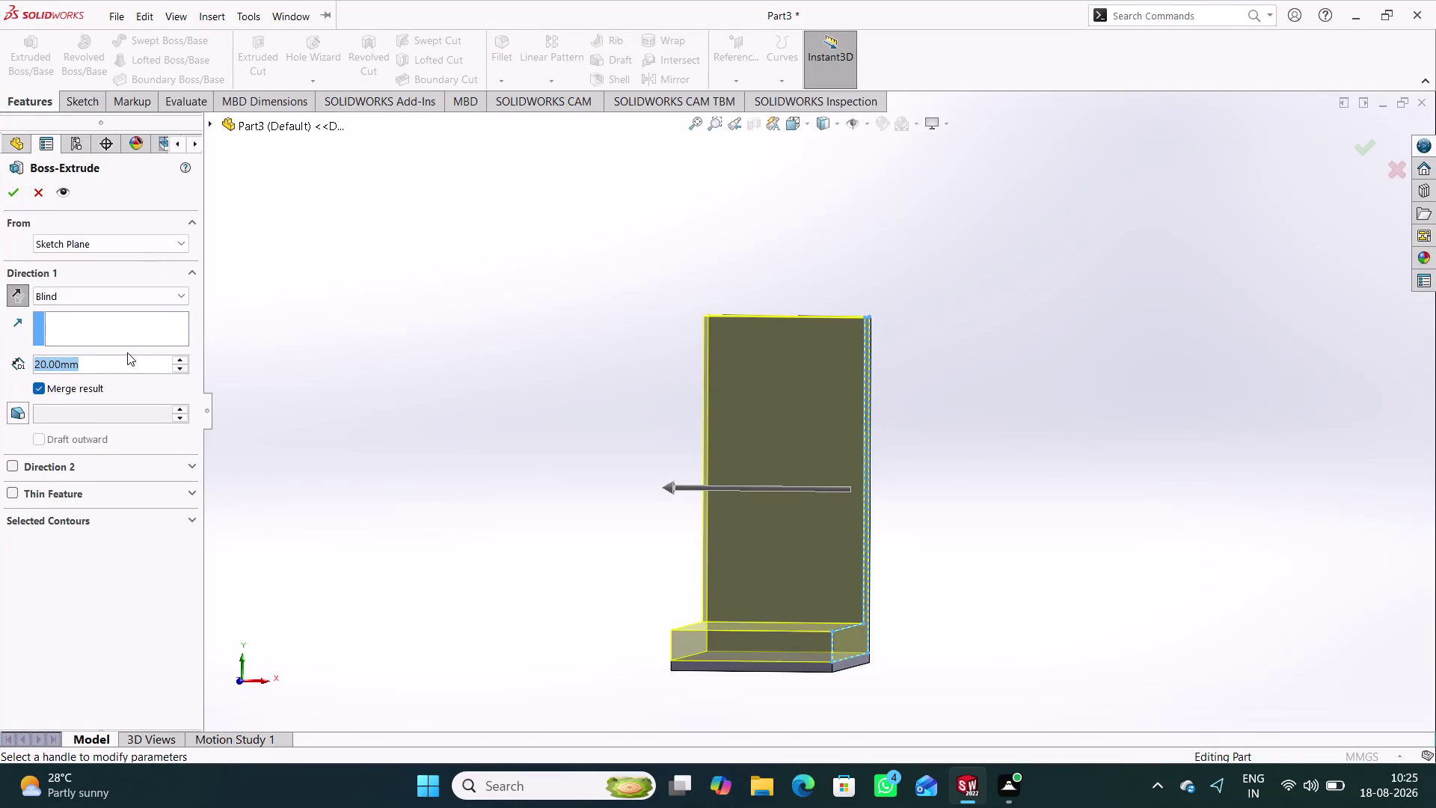
Extrude the thin lip to a depth of 1.25 mm.
text(1.25)
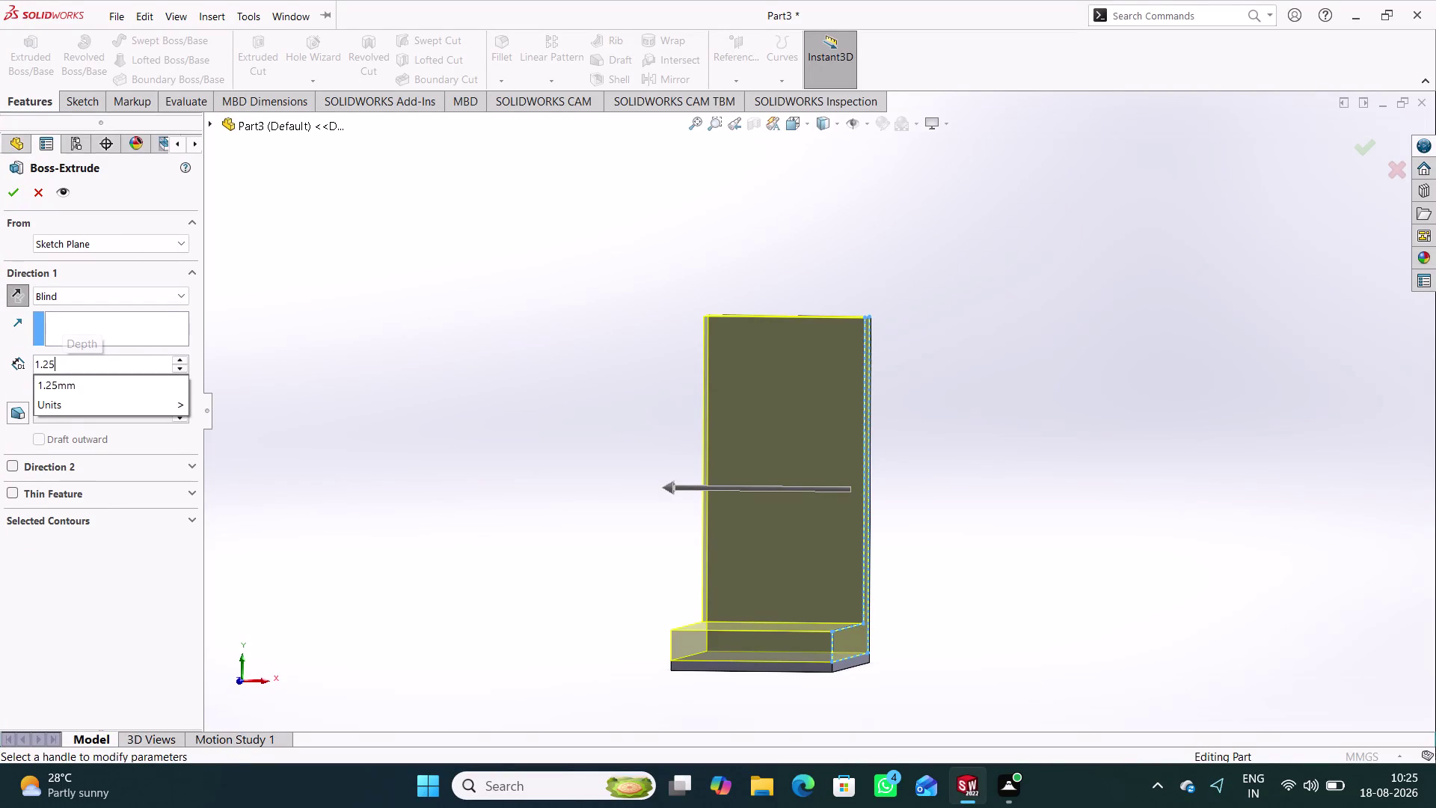
key(Return)
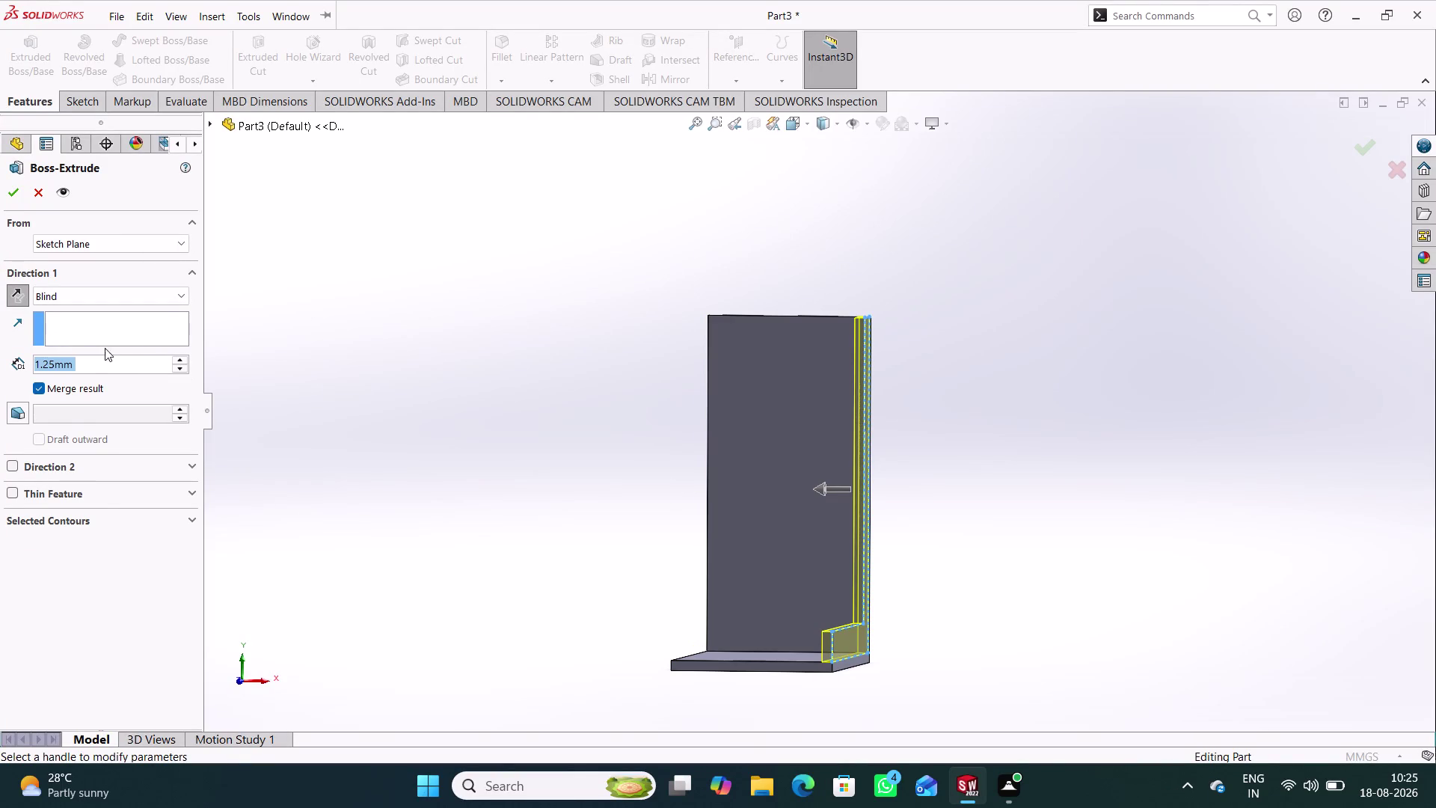
click(8, 193)
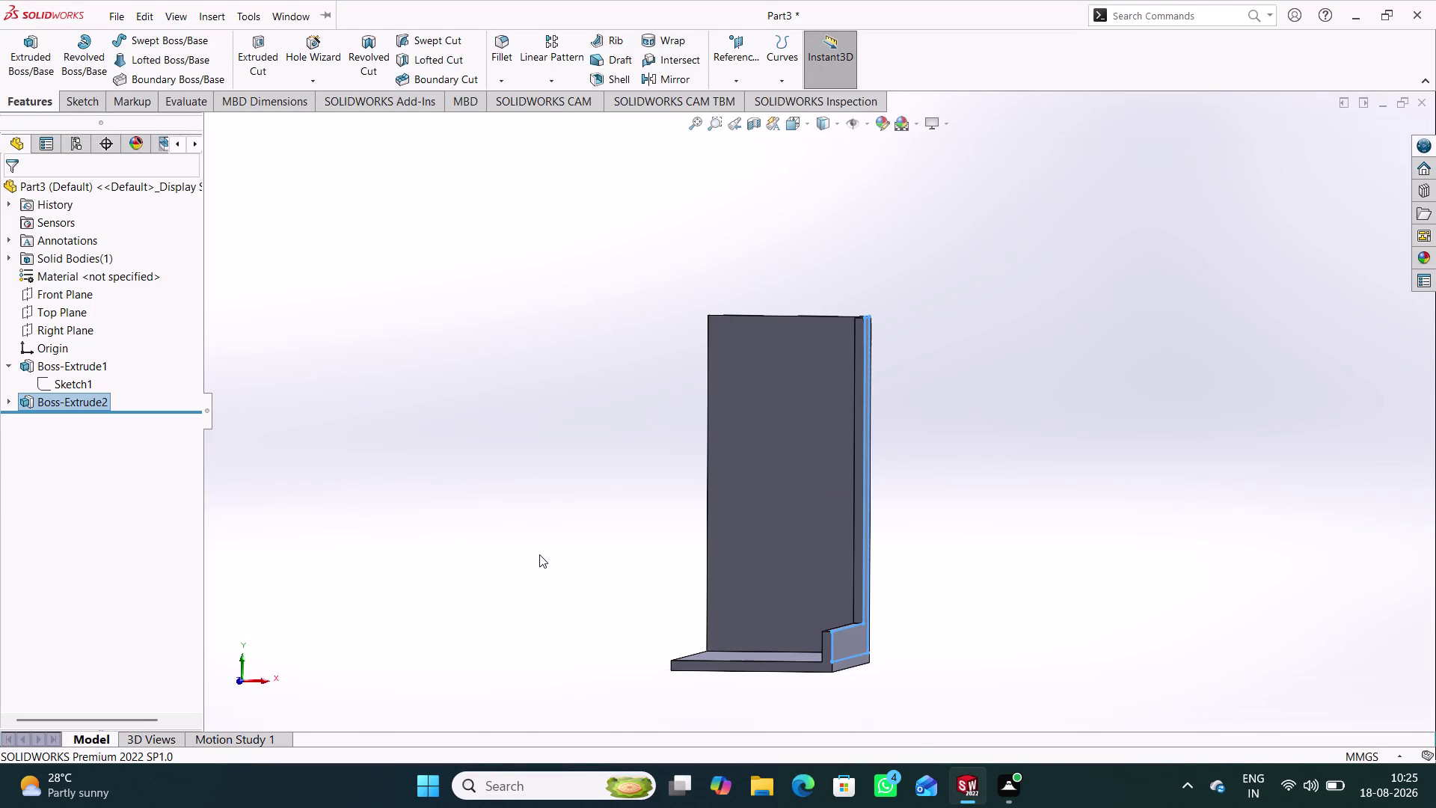
Clear the selection, view the bracket from above, and start a Mirror feature.
click(539, 555)
middle_drag(543, 556, 542, 614)
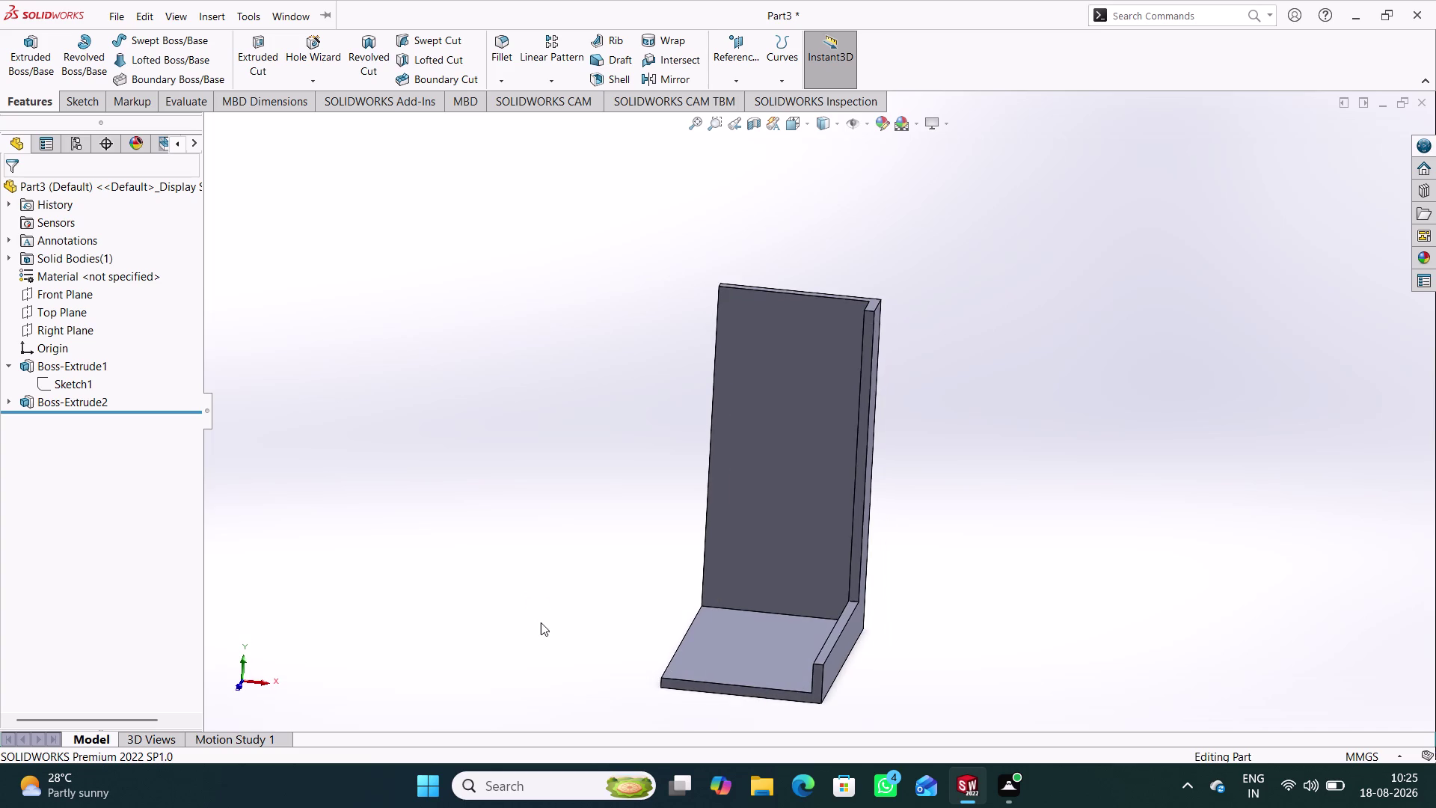
scroll(up, 3)
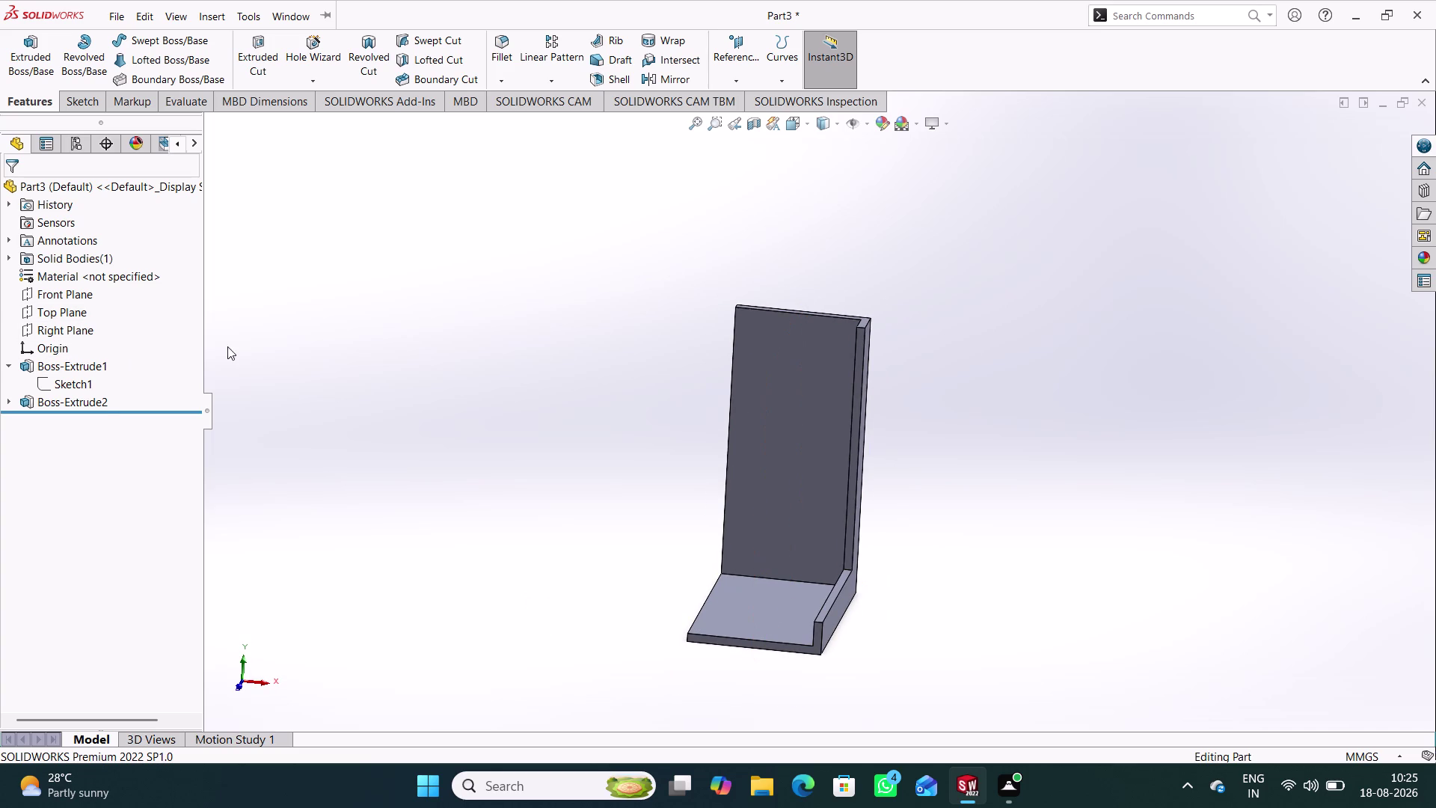
click(243, 344)
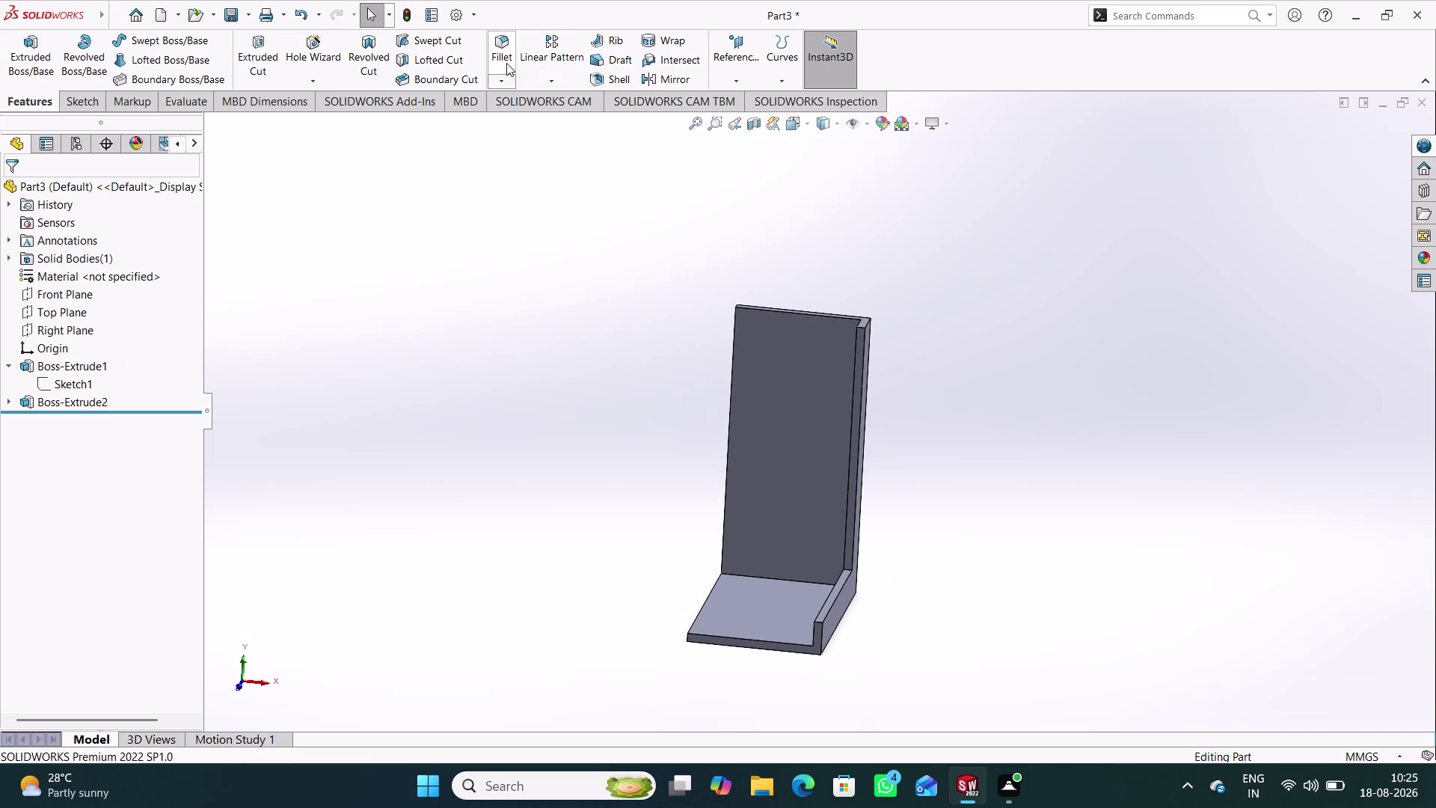
click(549, 79)
click(463, 158)
click(665, 77)
middle_drag(466, 375, 446, 359)
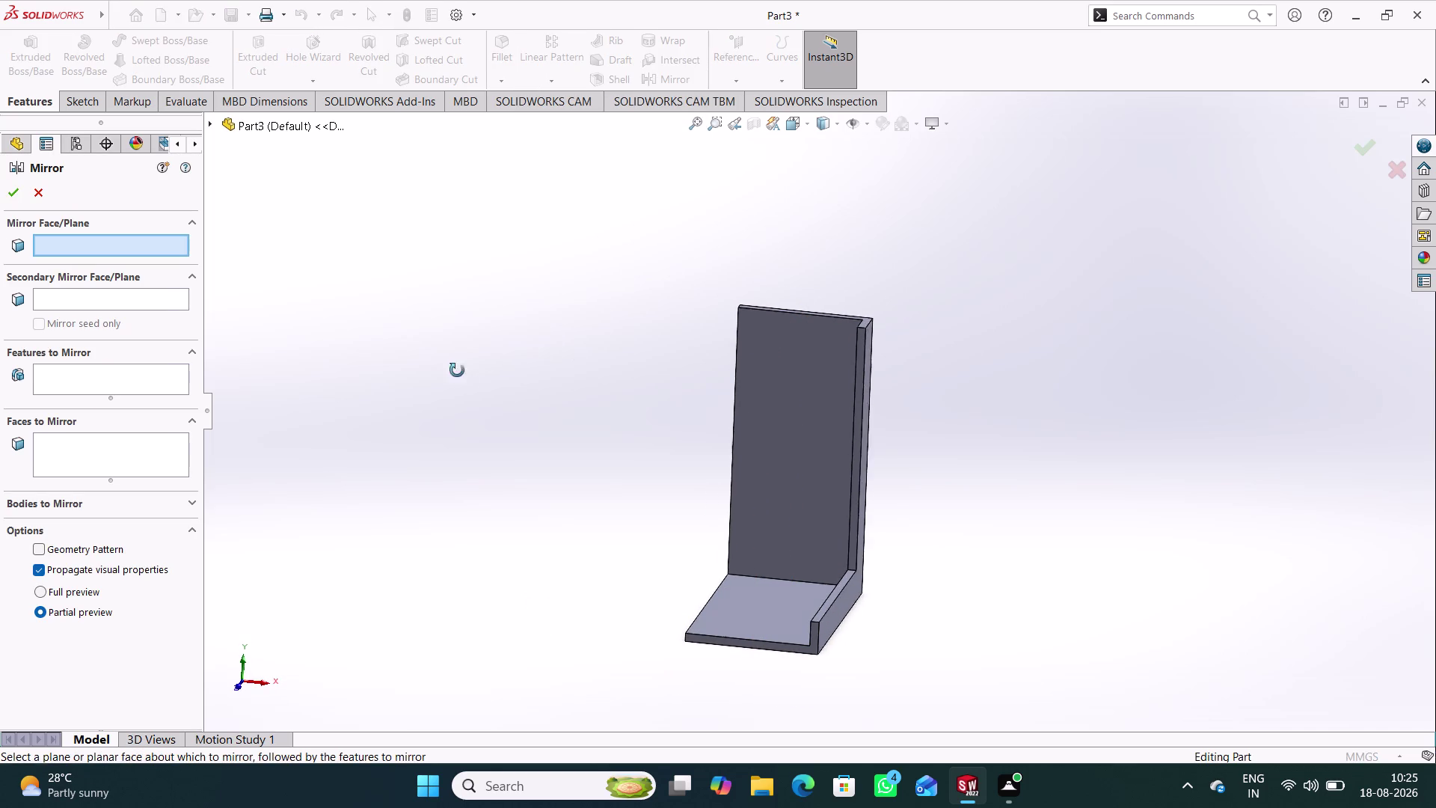
Mirror the Boss-Extrude2 lip across the Right Plane.
middle_drag(445, 359, 432, 359)
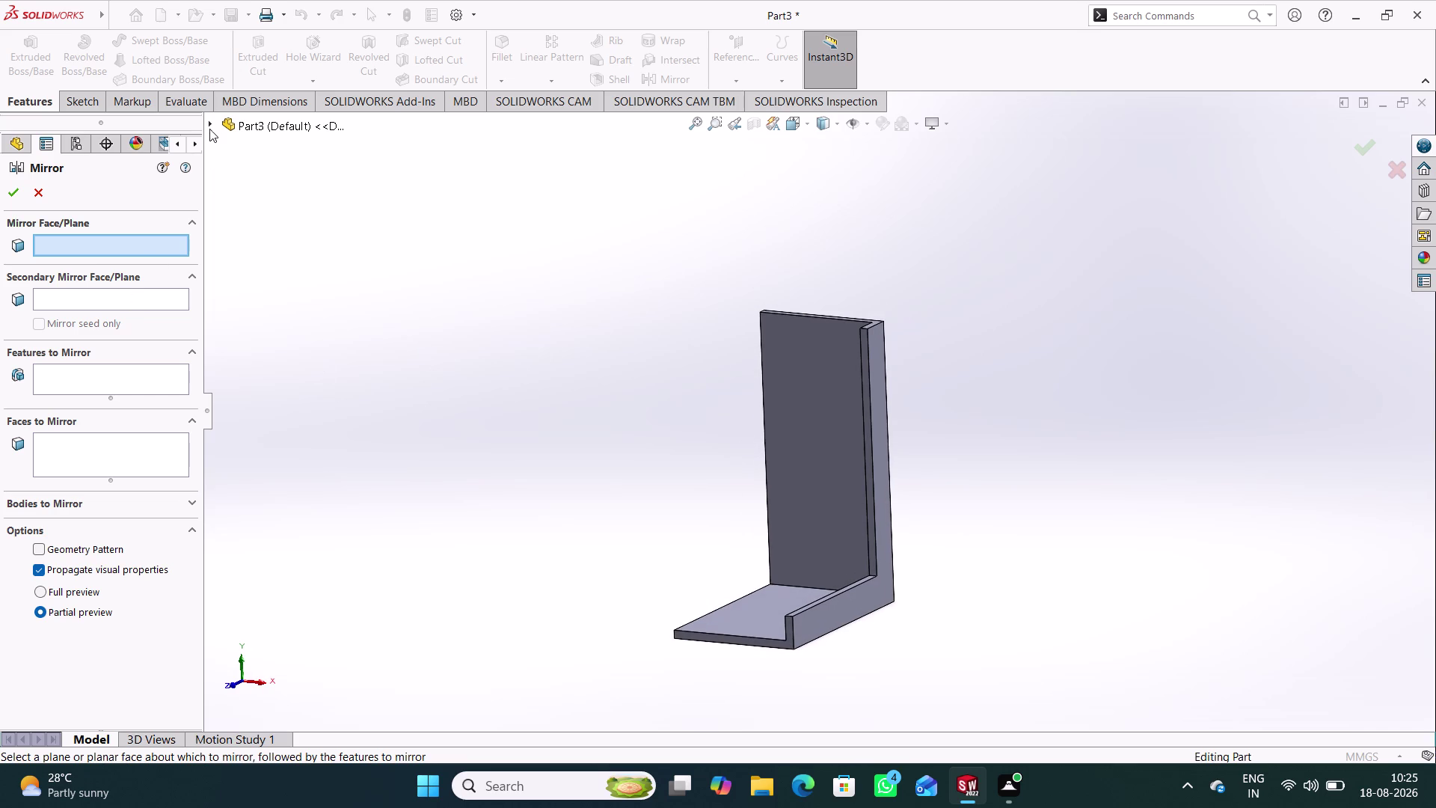
click(210, 125)
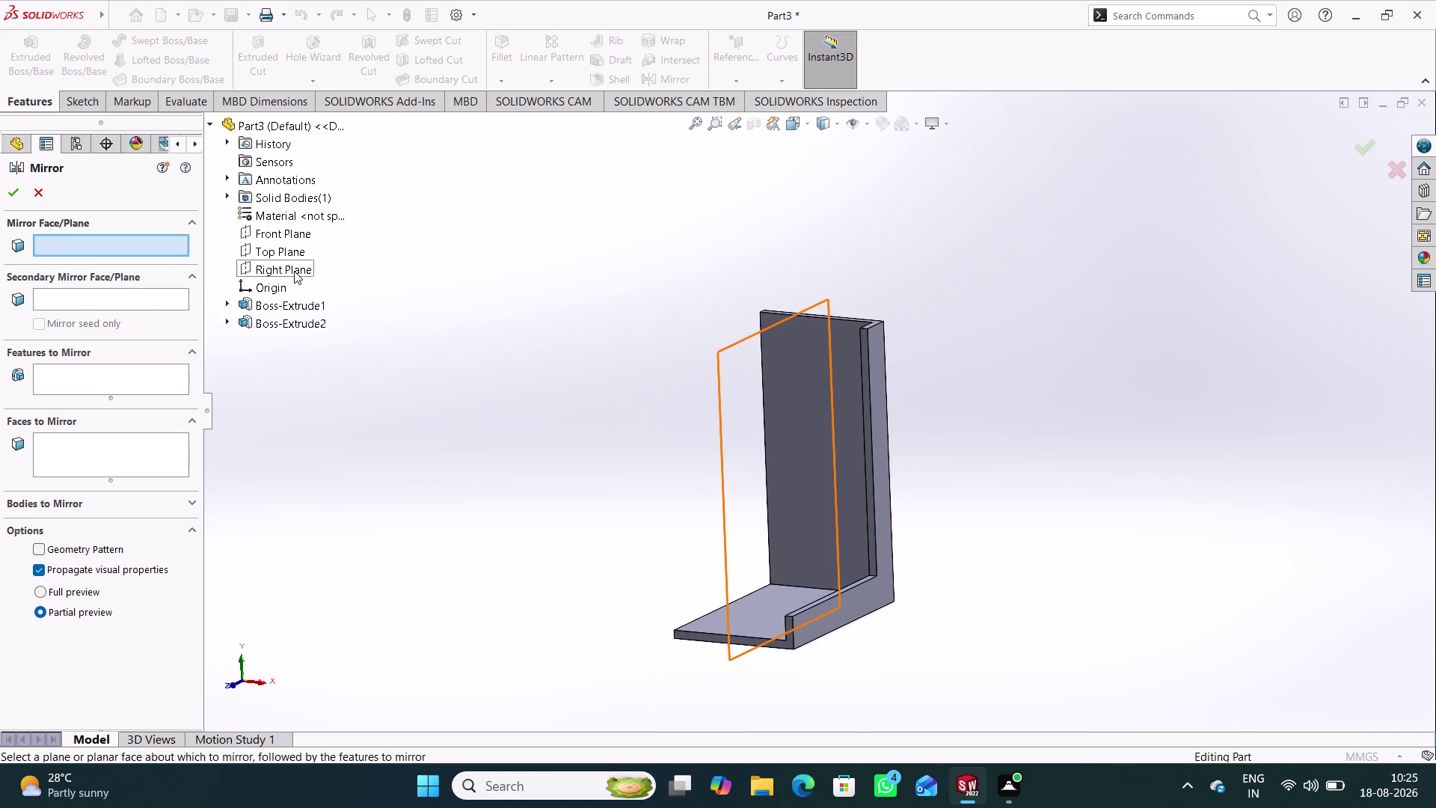
middle_drag(403, 371, 431, 374)
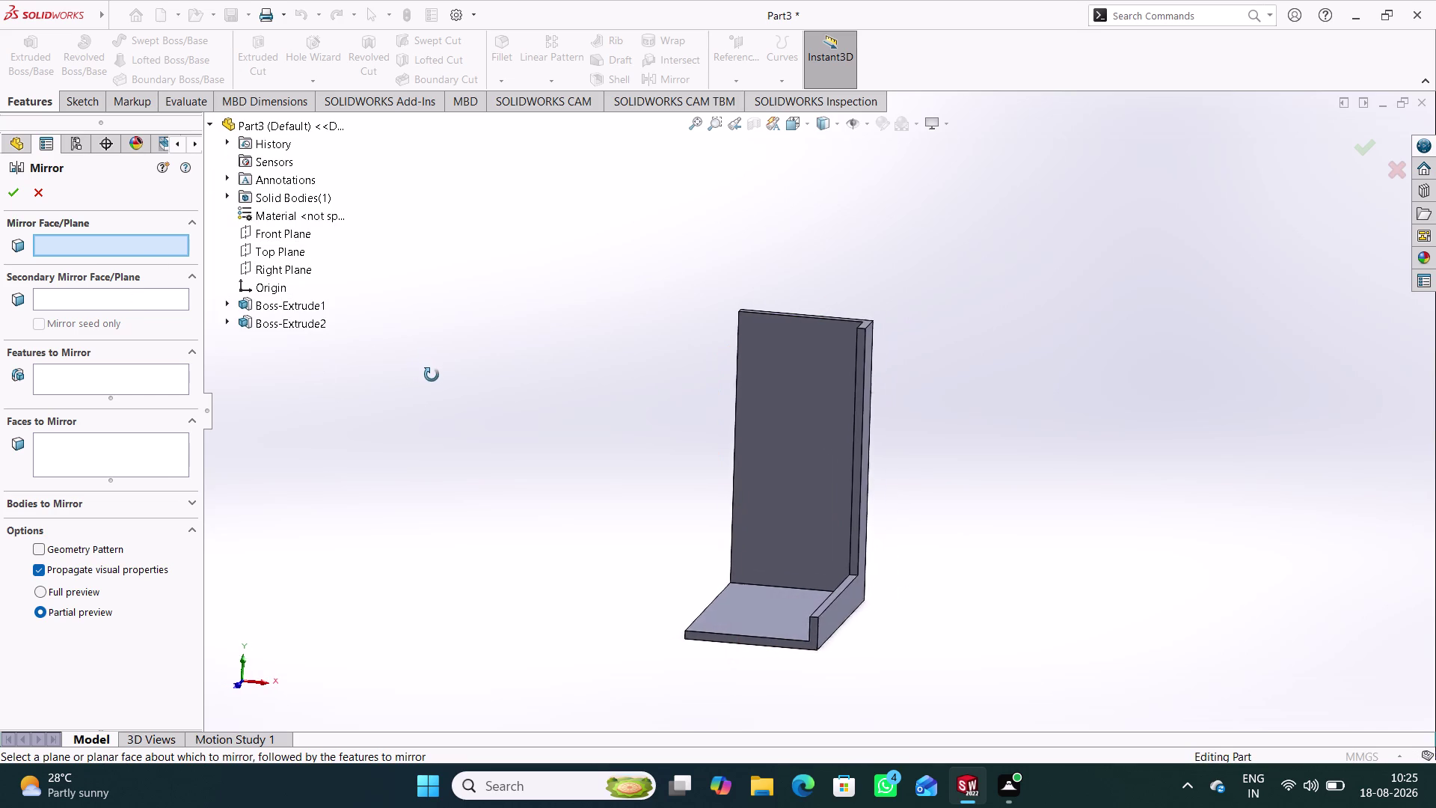
middle_drag(431, 374, 433, 376)
click(294, 269)
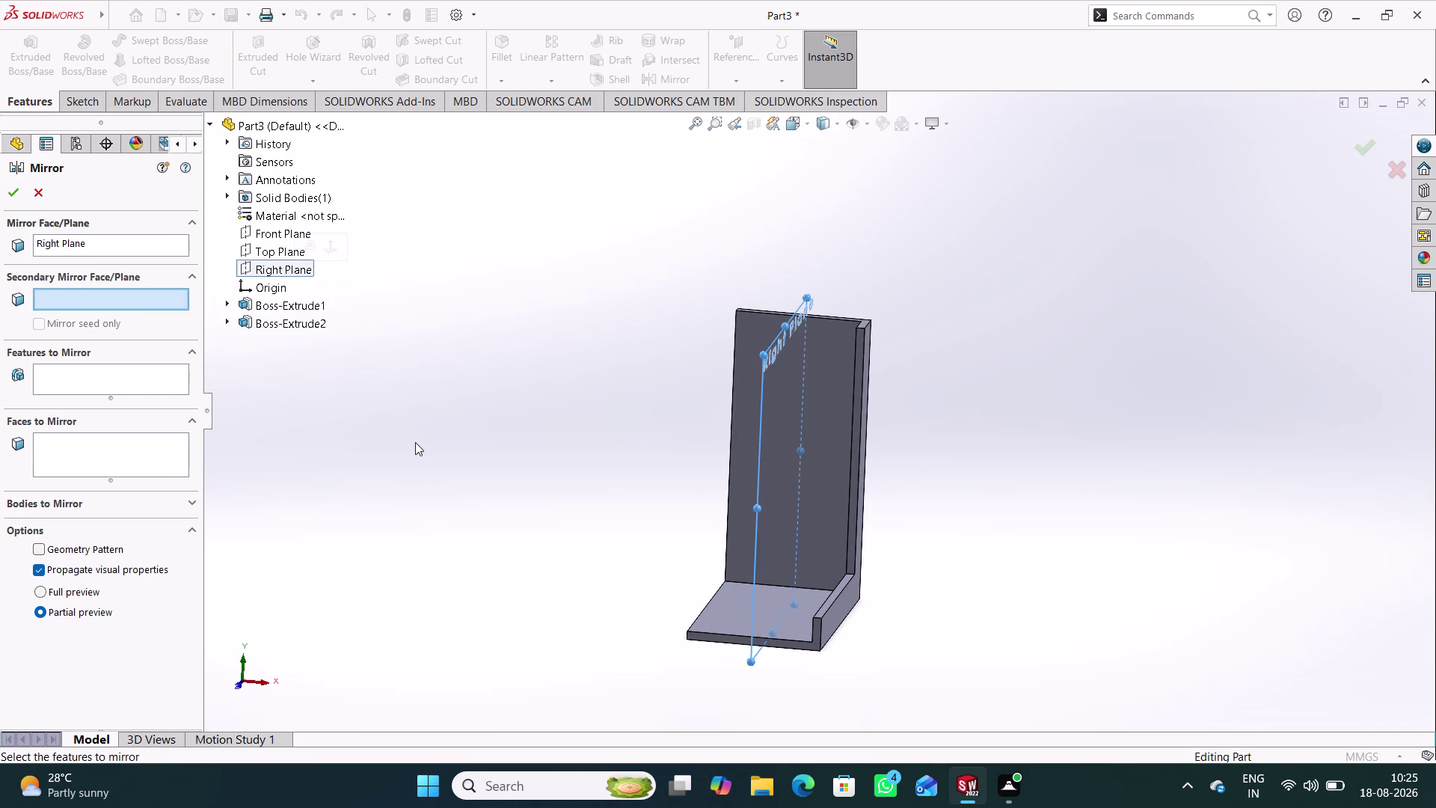
middle_drag(415, 442, 433, 446)
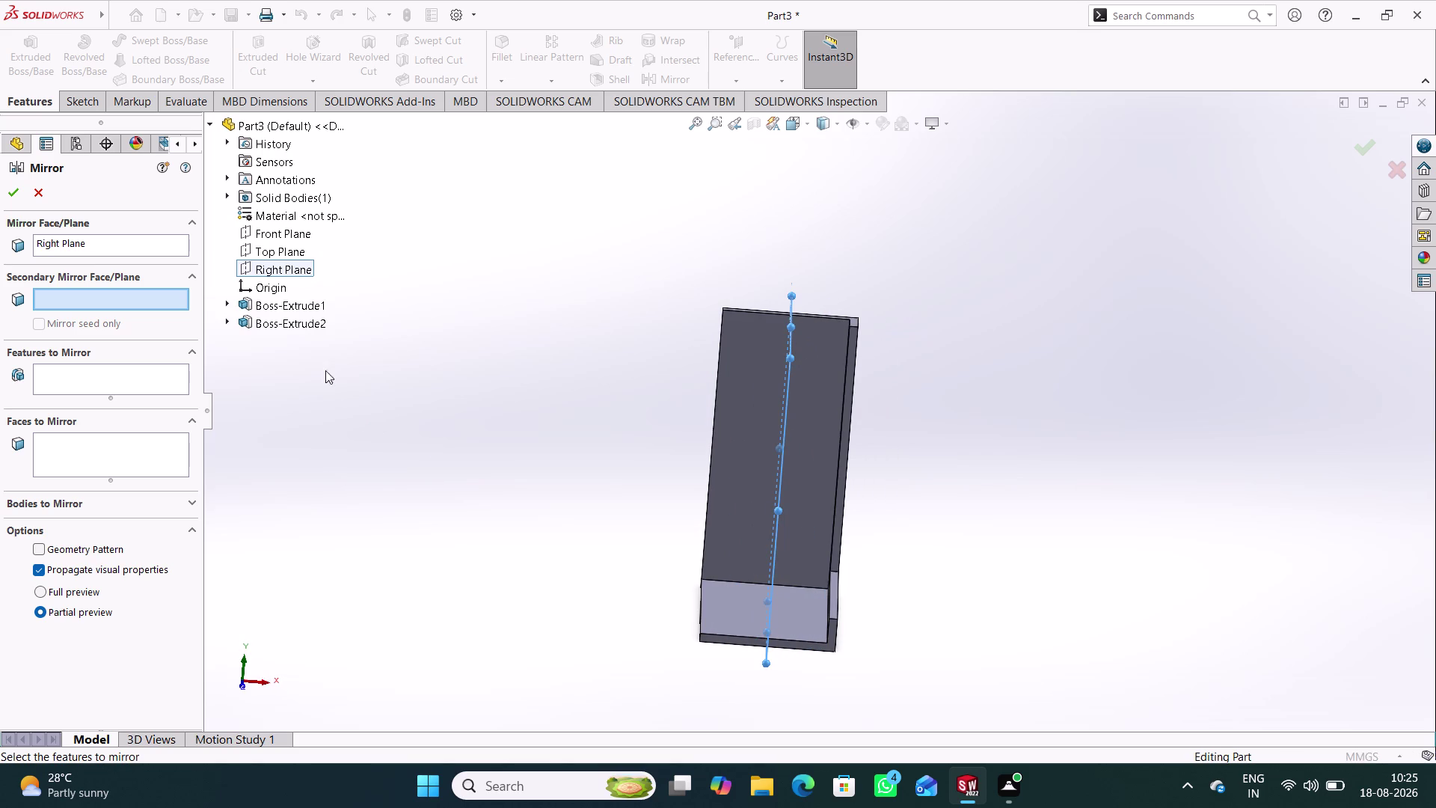
click(124, 385)
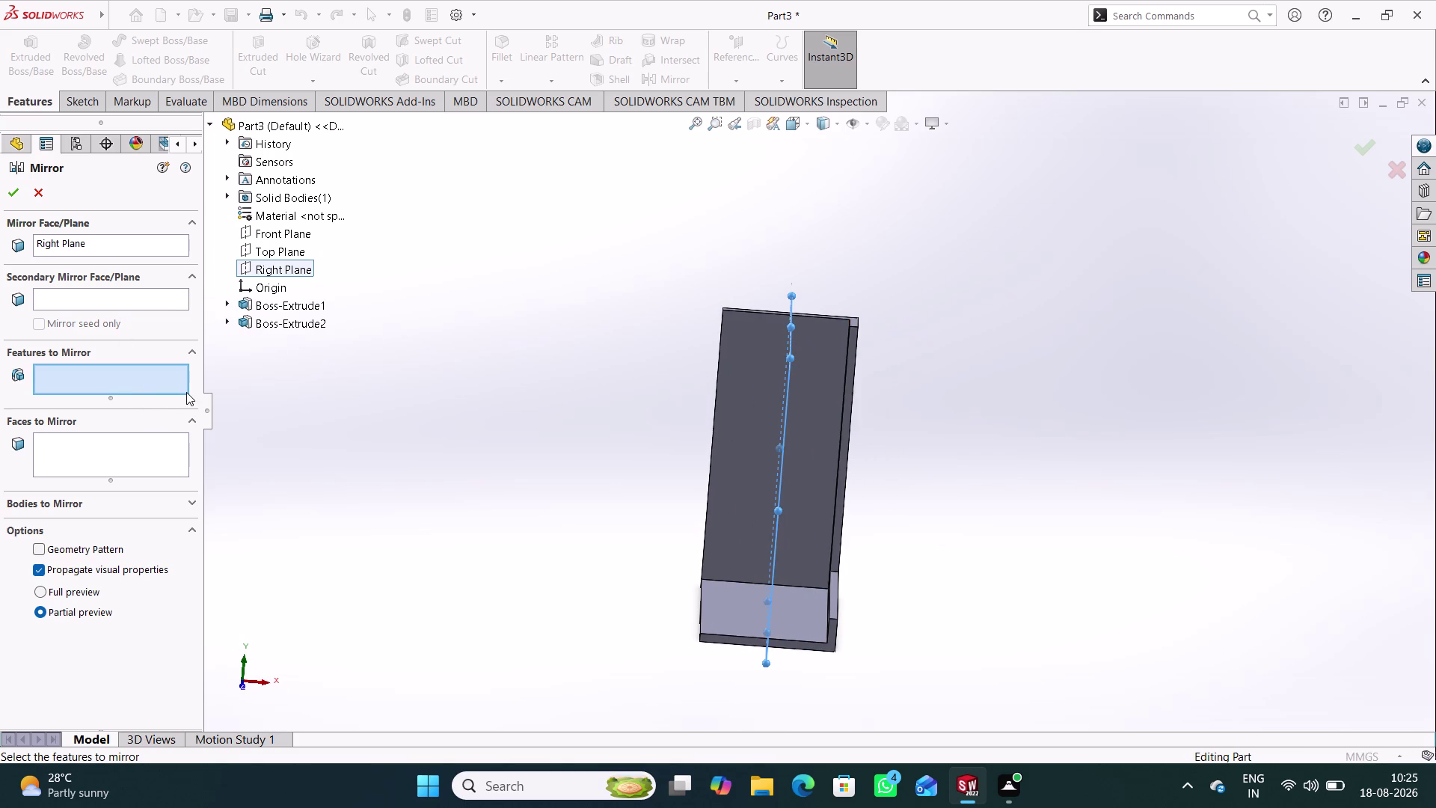
click(281, 322)
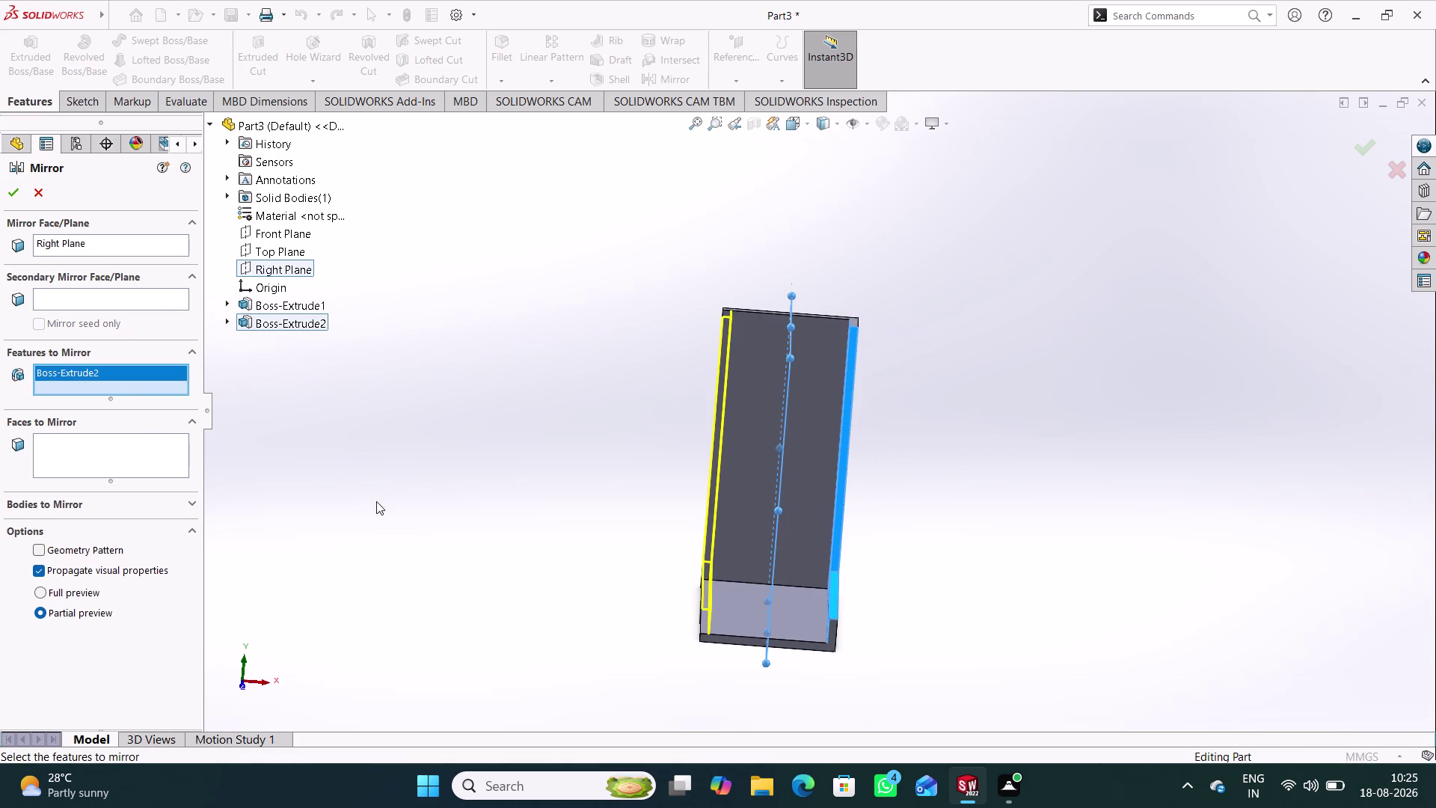
middle_drag(377, 501, 362, 491)
click(13, 187)
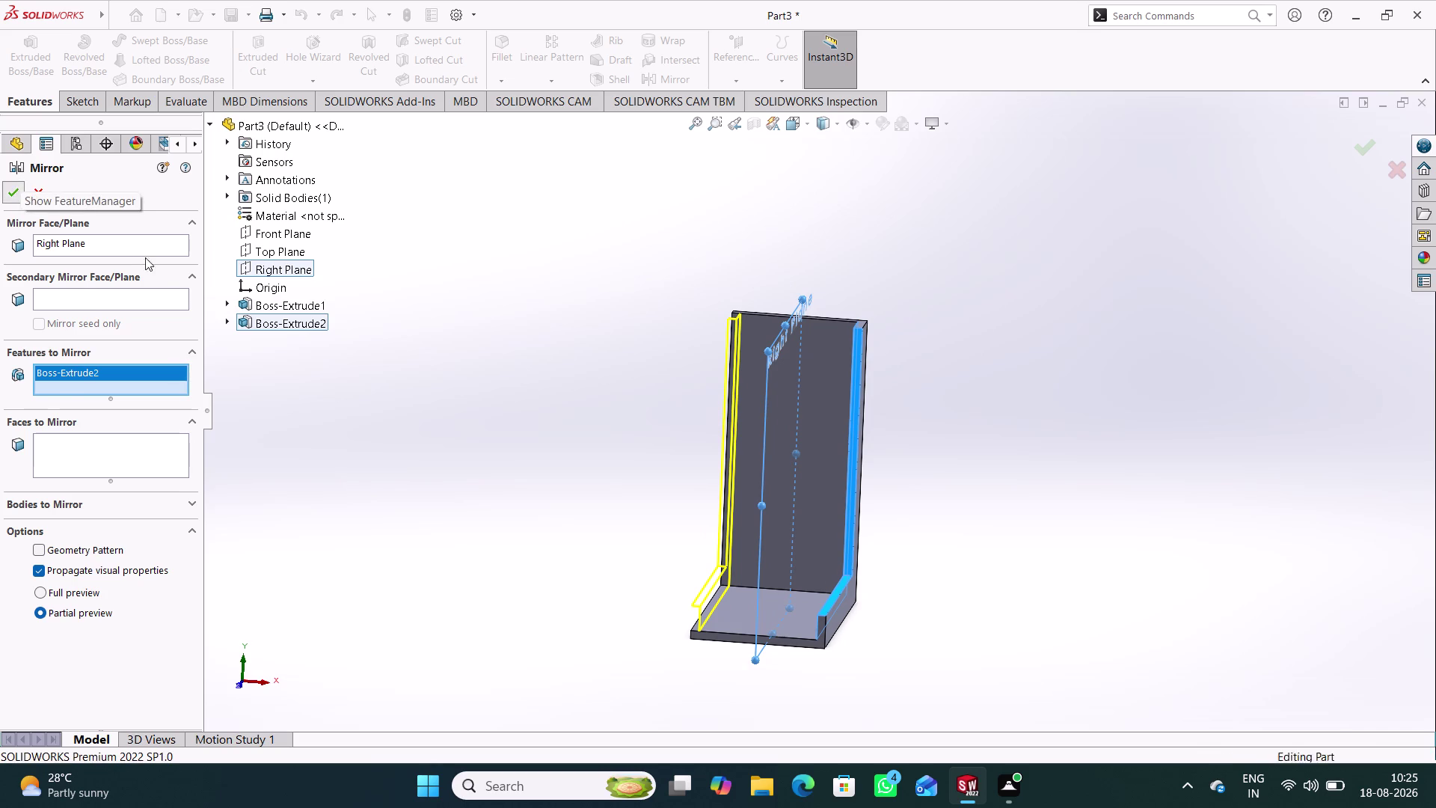
click(401, 452)
Inspect the mirrored lips and start a new sketch on the bracket's side face.
middle_drag(406, 450, 424, 419)
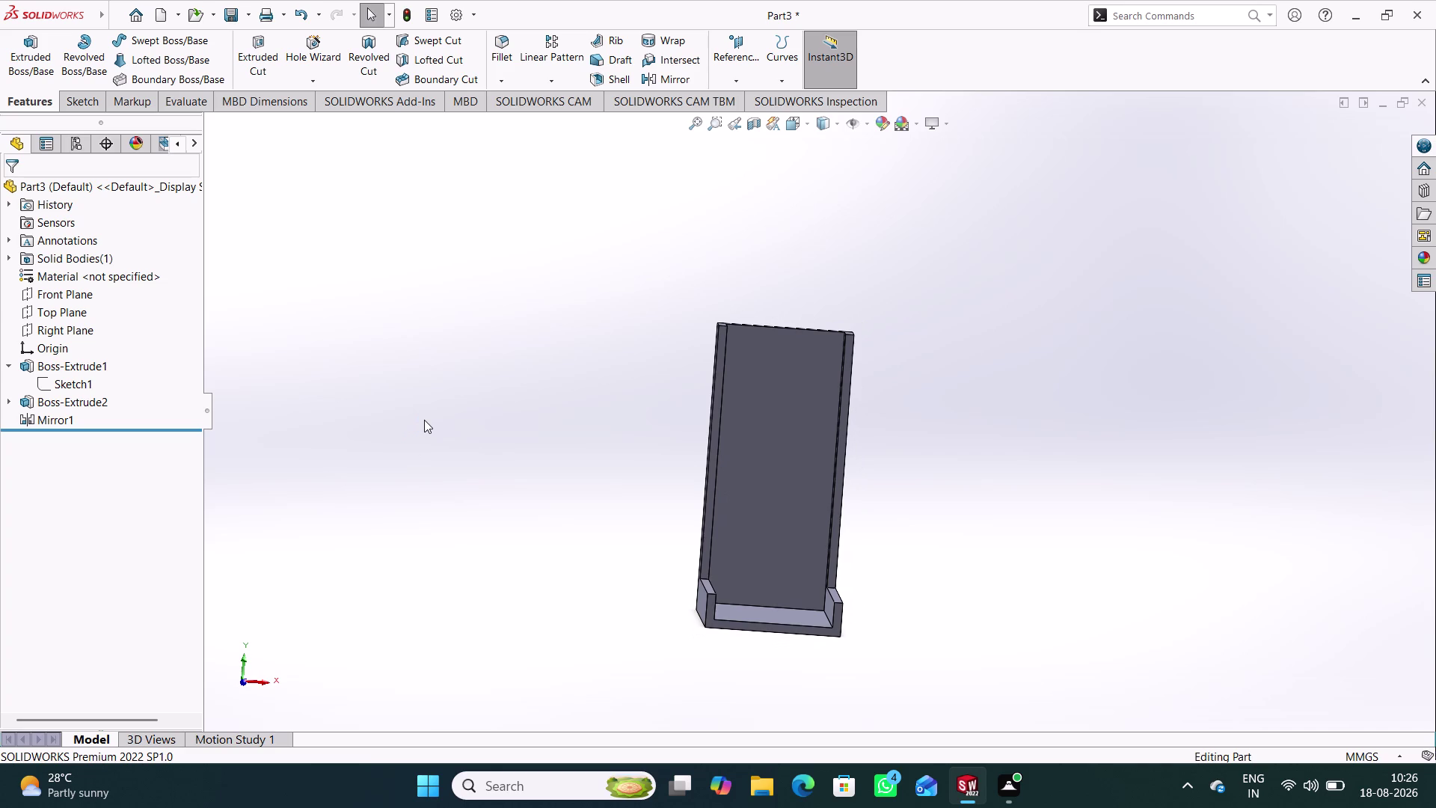
middle_drag(470, 443, 565, 409)
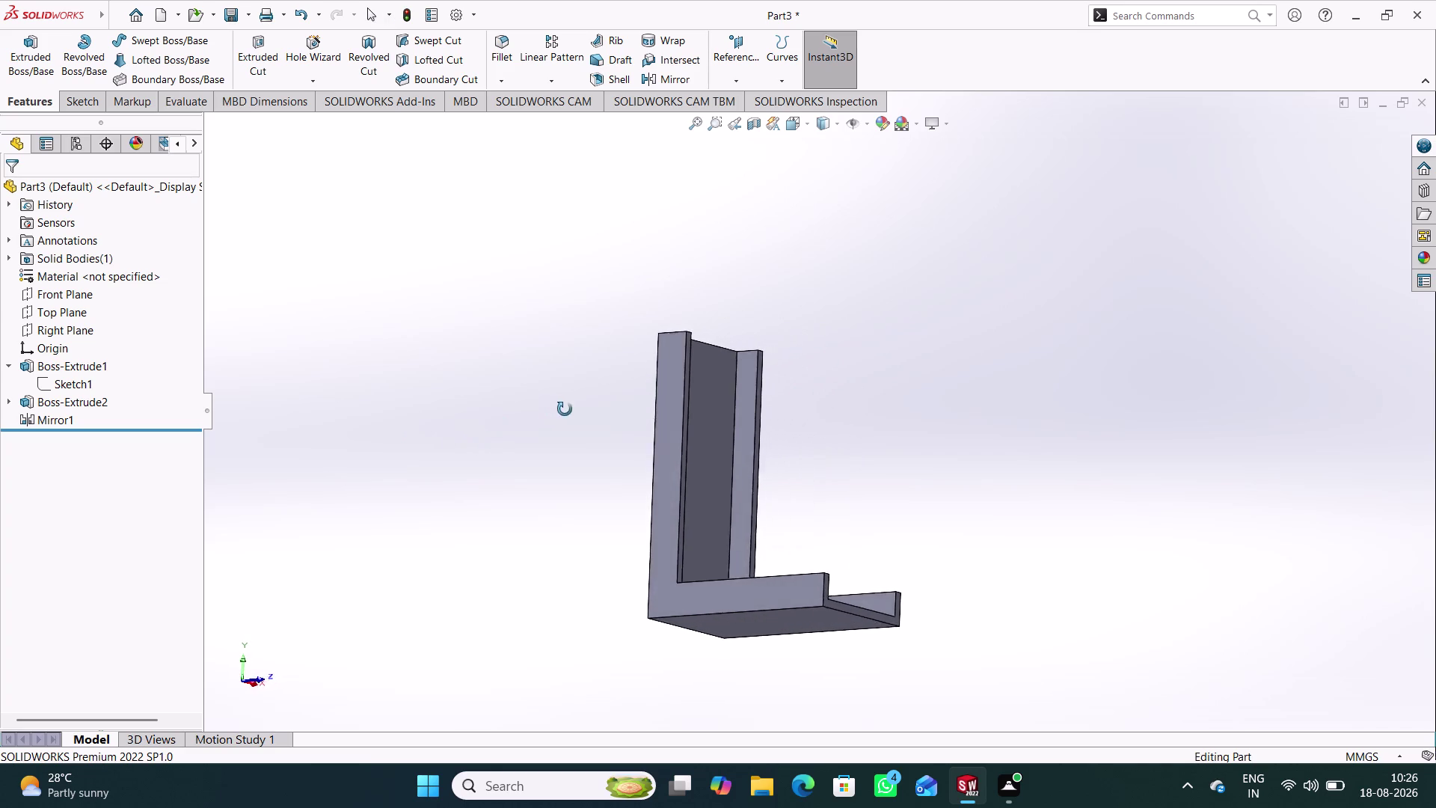
middle_drag(565, 409, 374, 415)
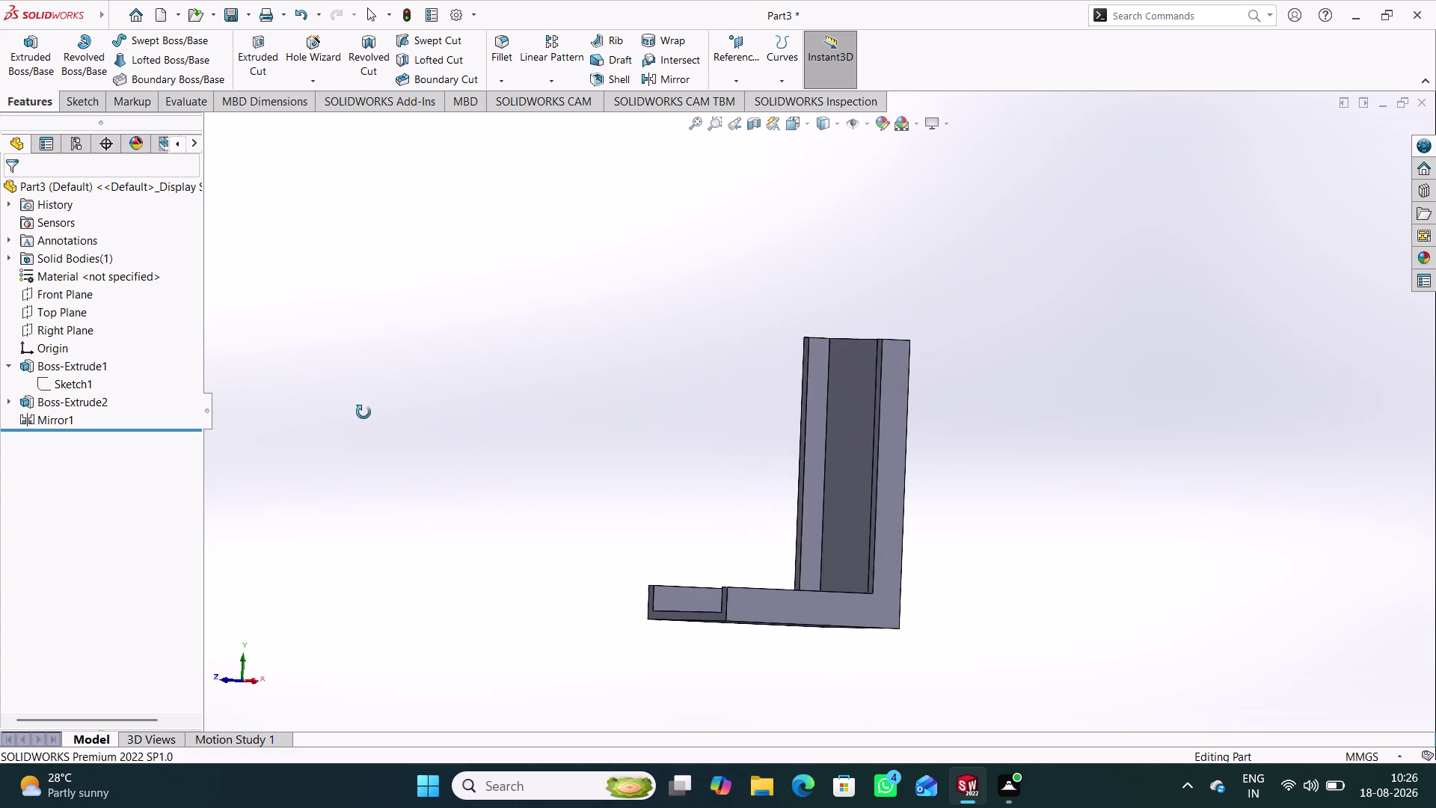
middle_drag(374, 416, 397, 498)
click(678, 588)
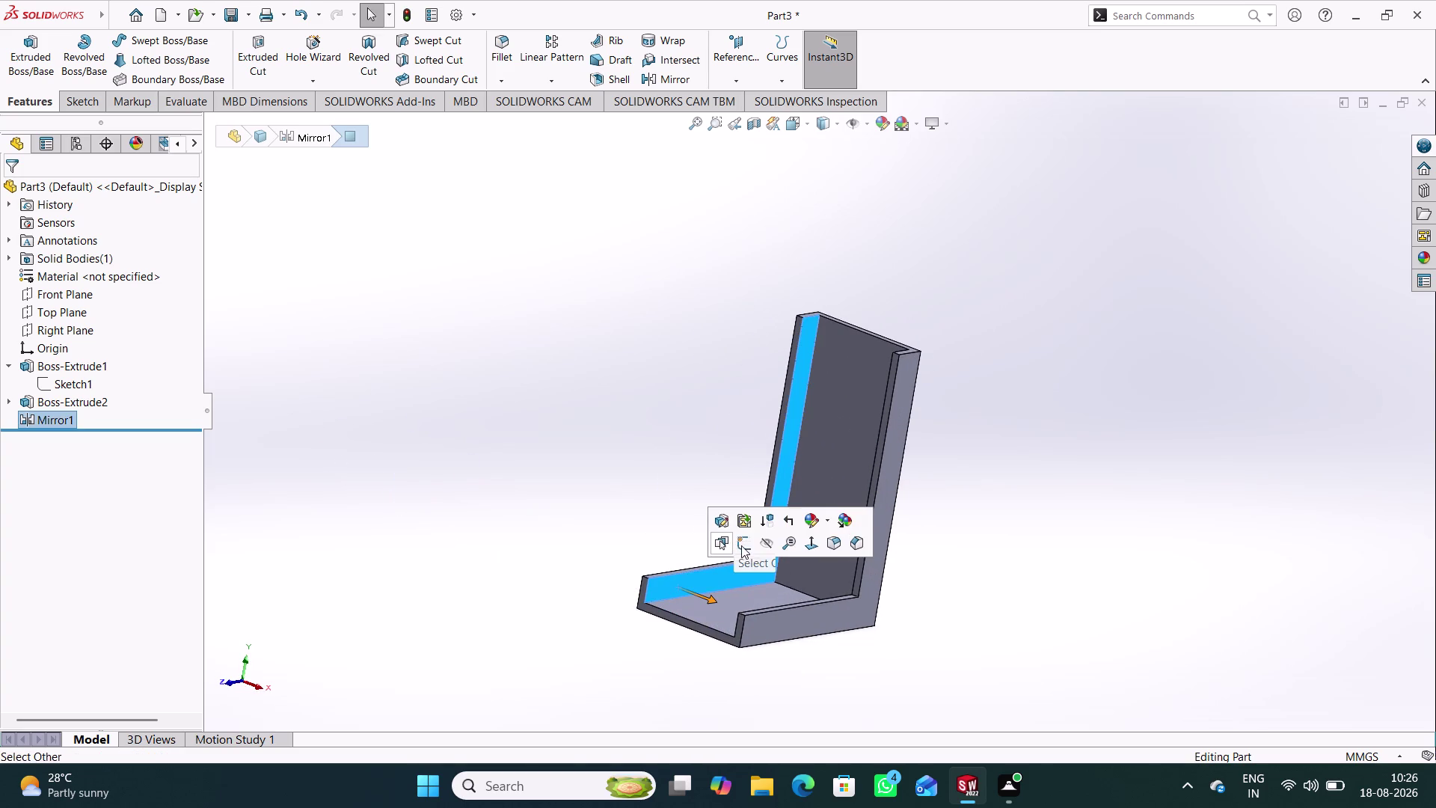
click(745, 545)
Draw a diagonal line from the base's top edge up to the back wall.
click(667, 467)
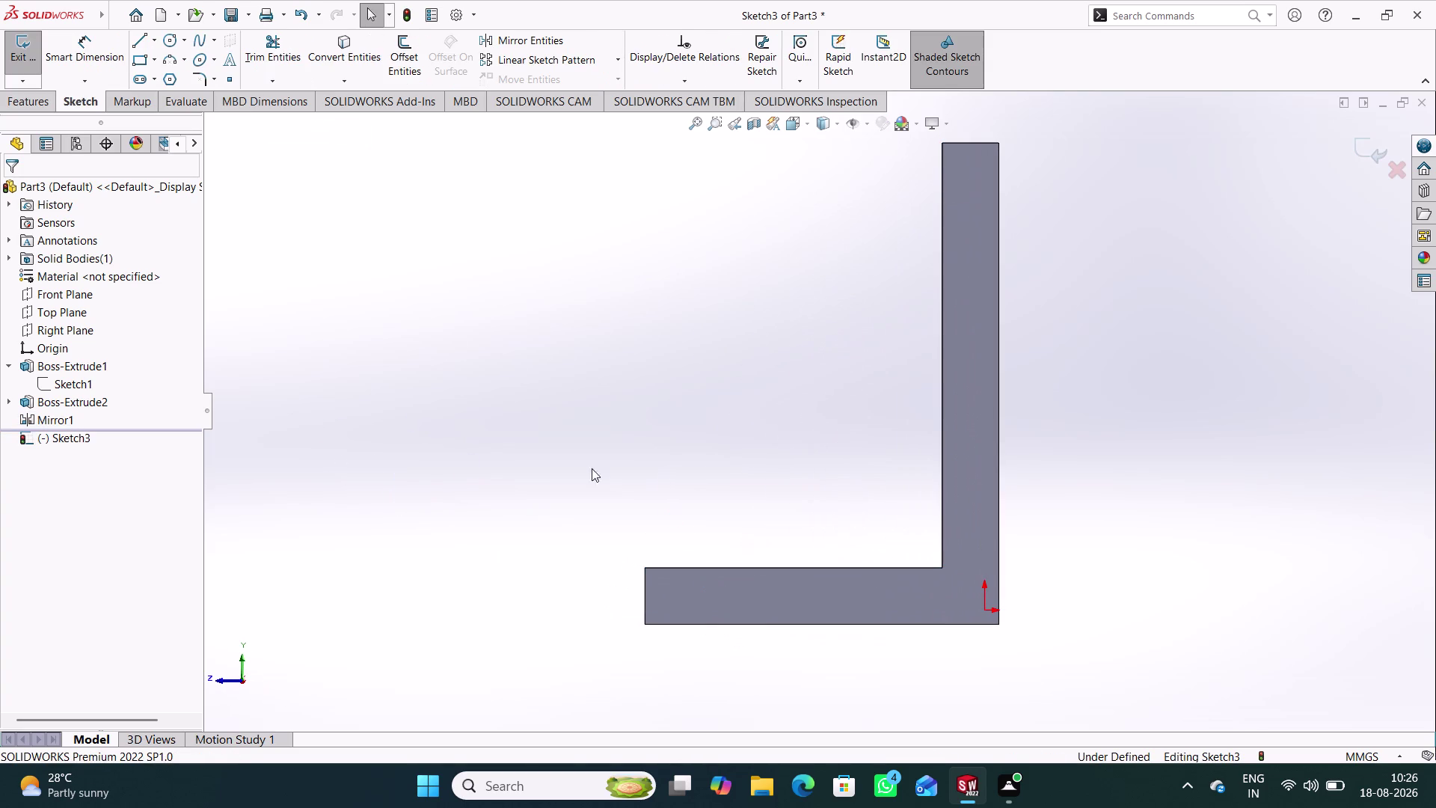
click(141, 45)
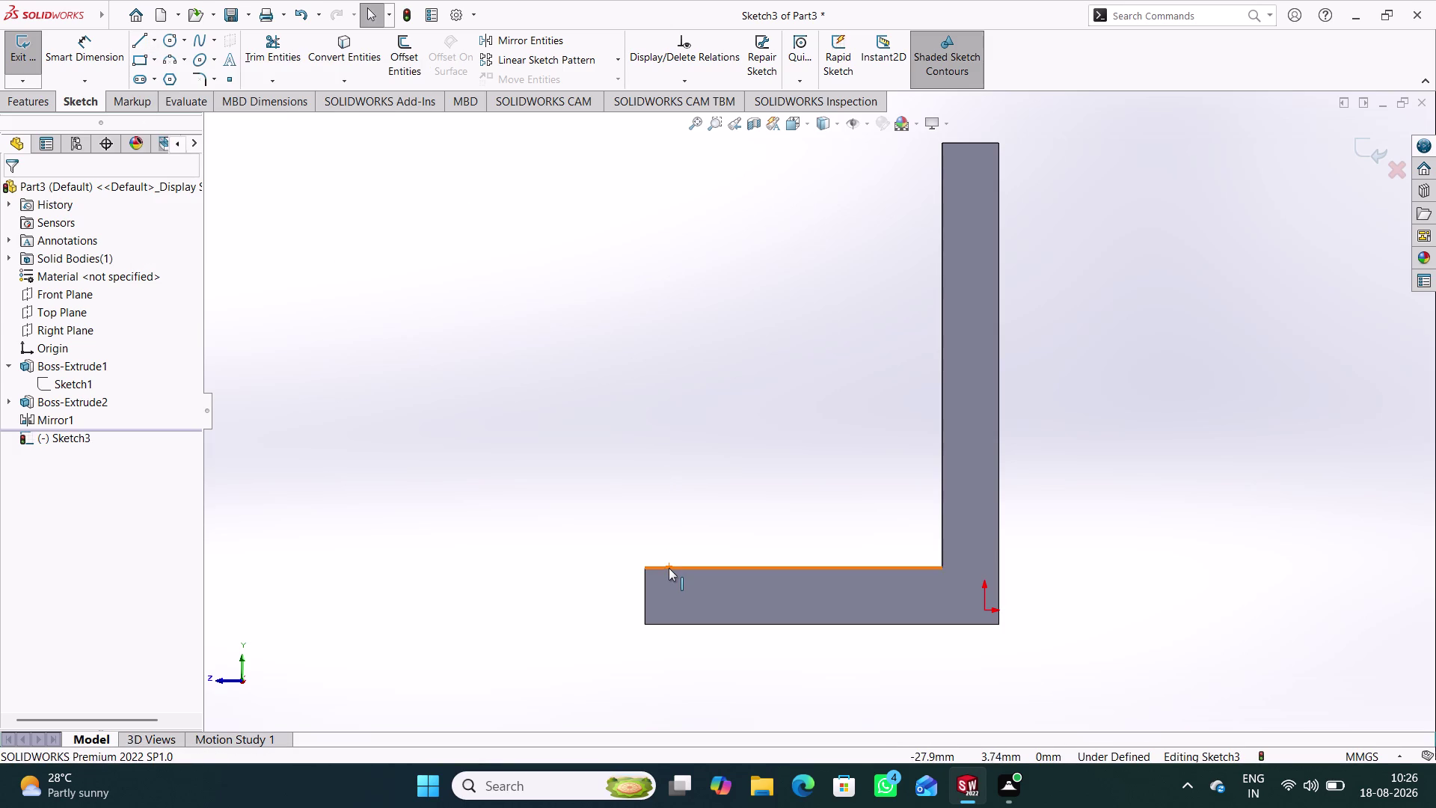
click(669, 569)
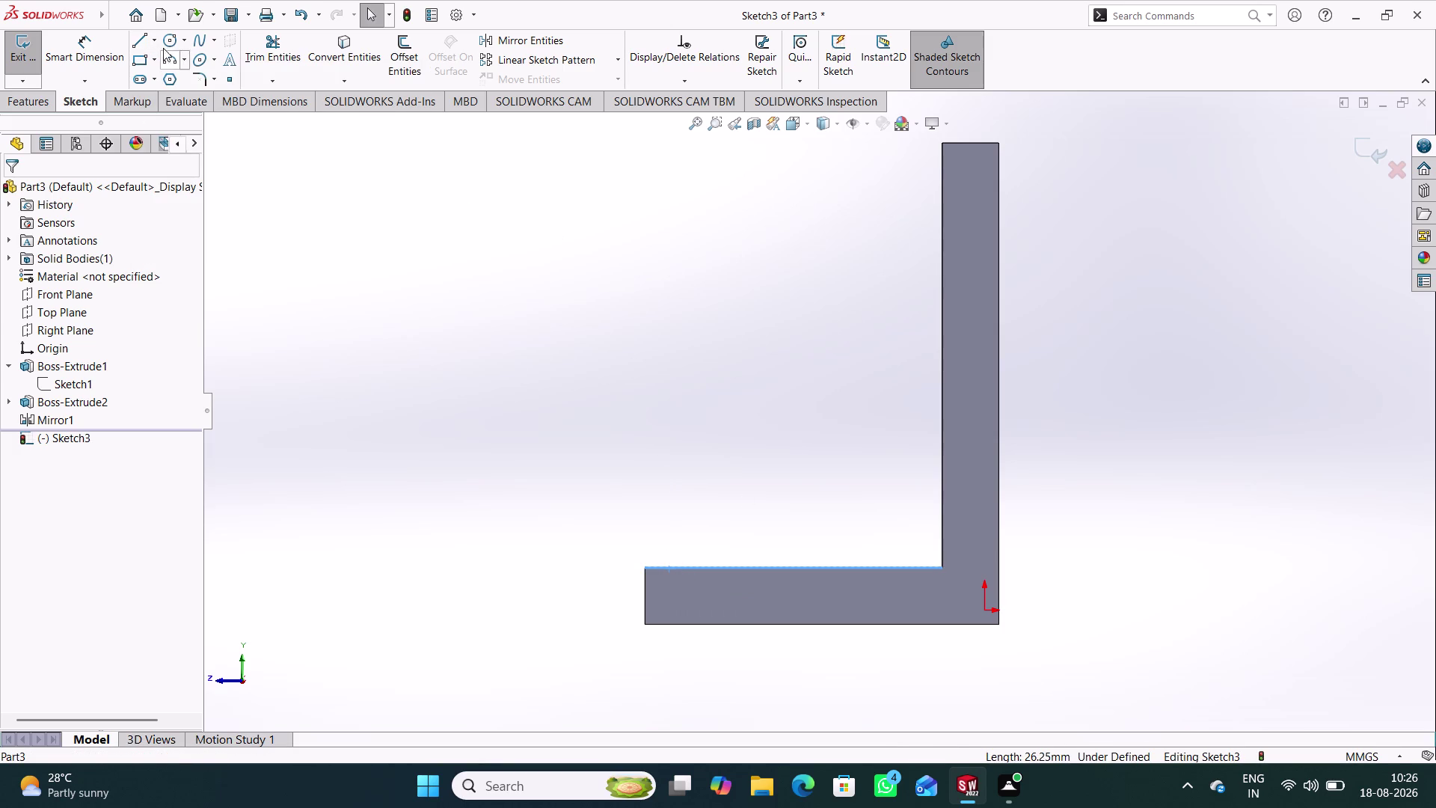
click(141, 42)
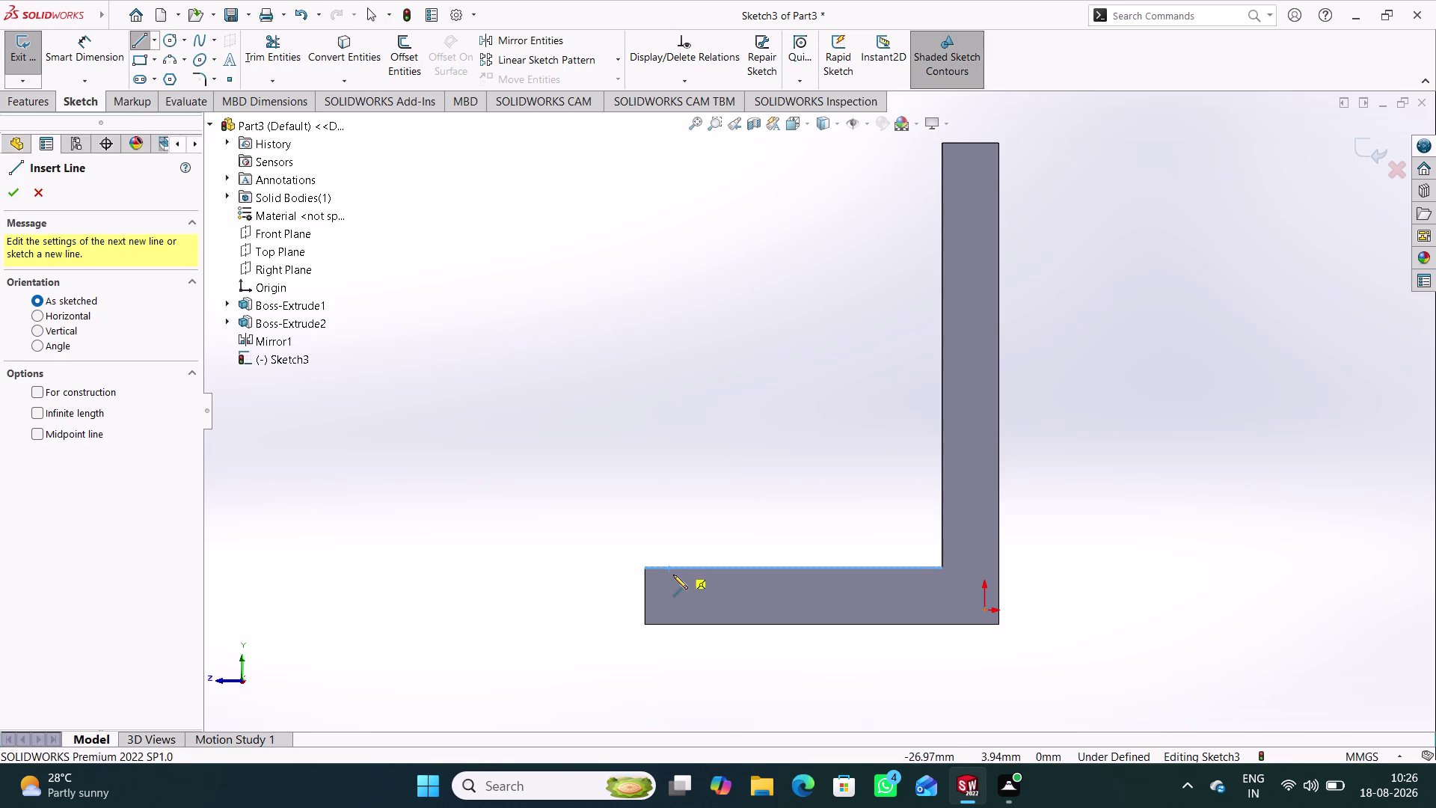
click(674, 569)
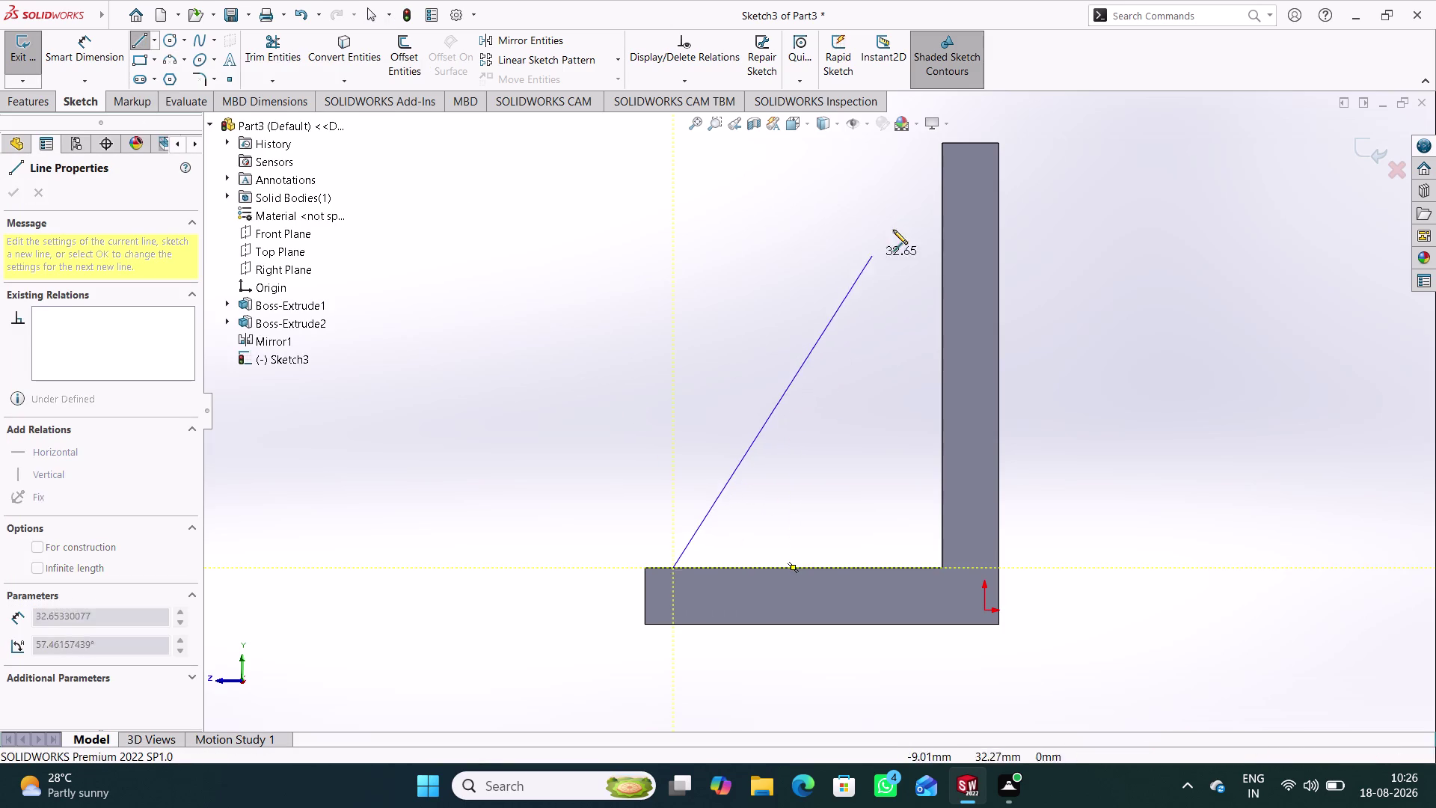
click(943, 177)
right_click(507, 292)
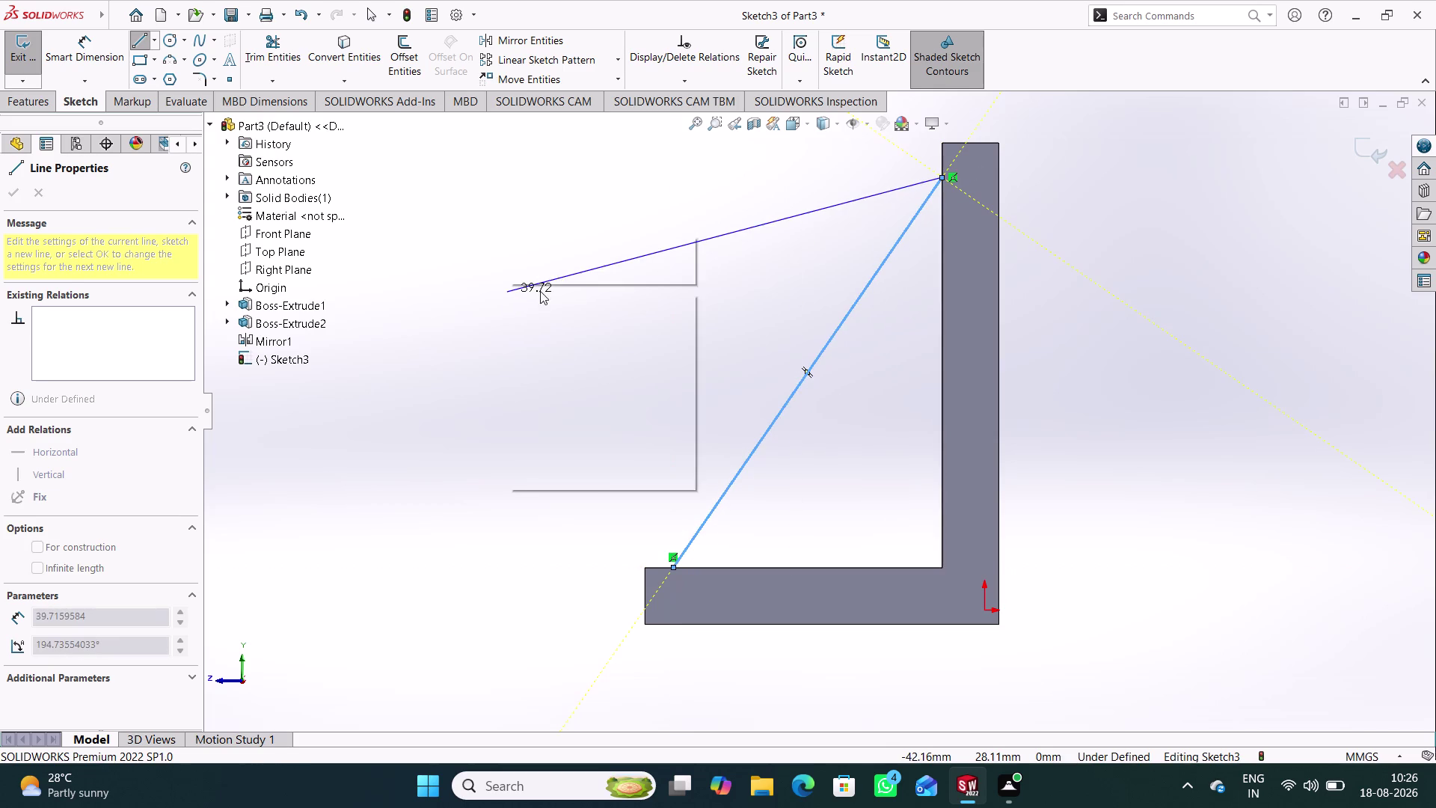
Undo the stray second line started at the bracket's bottom corner.
click(565, 300)
click(1049, 332)
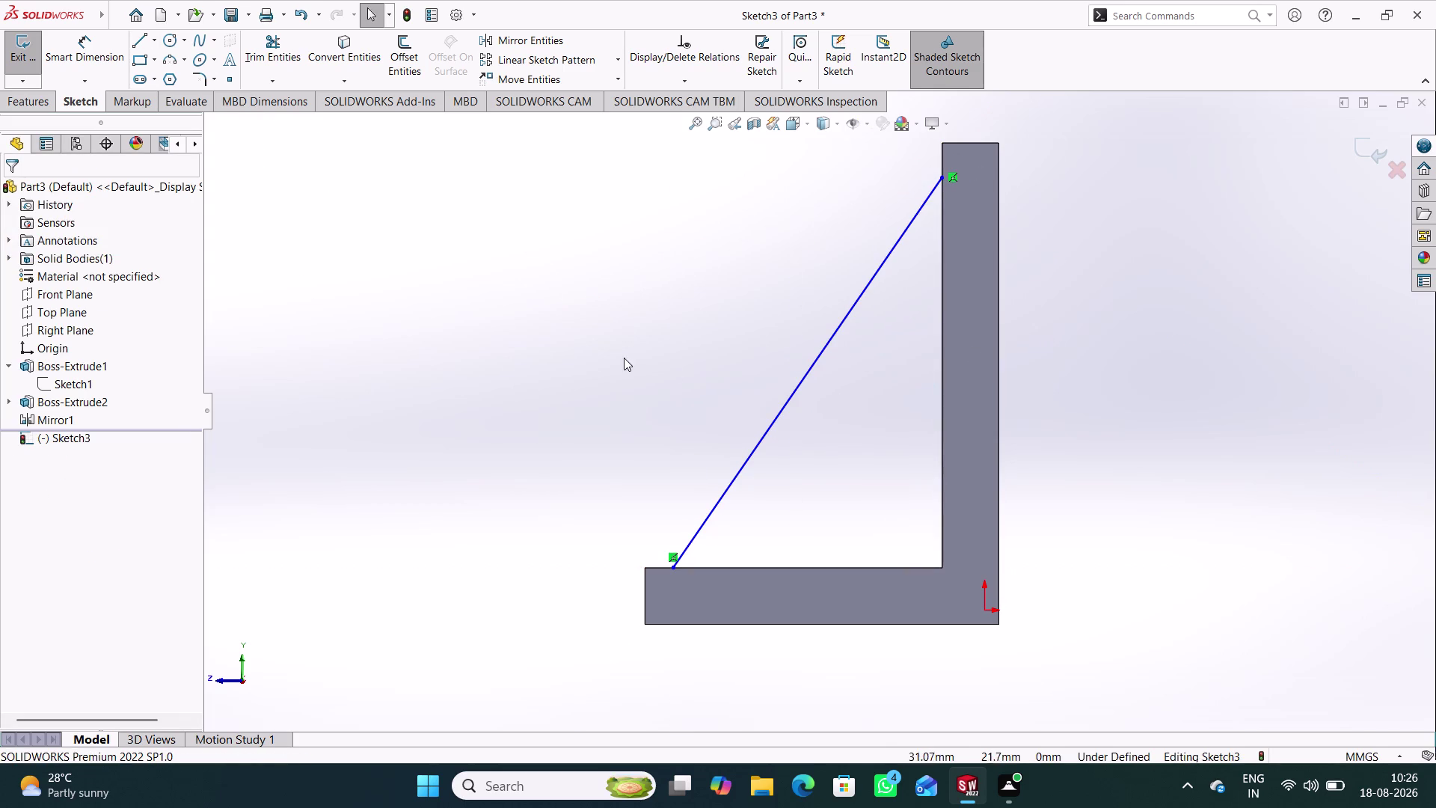
click(142, 42)
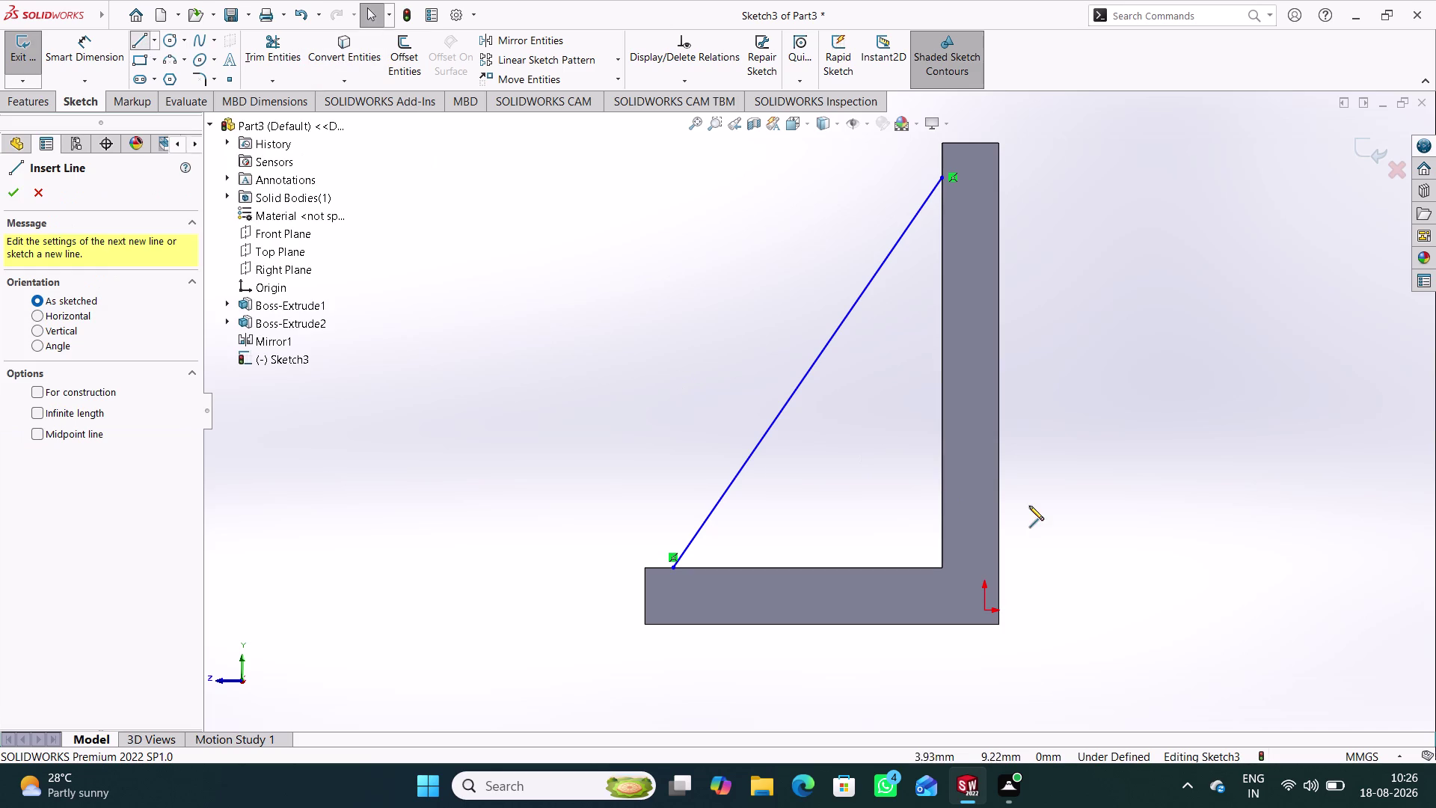
click(984, 611)
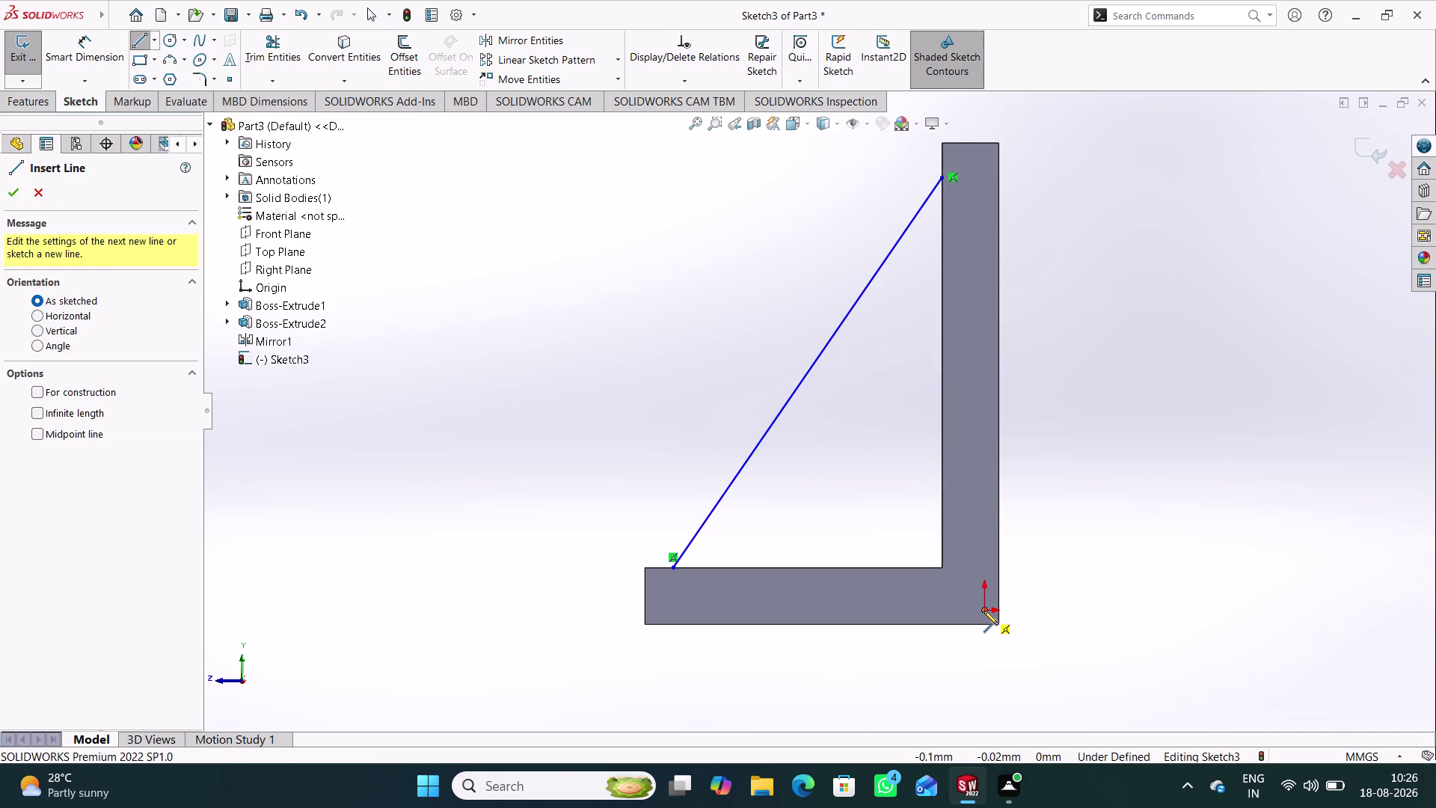
click(671, 569)
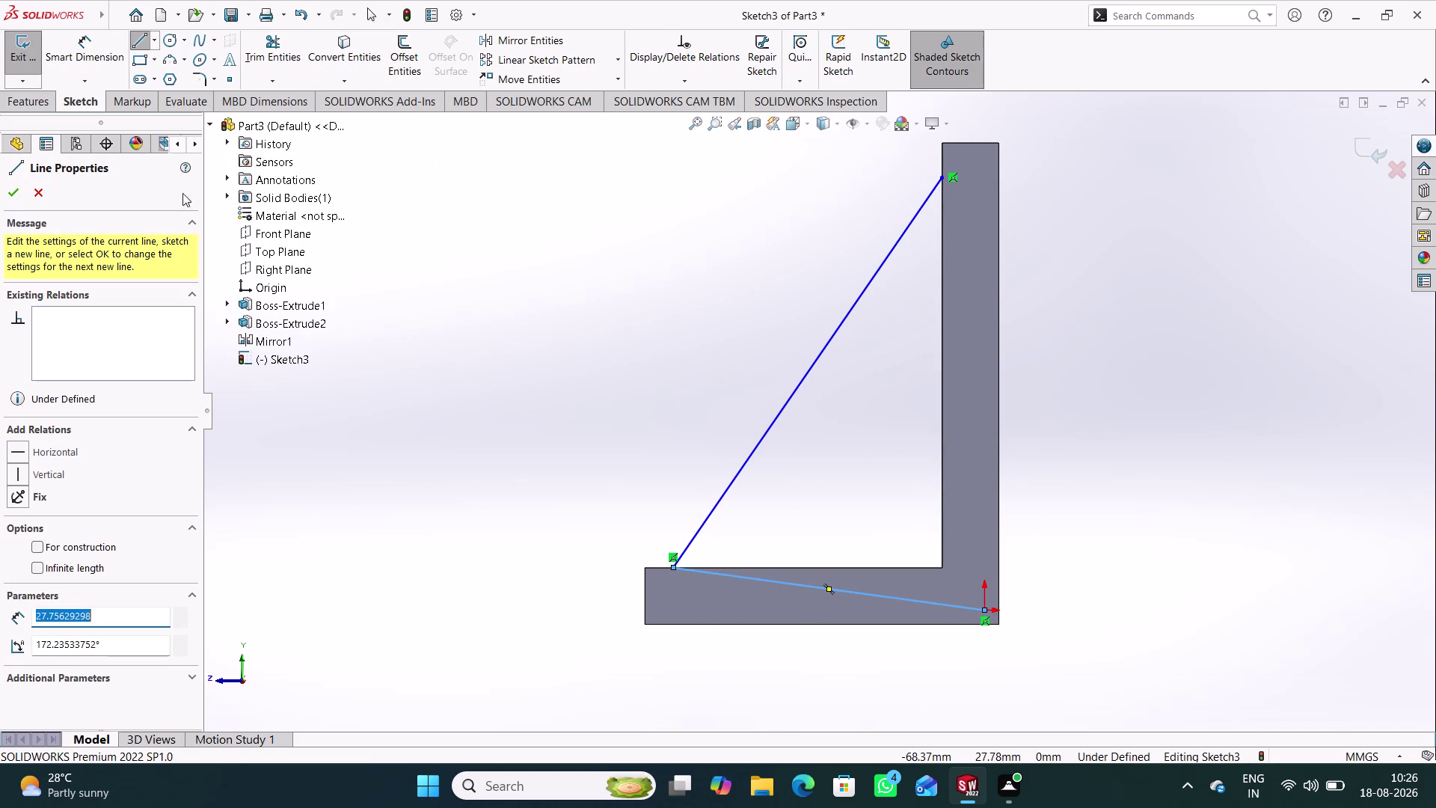
key(ctrl+z)
click(389, 294)
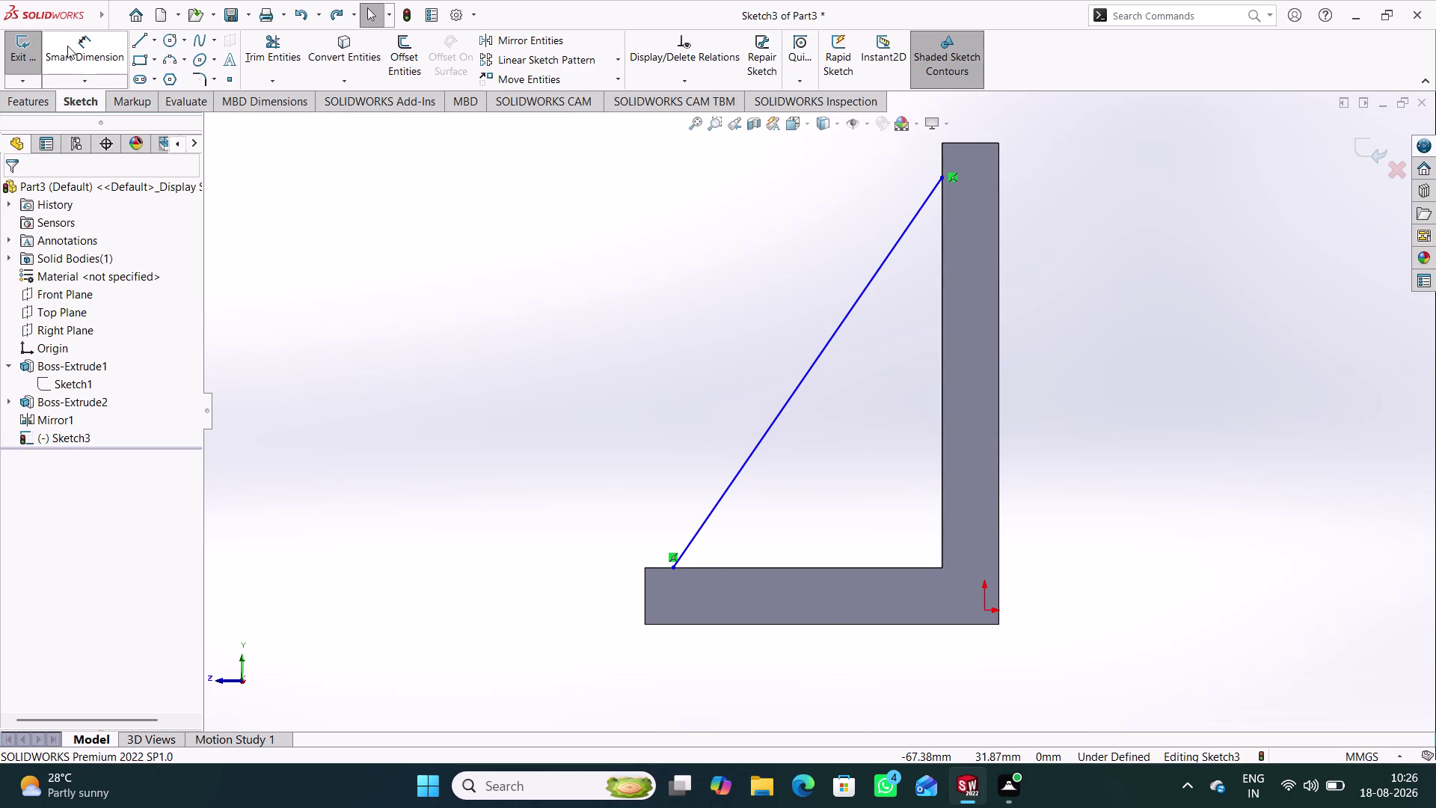
Dimension the diagonal's lower endpoint 27.50 horizontally from the bracket corner.
click(68, 46)
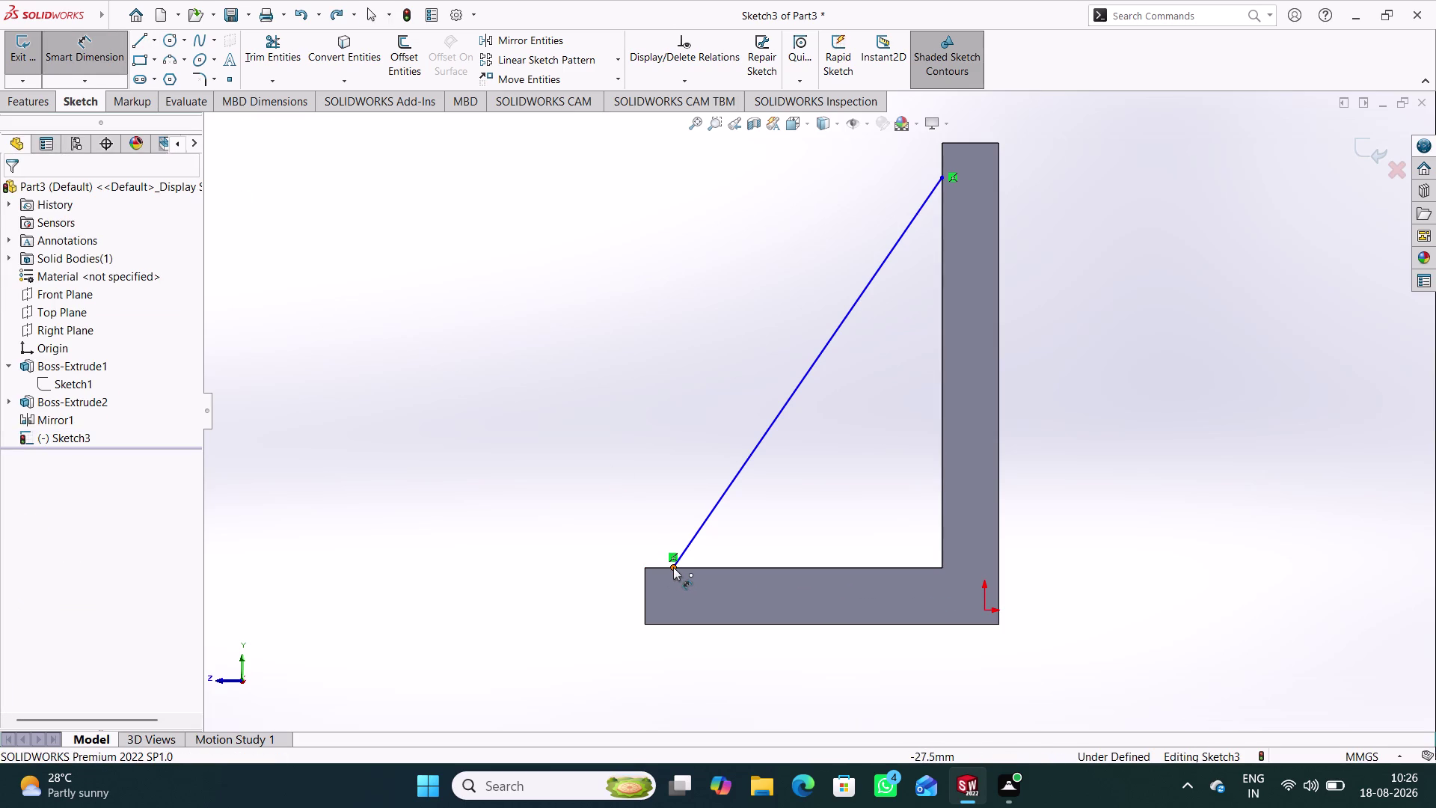
click(673, 567)
click(987, 608)
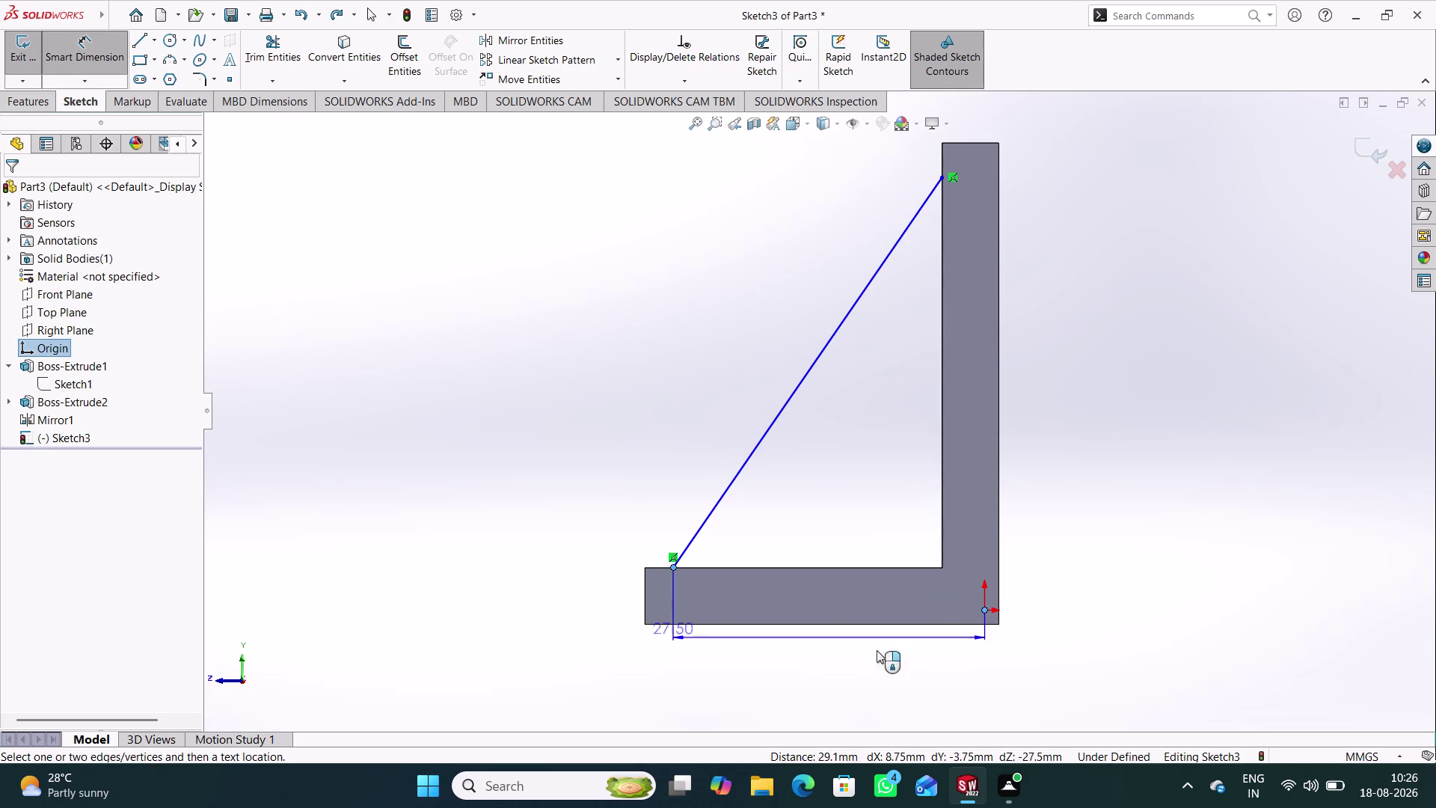
click(827, 673)
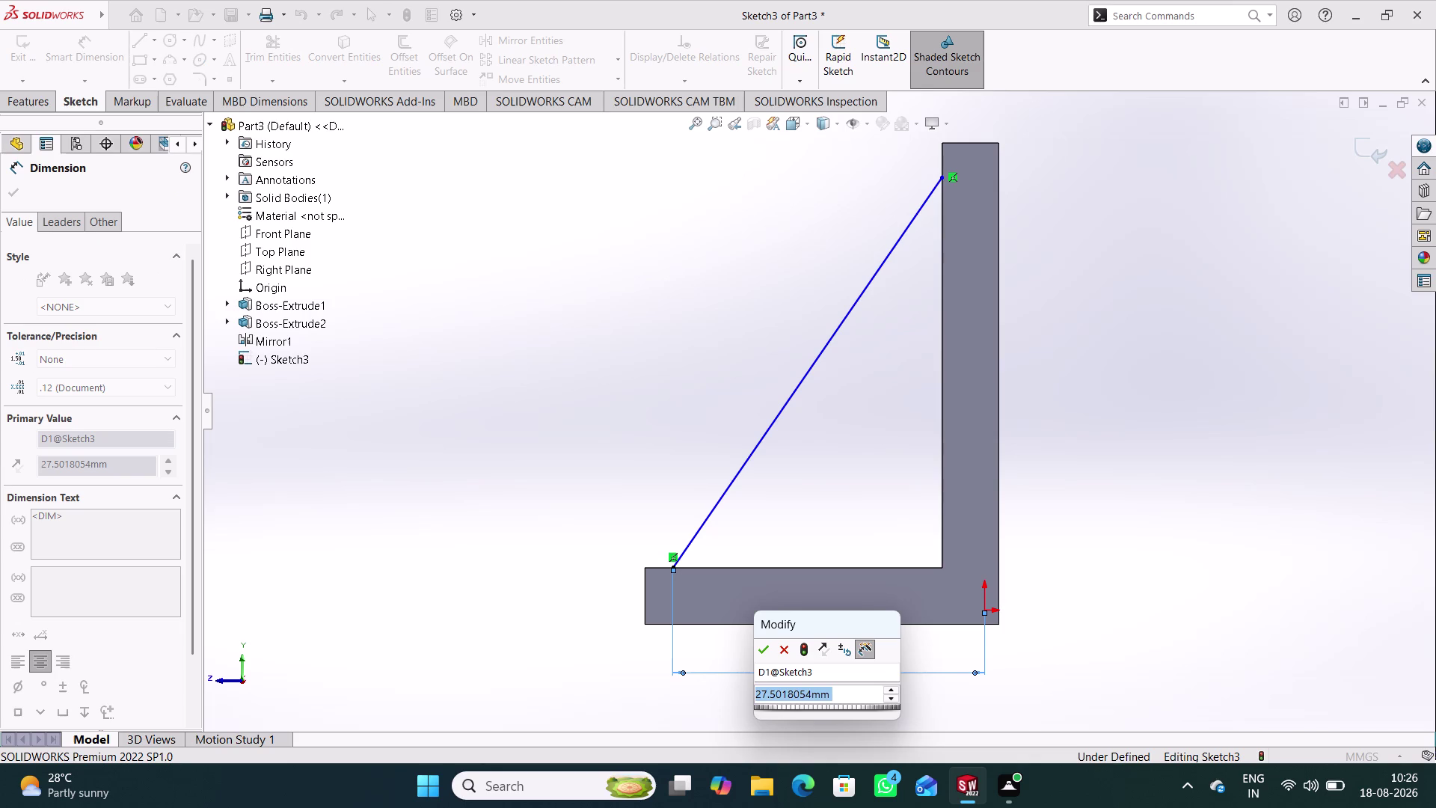
click(769, 652)
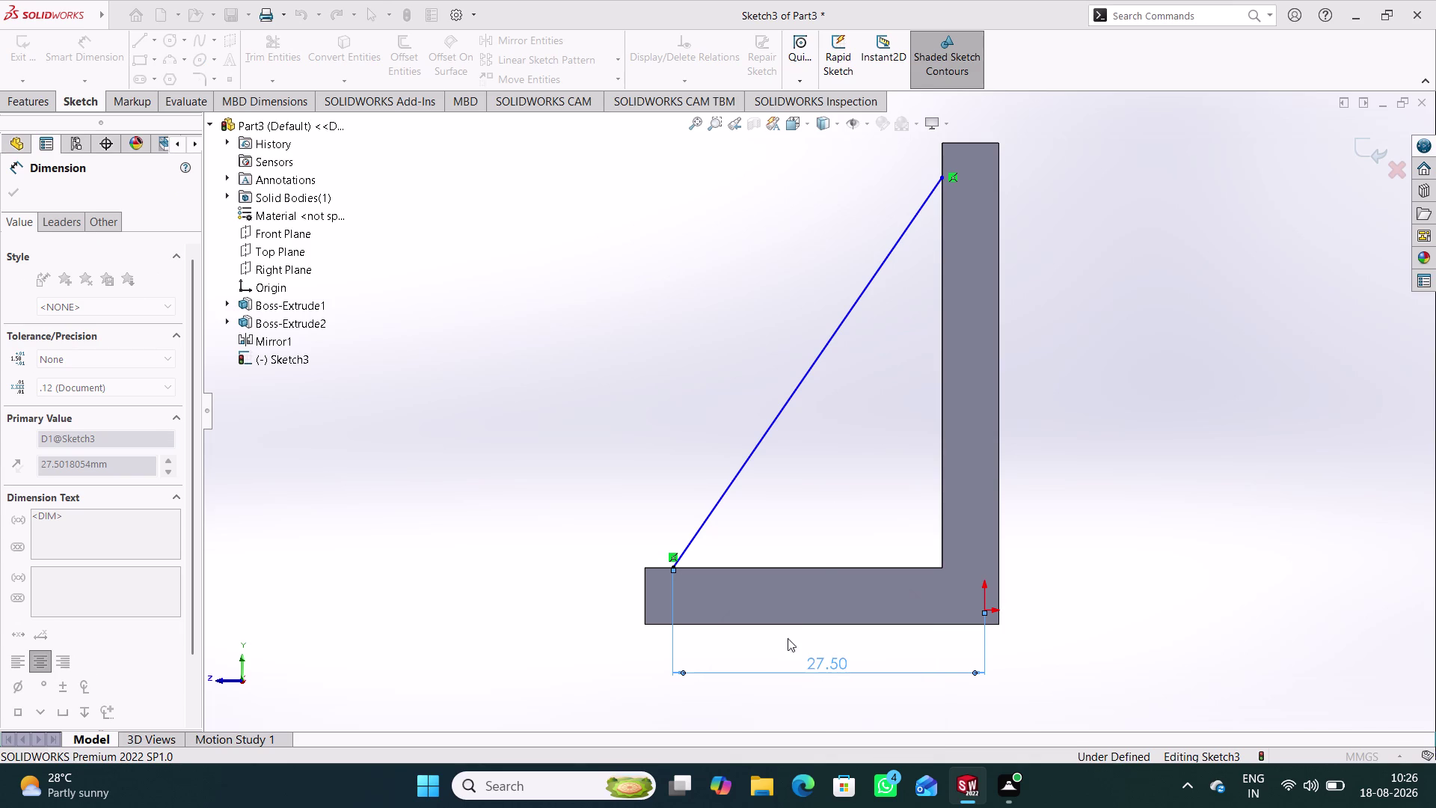
click(855, 458)
Dimension the diagonal 40 mm vertically and discard the extra offset dimension.
click(987, 610)
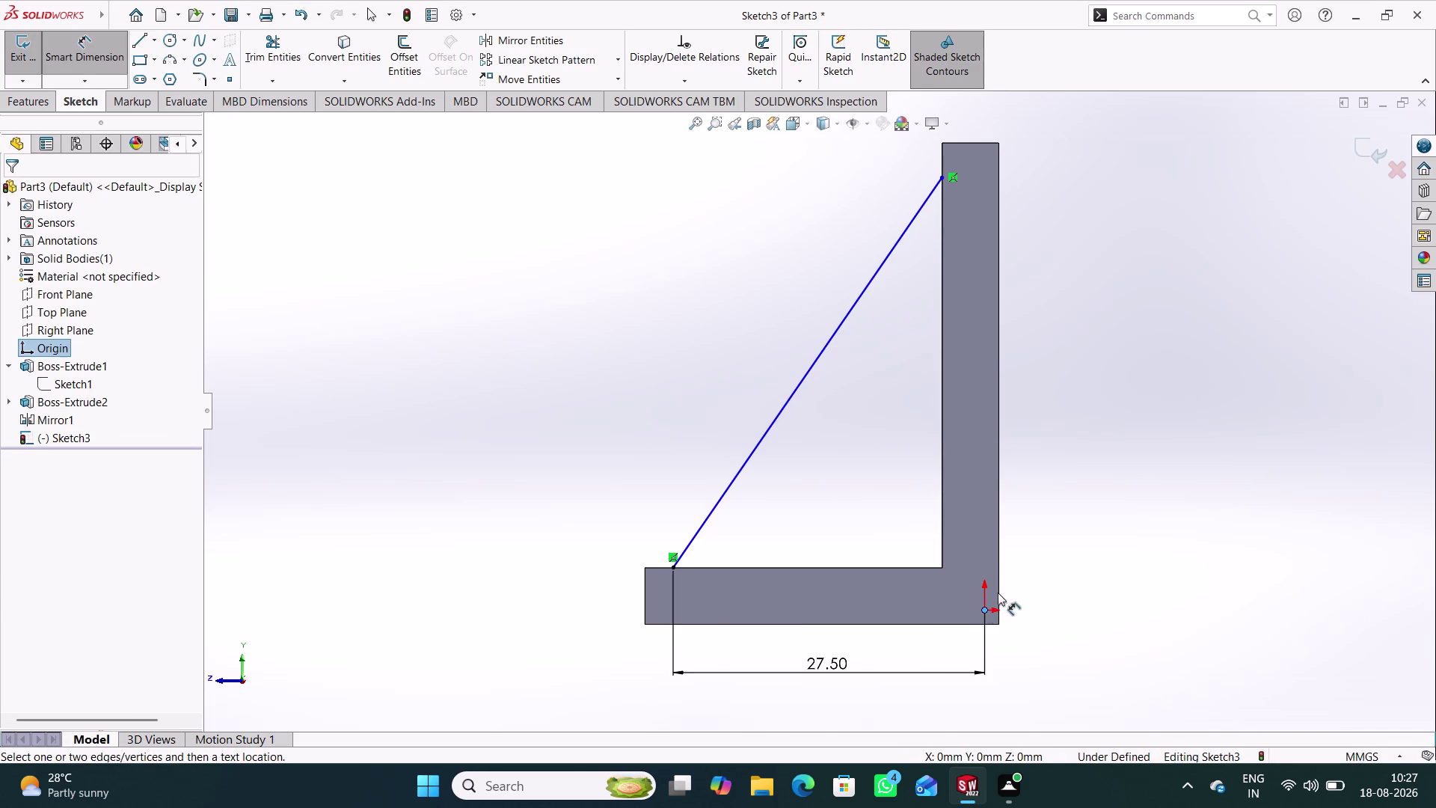
click(942, 177)
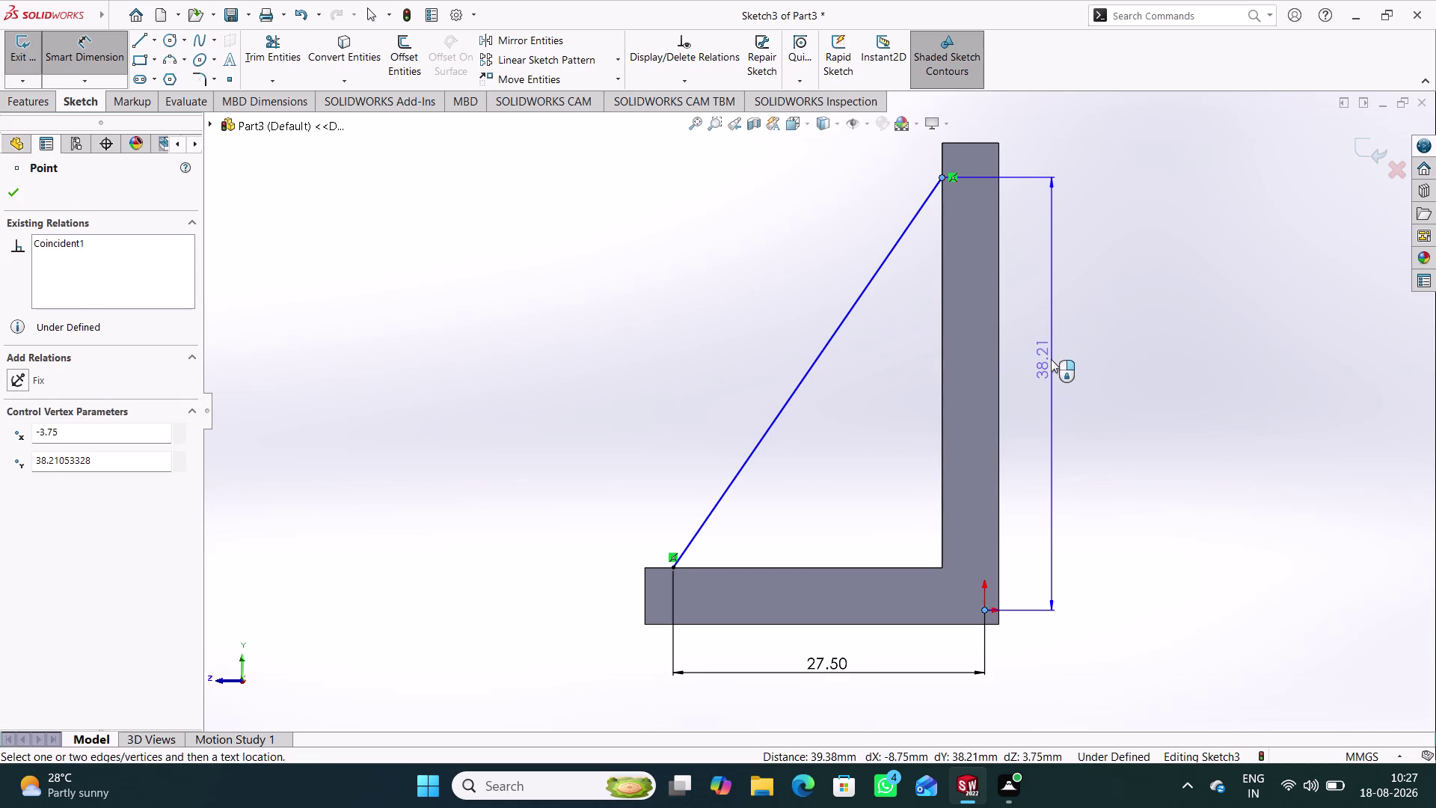
click(1048, 369)
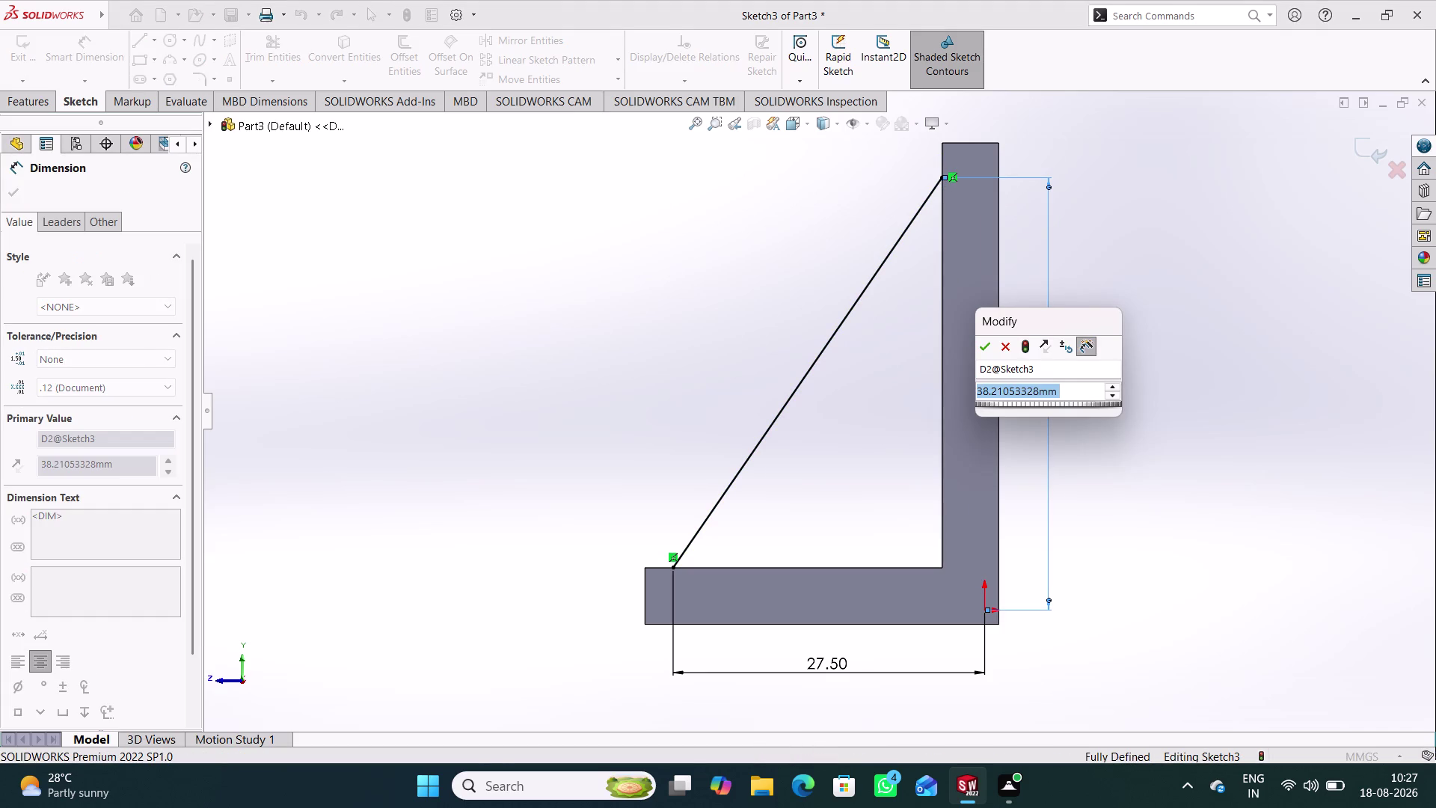
text(40)
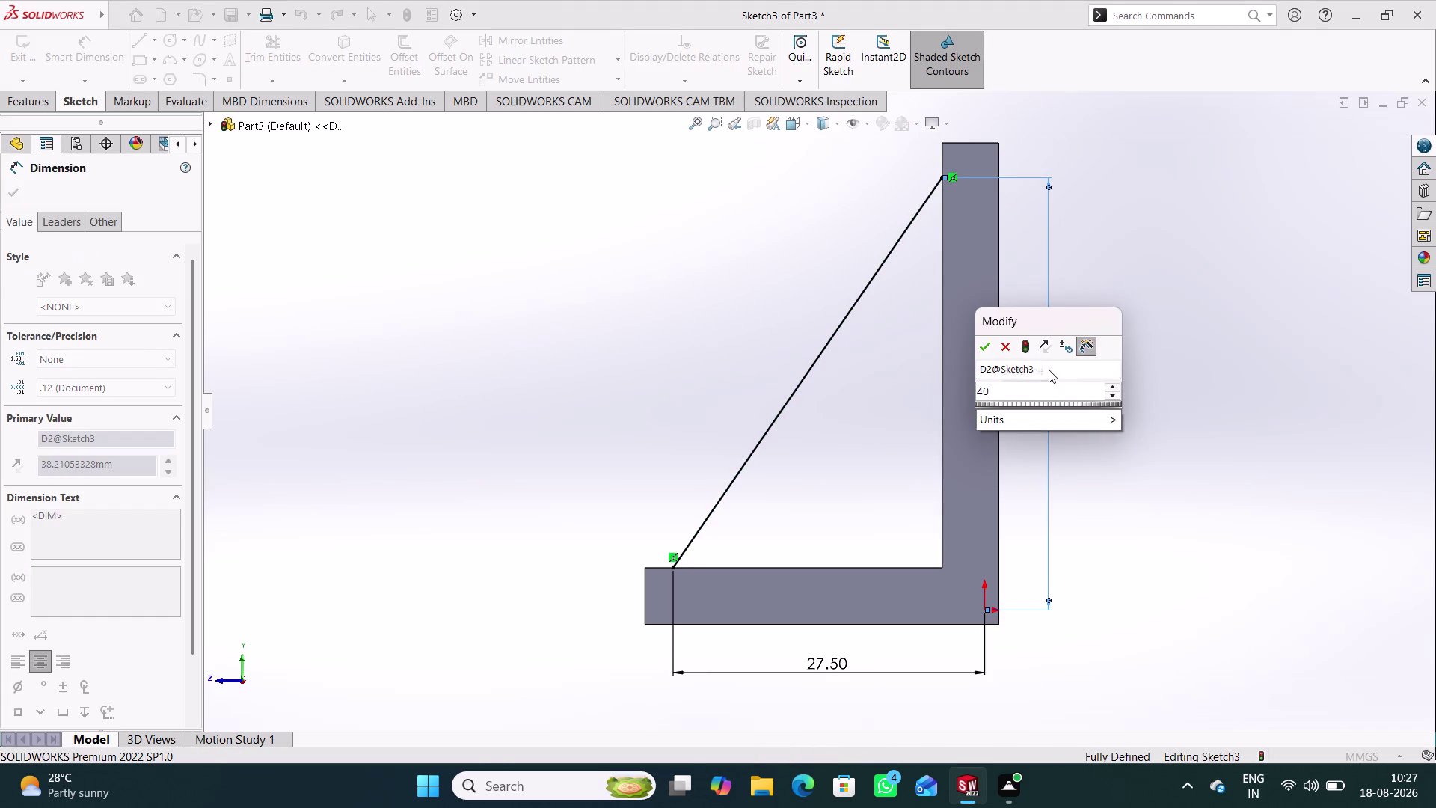
key(Return)
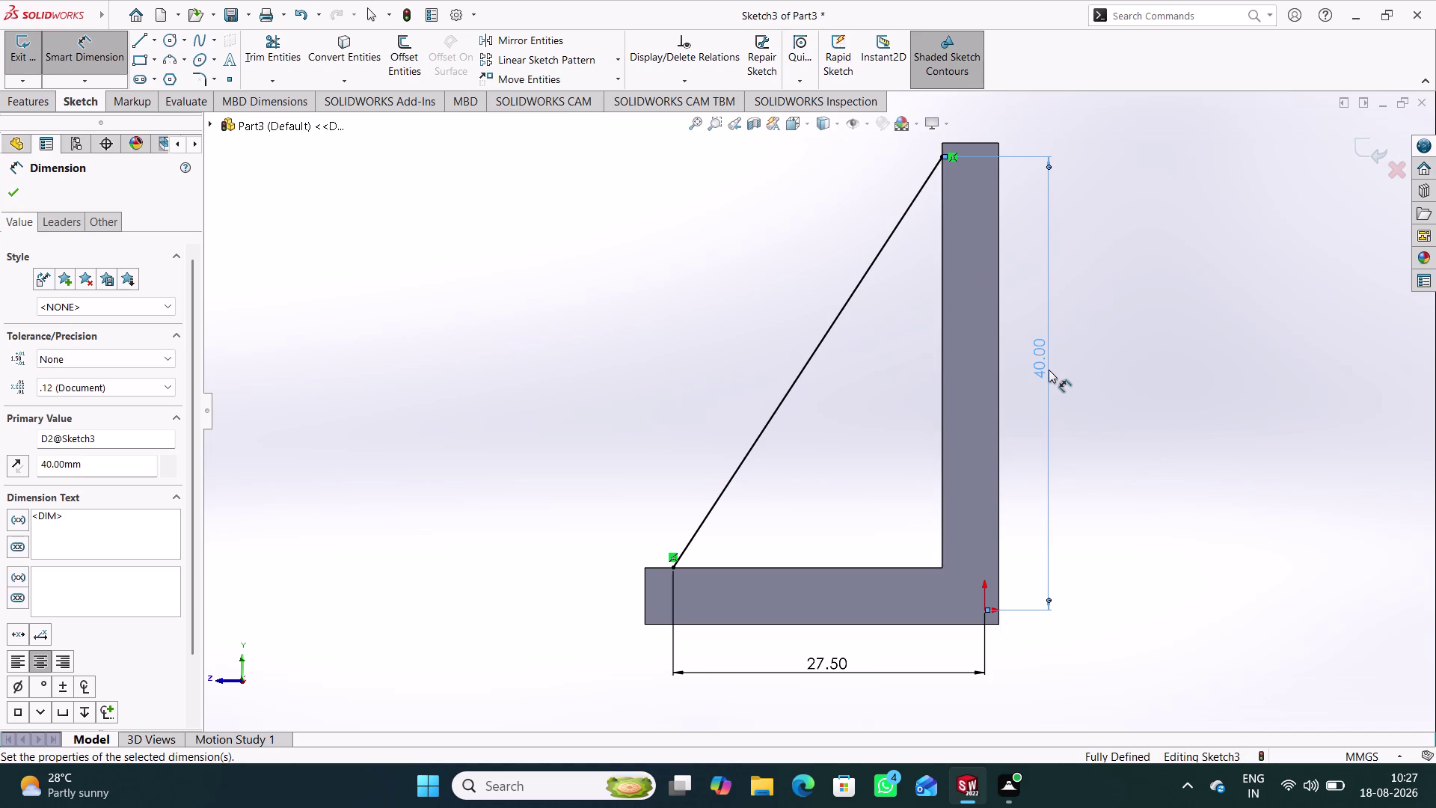
click(941, 156)
click(948, 142)
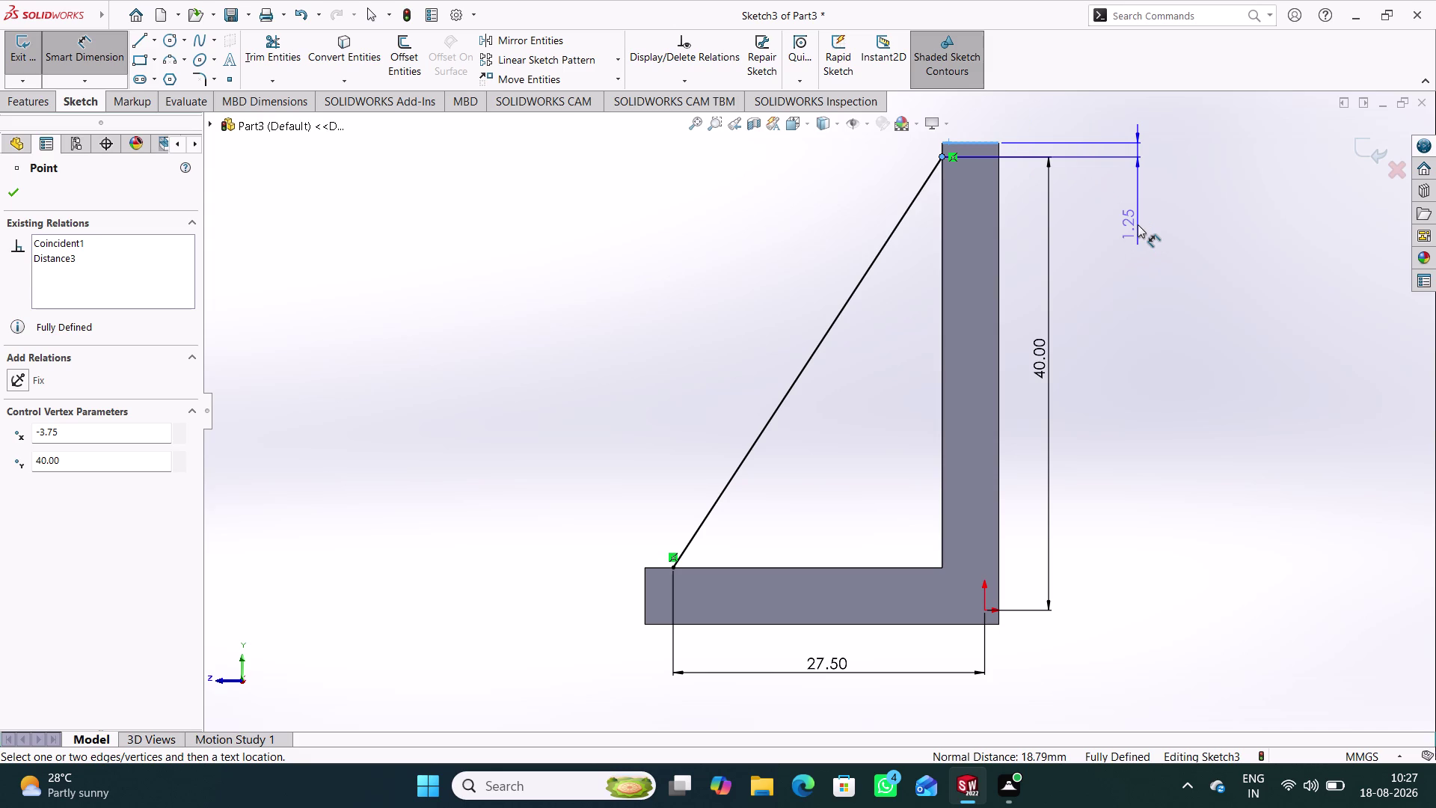
click(98, 39)
click(690, 354)
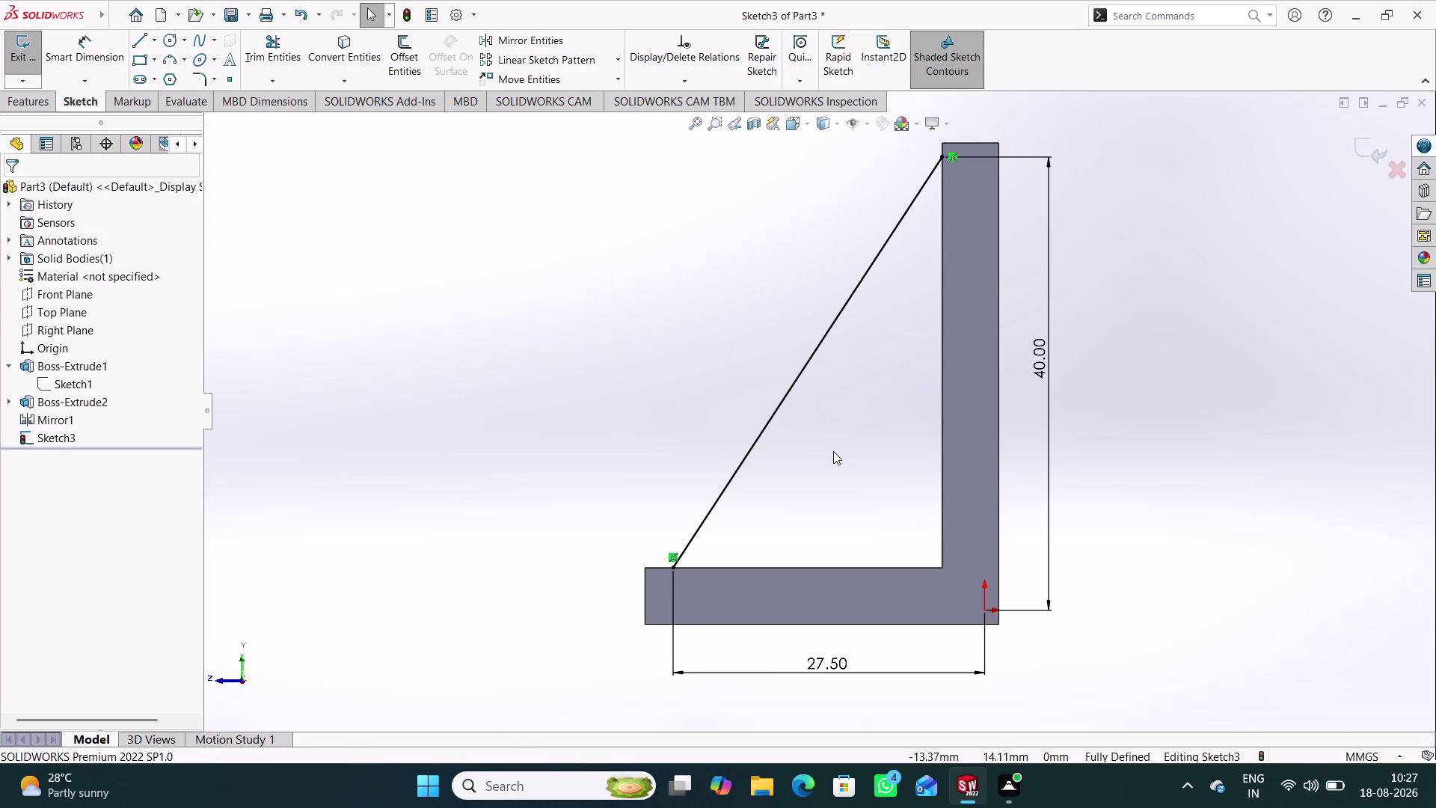
middle_drag(833, 451, 928, 503)
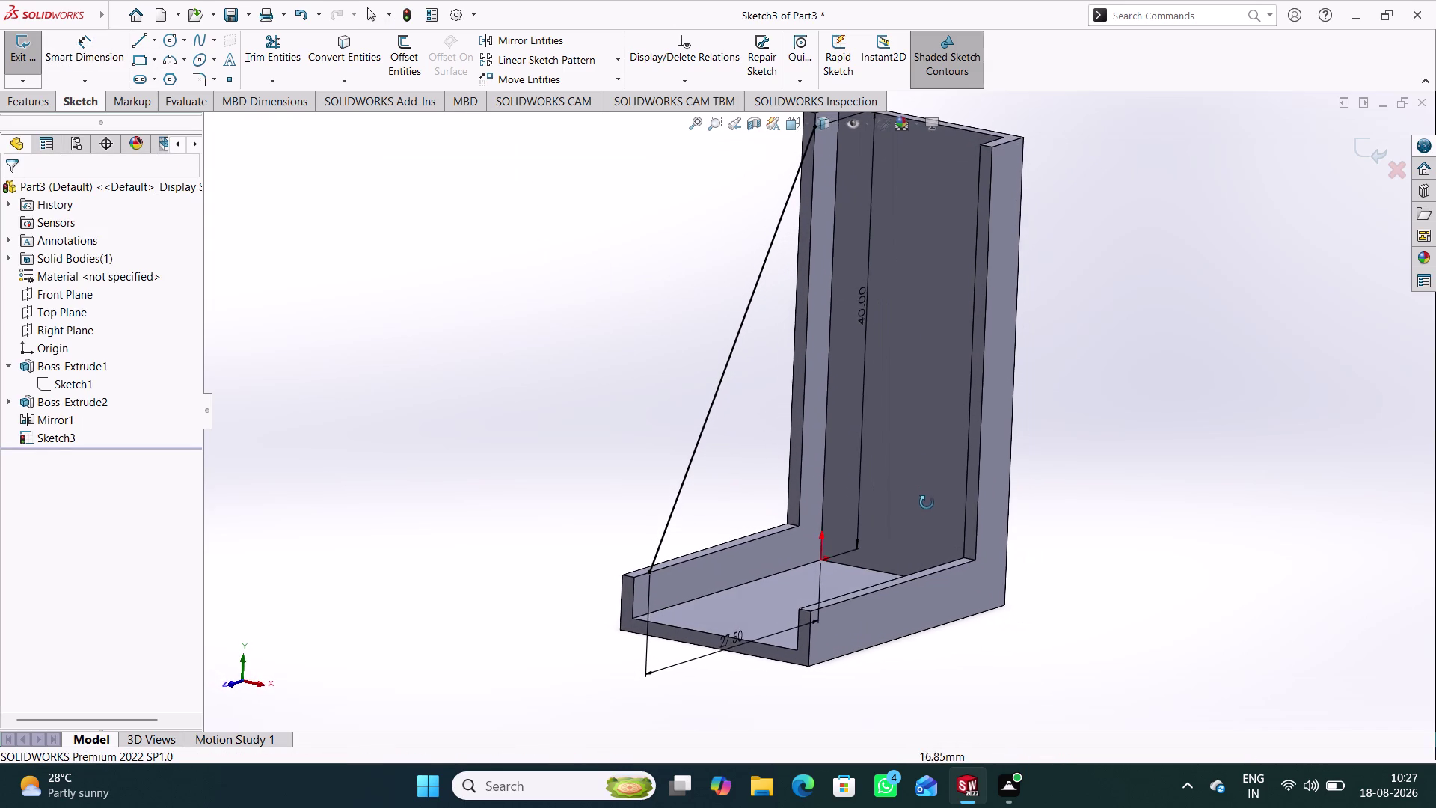
middle_drag(927, 502, 925, 503)
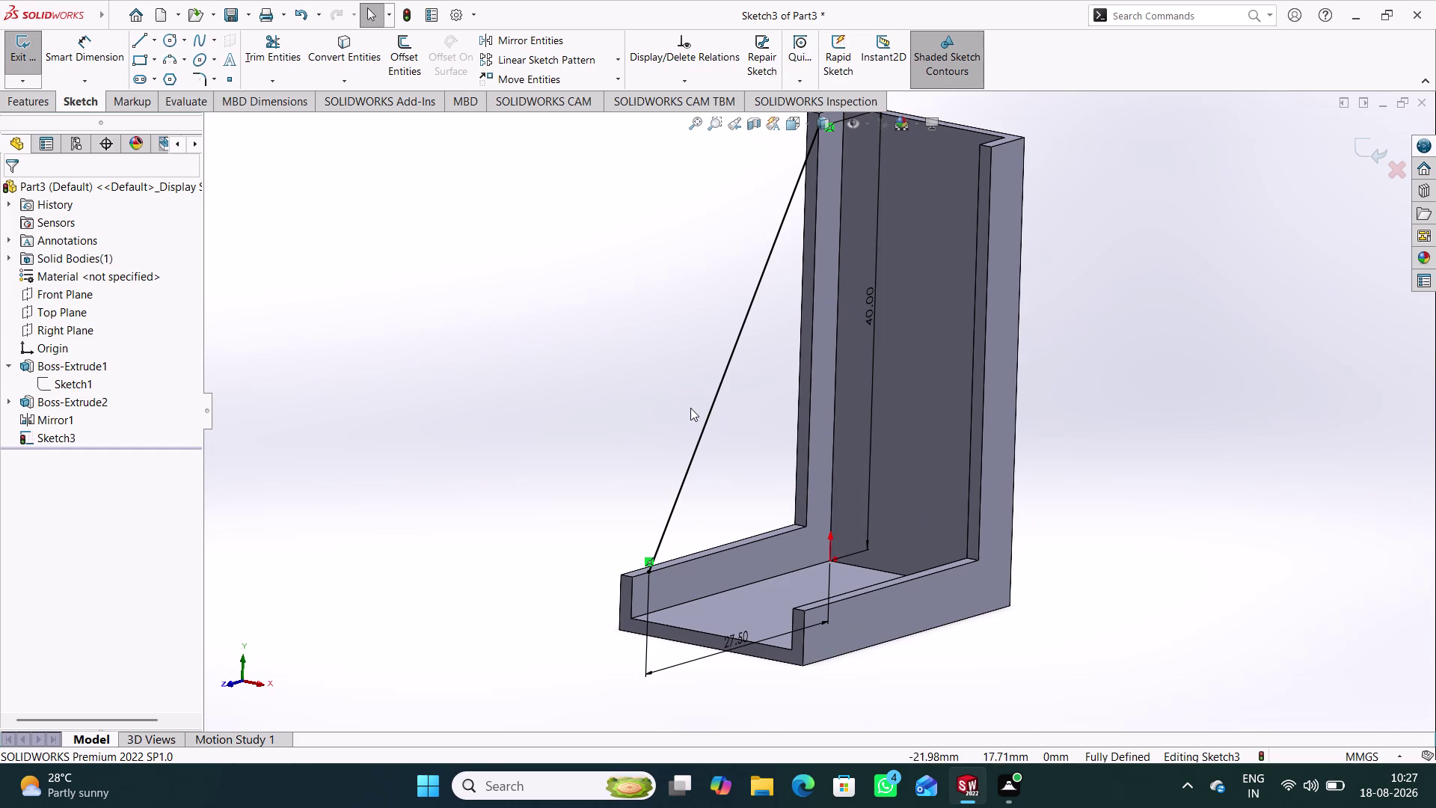
middle_drag(690, 408, 653, 391)
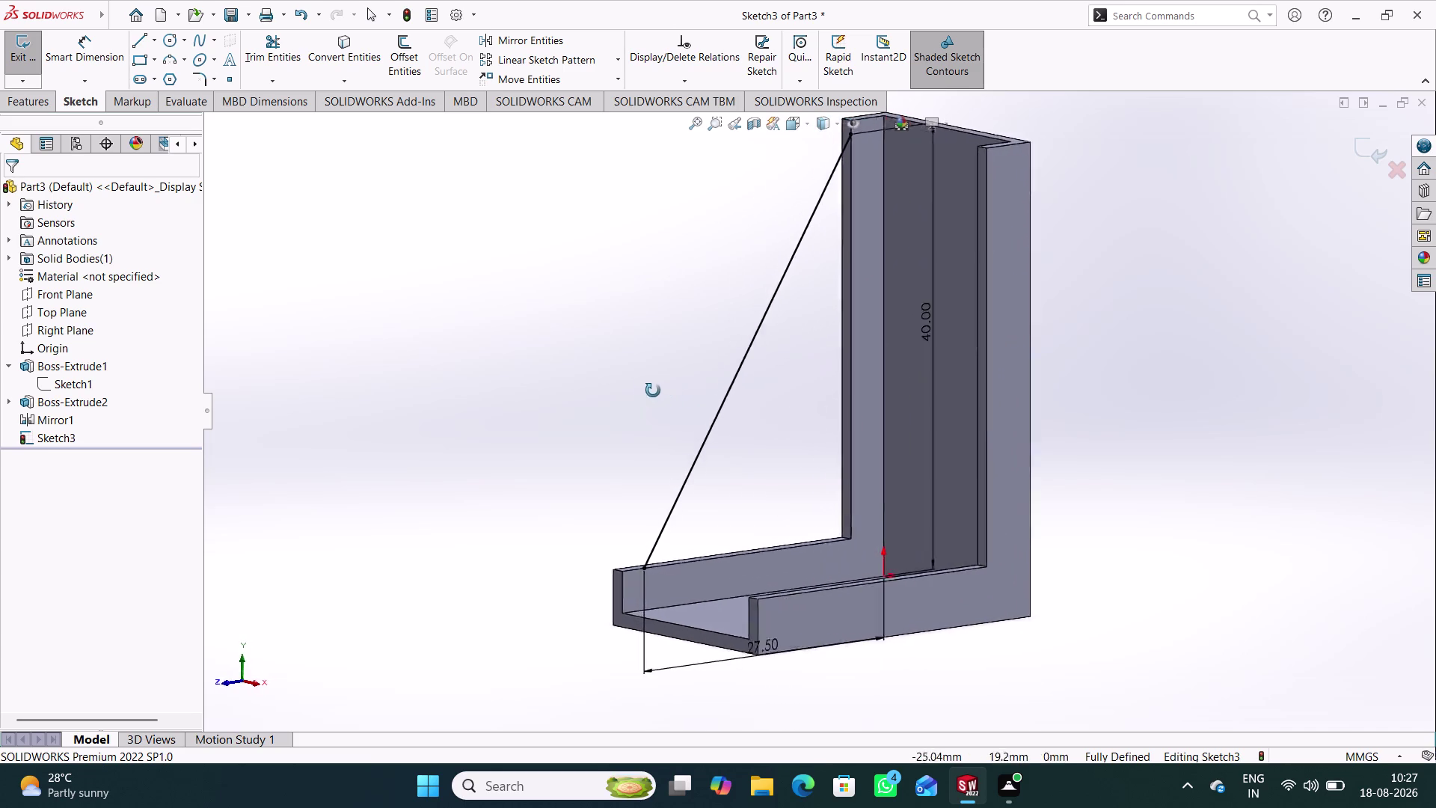
middle_drag(653, 390, 696, 408)
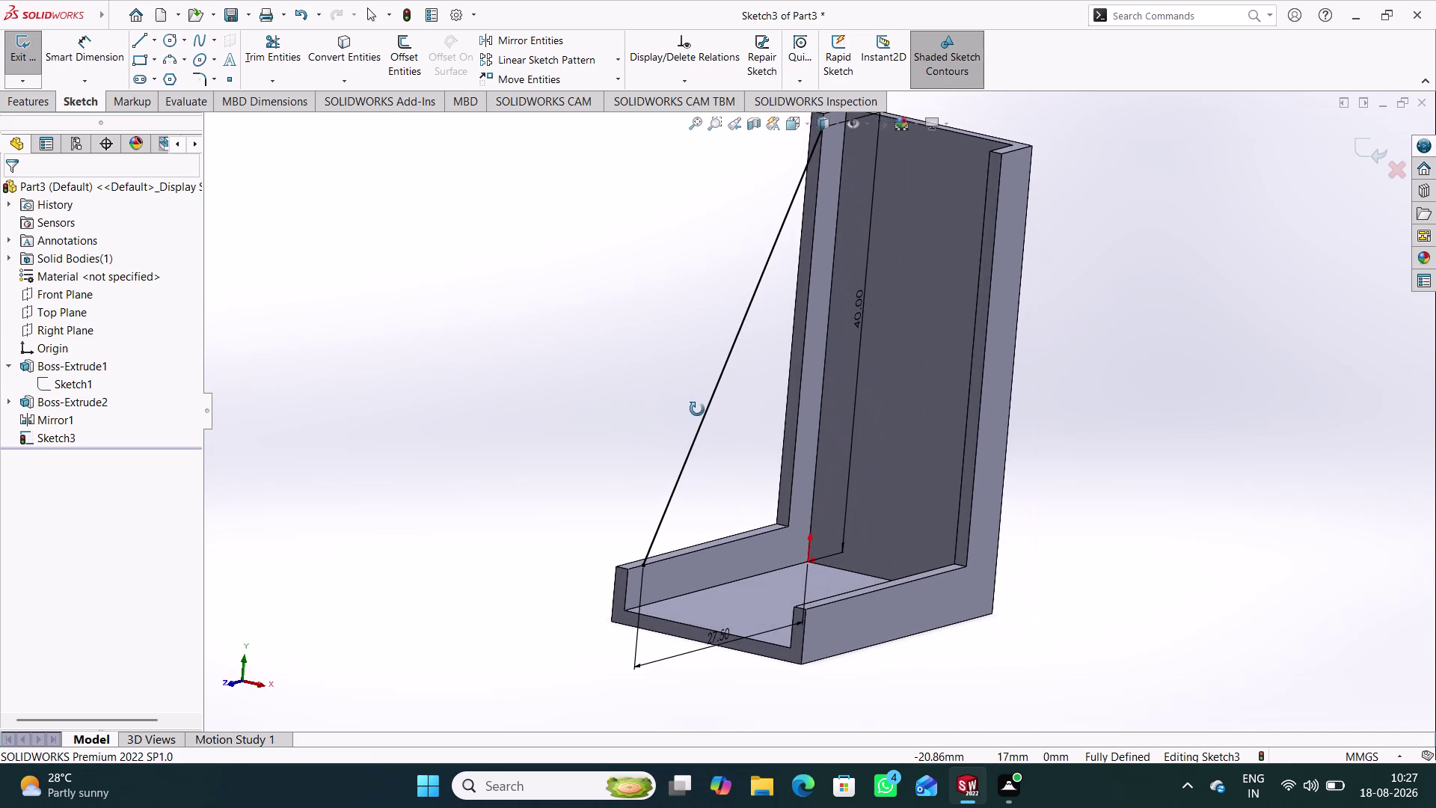
middle_drag(697, 409, 692, 410)
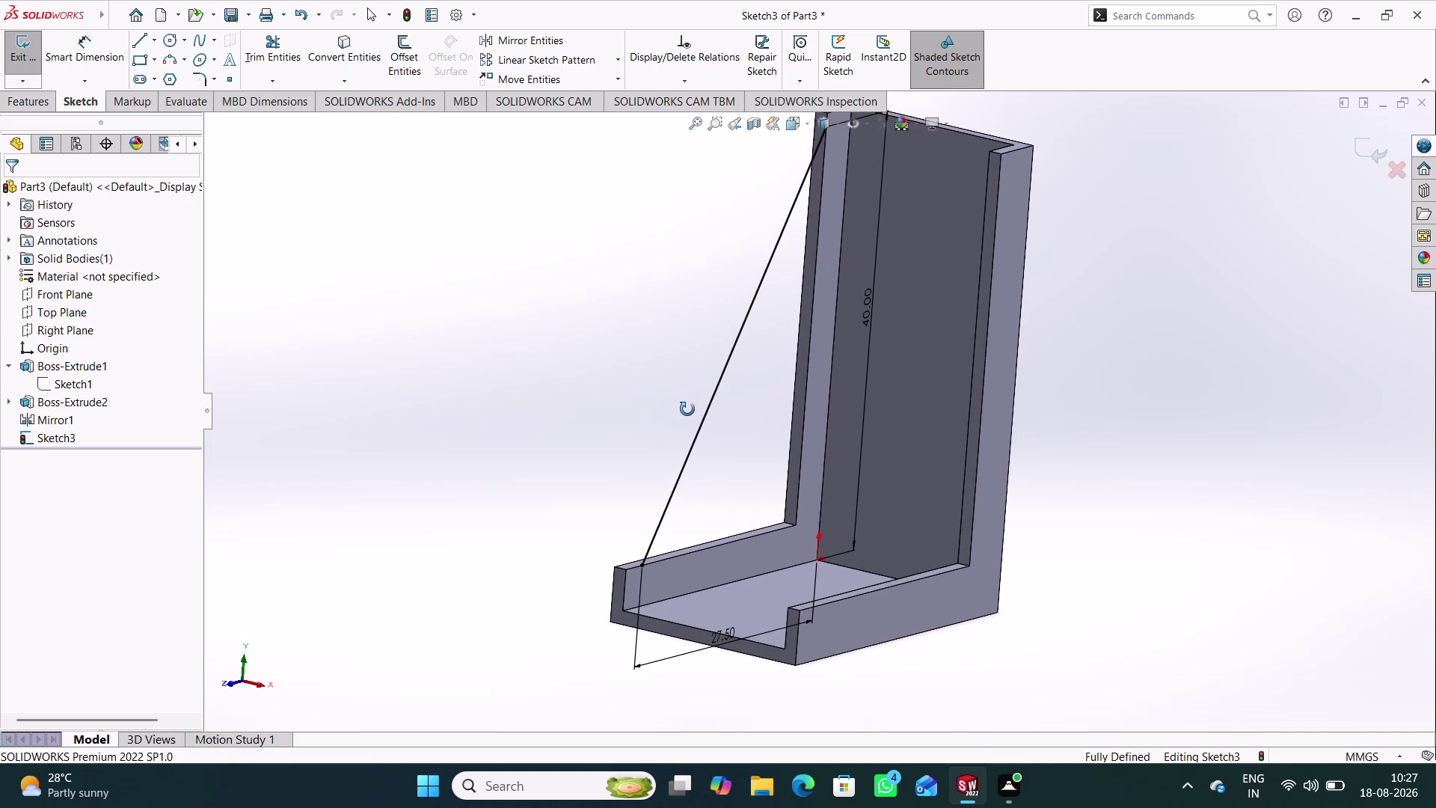
middle_drag(691, 410, 677, 409)
middle_drag(693, 366, 714, 296)
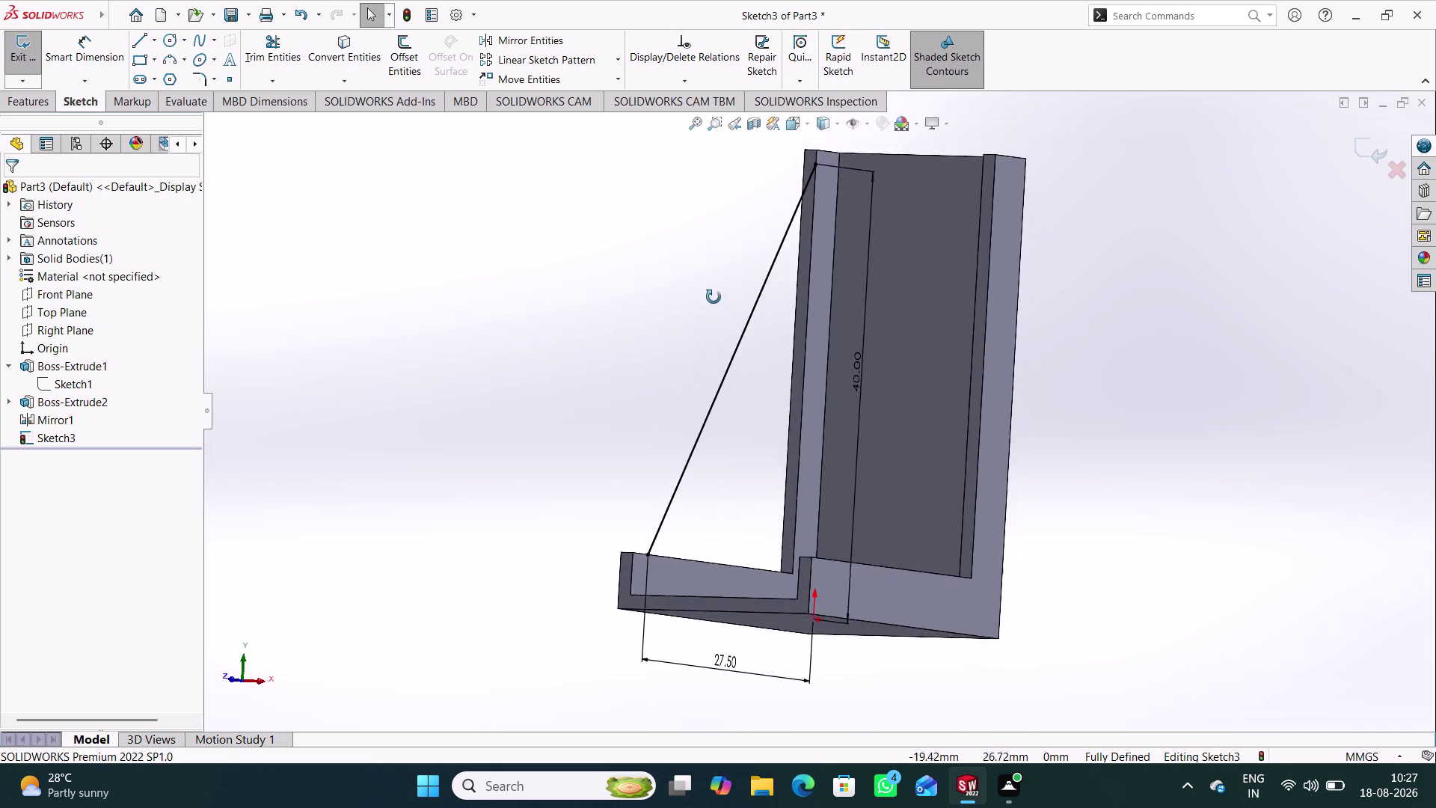
middle_drag(714, 295, 928, 330)
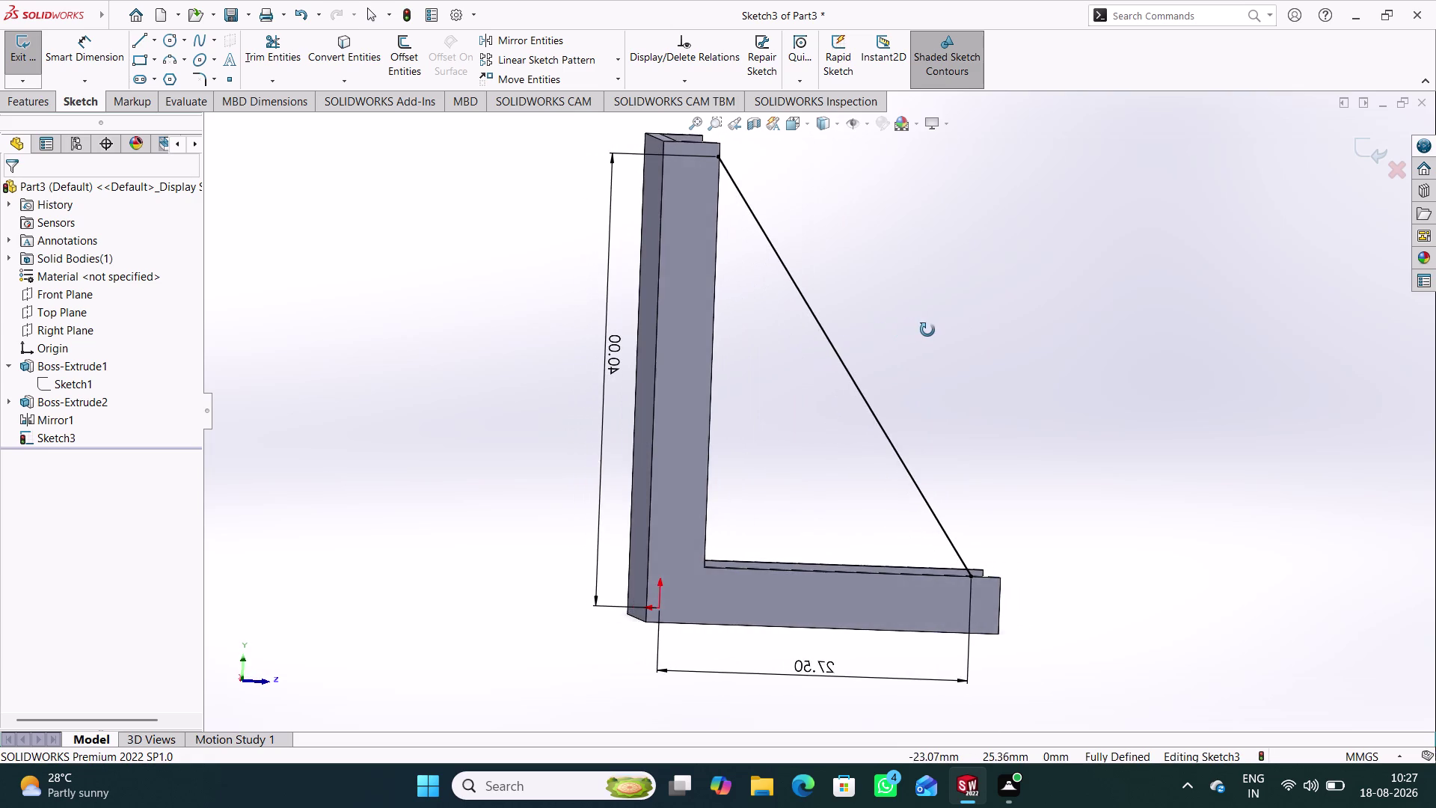
middle_drag(928, 330, 641, 418)
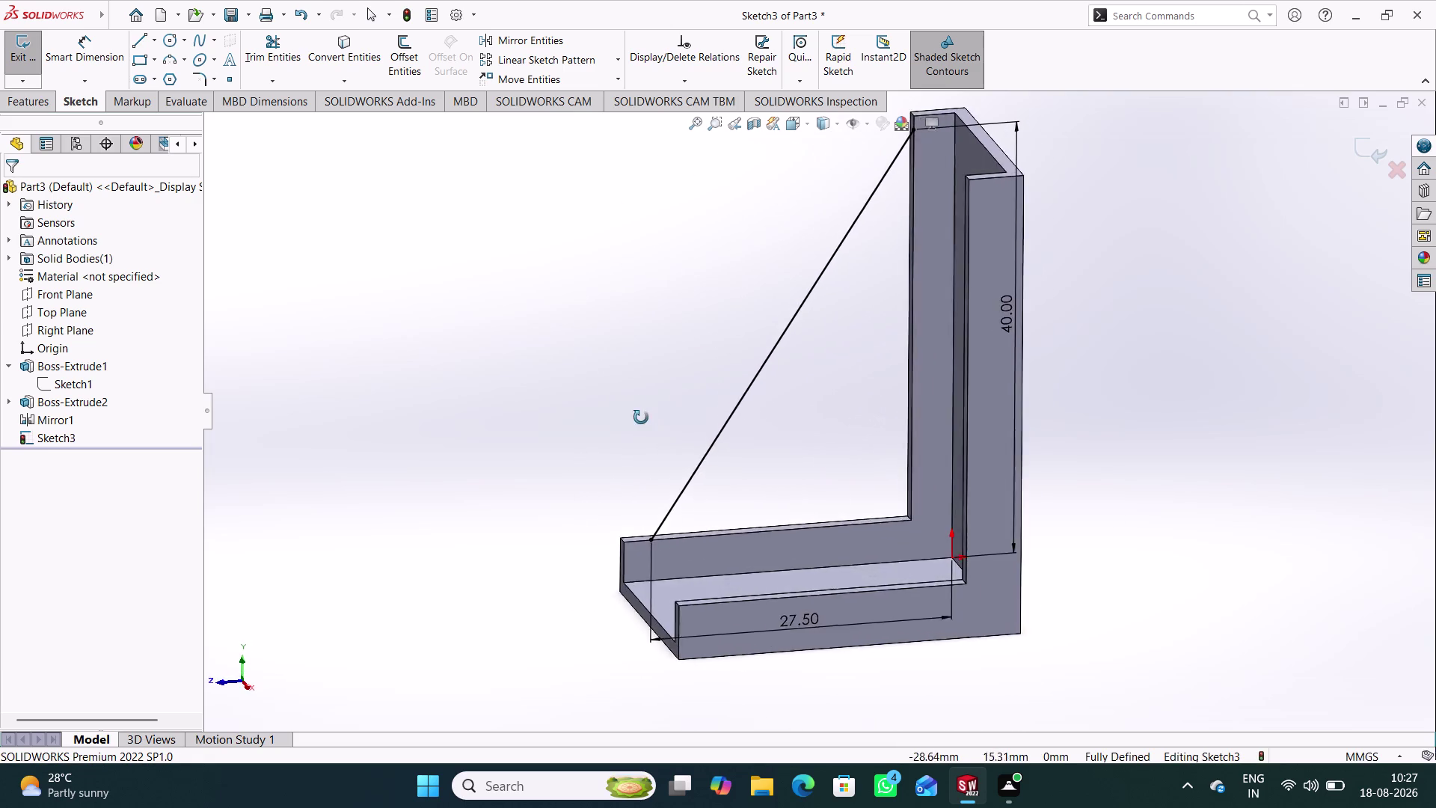
middle_drag(641, 417, 624, 396)
middle_drag(639, 412, 676, 370)
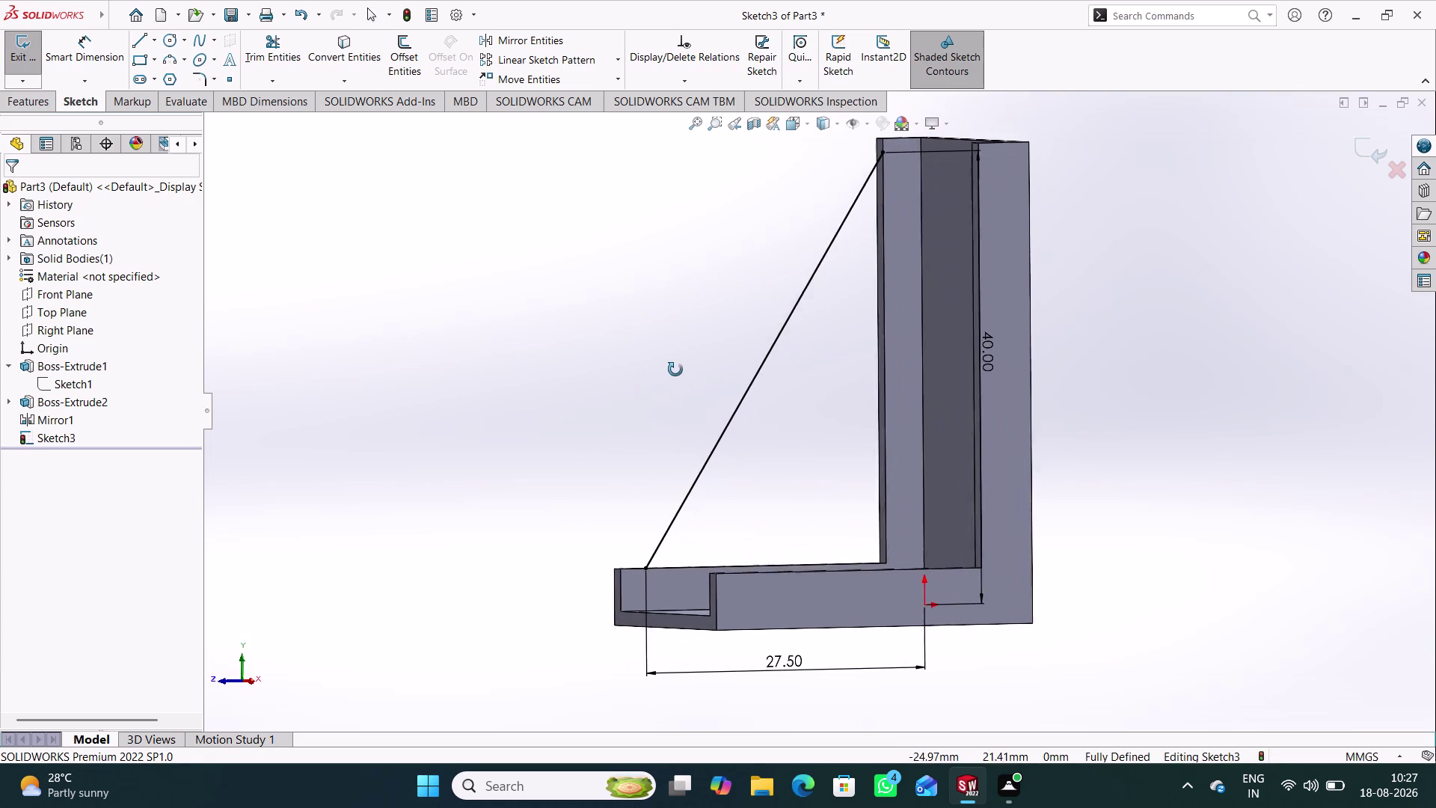
middle_drag(676, 369, 635, 368)
middle_drag(634, 355, 648, 380)
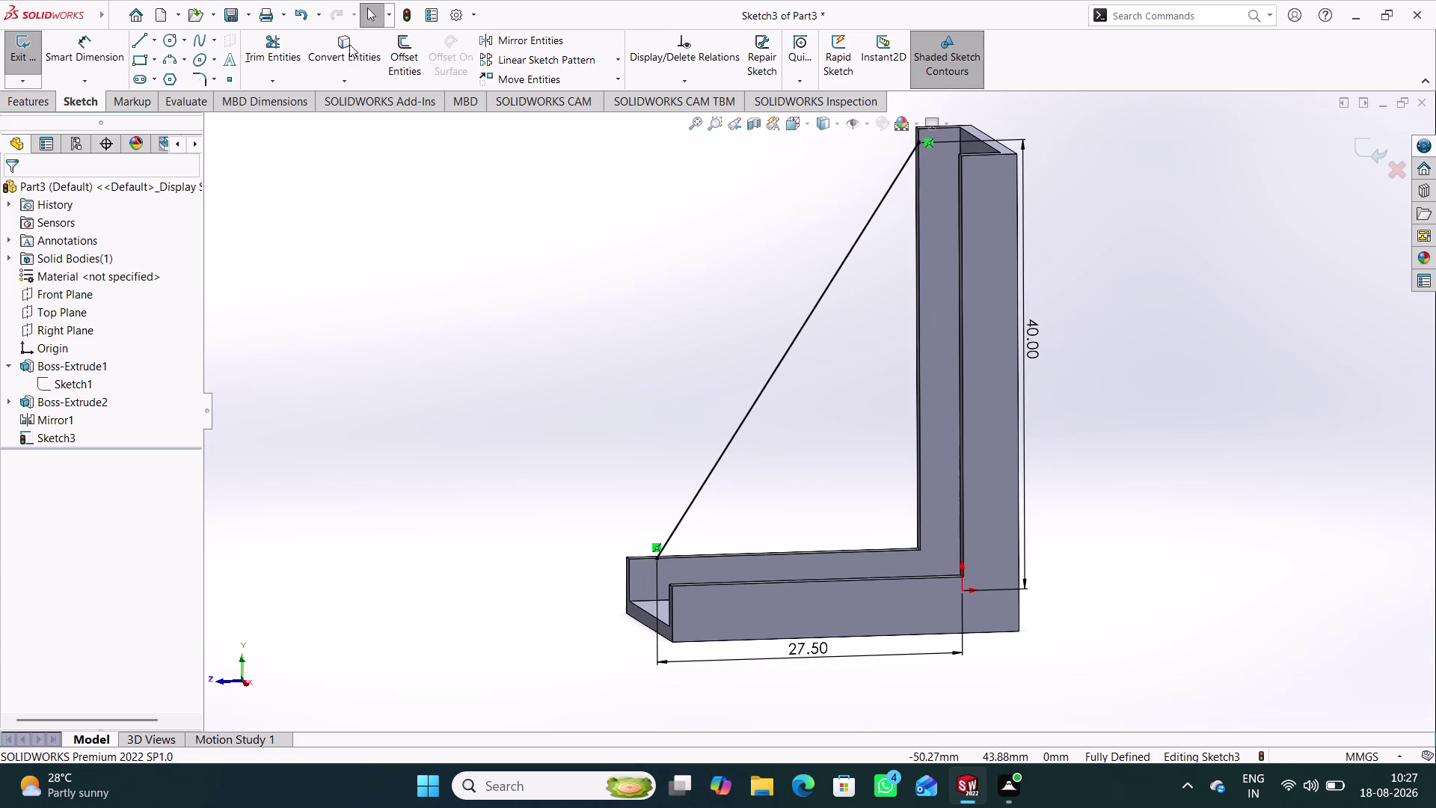
Convert the inner base edge and inner back-wall edge into sketch lines.
click(348, 46)
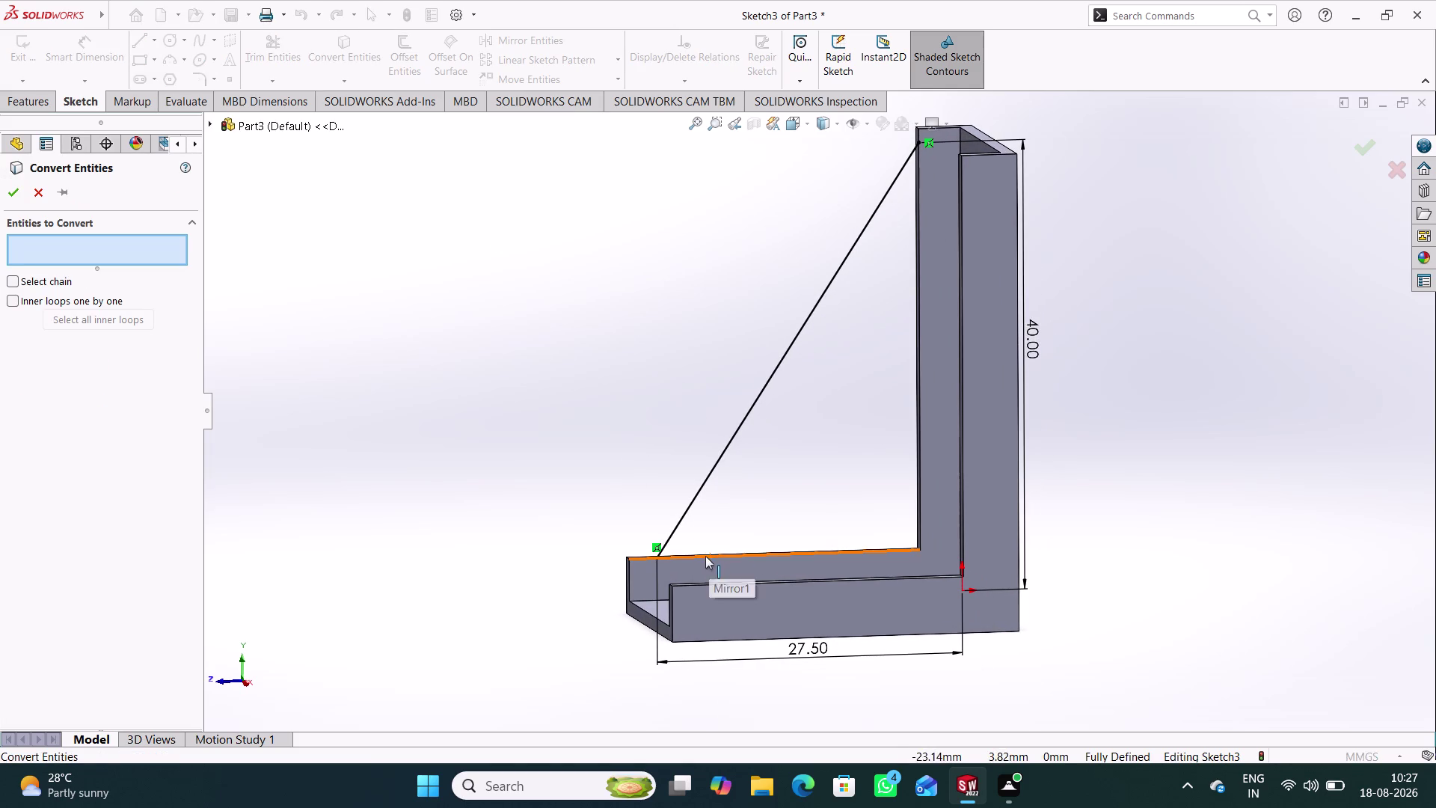
middle_drag(604, 388, 623, 449)
scroll(down, 3)
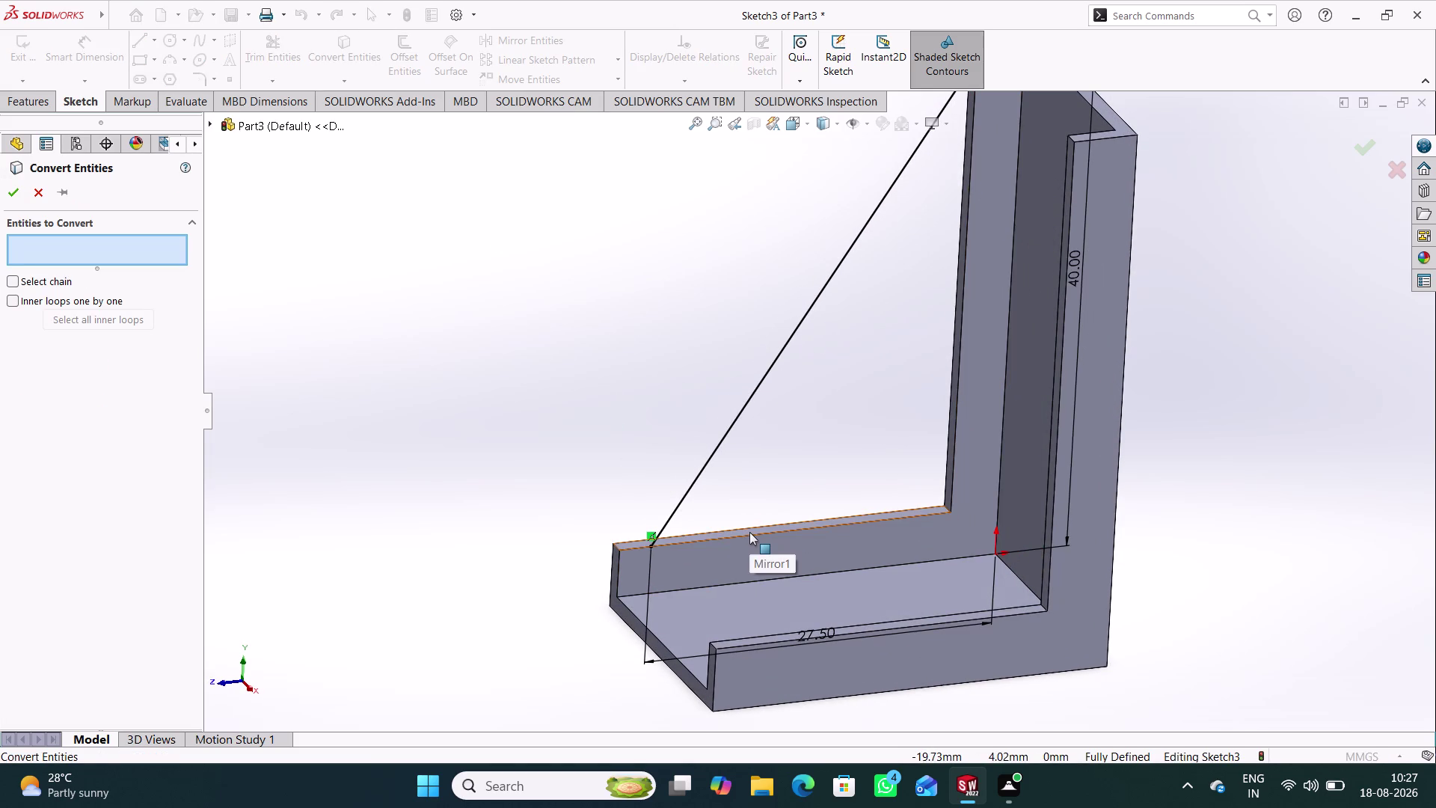
click(745, 534)
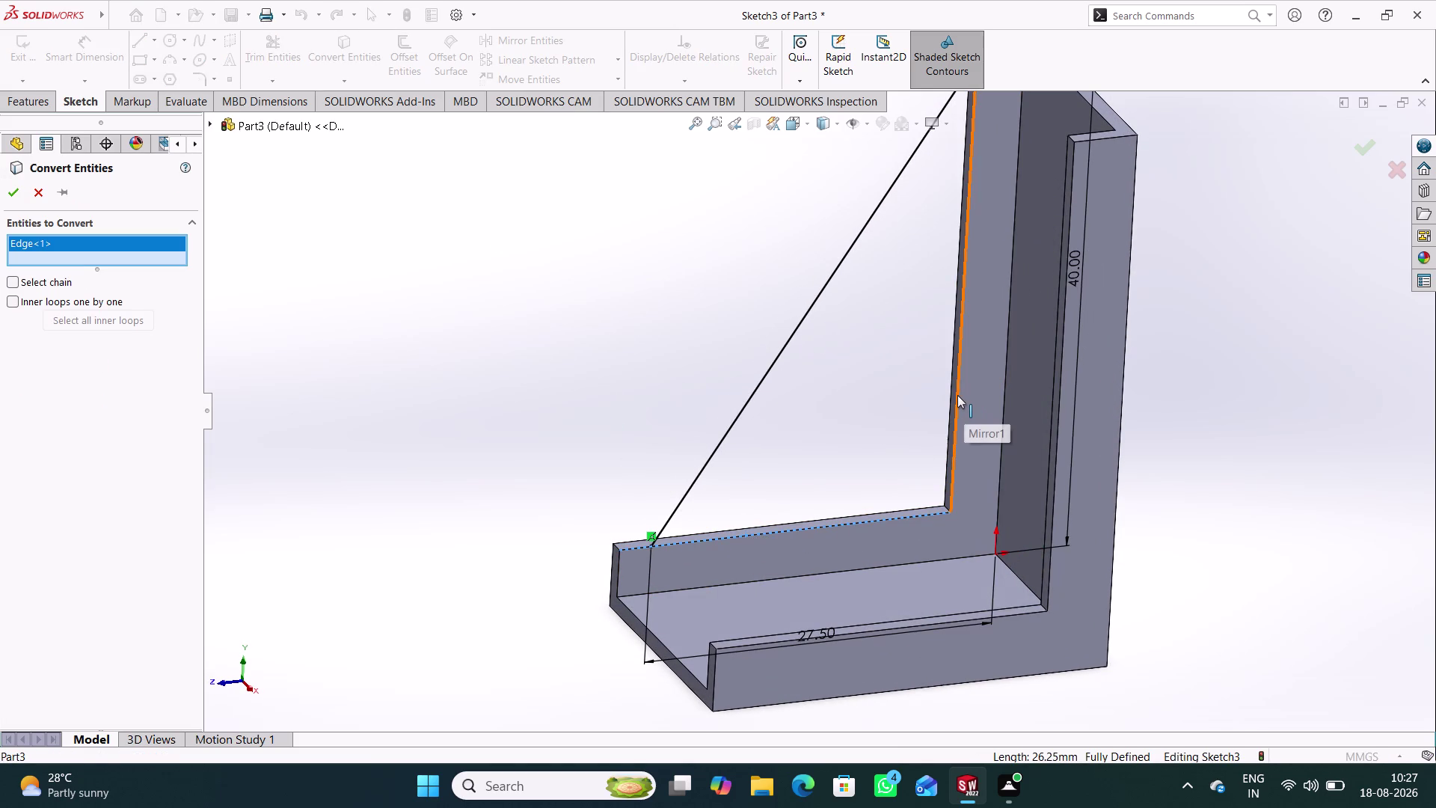
click(956, 393)
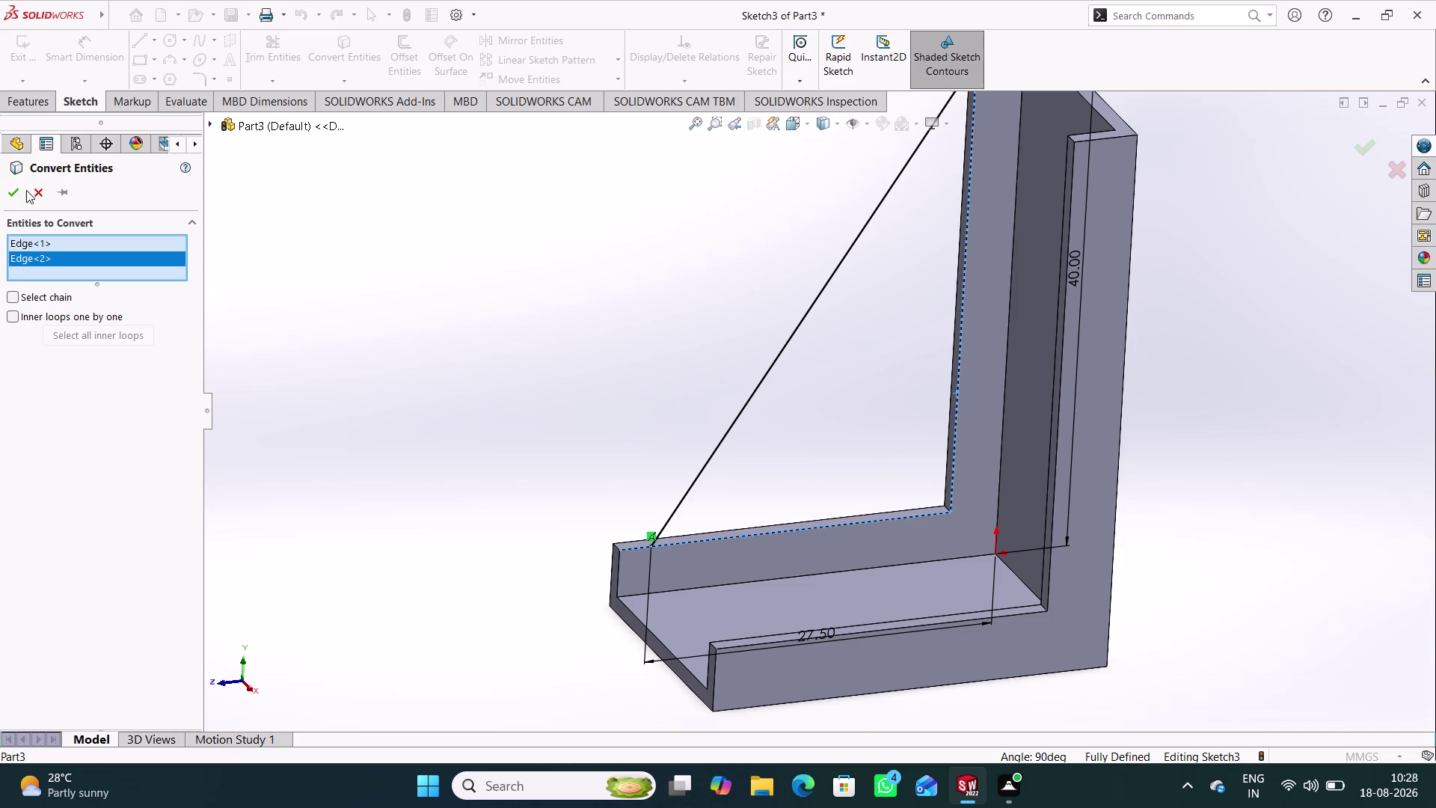
click(15, 191)
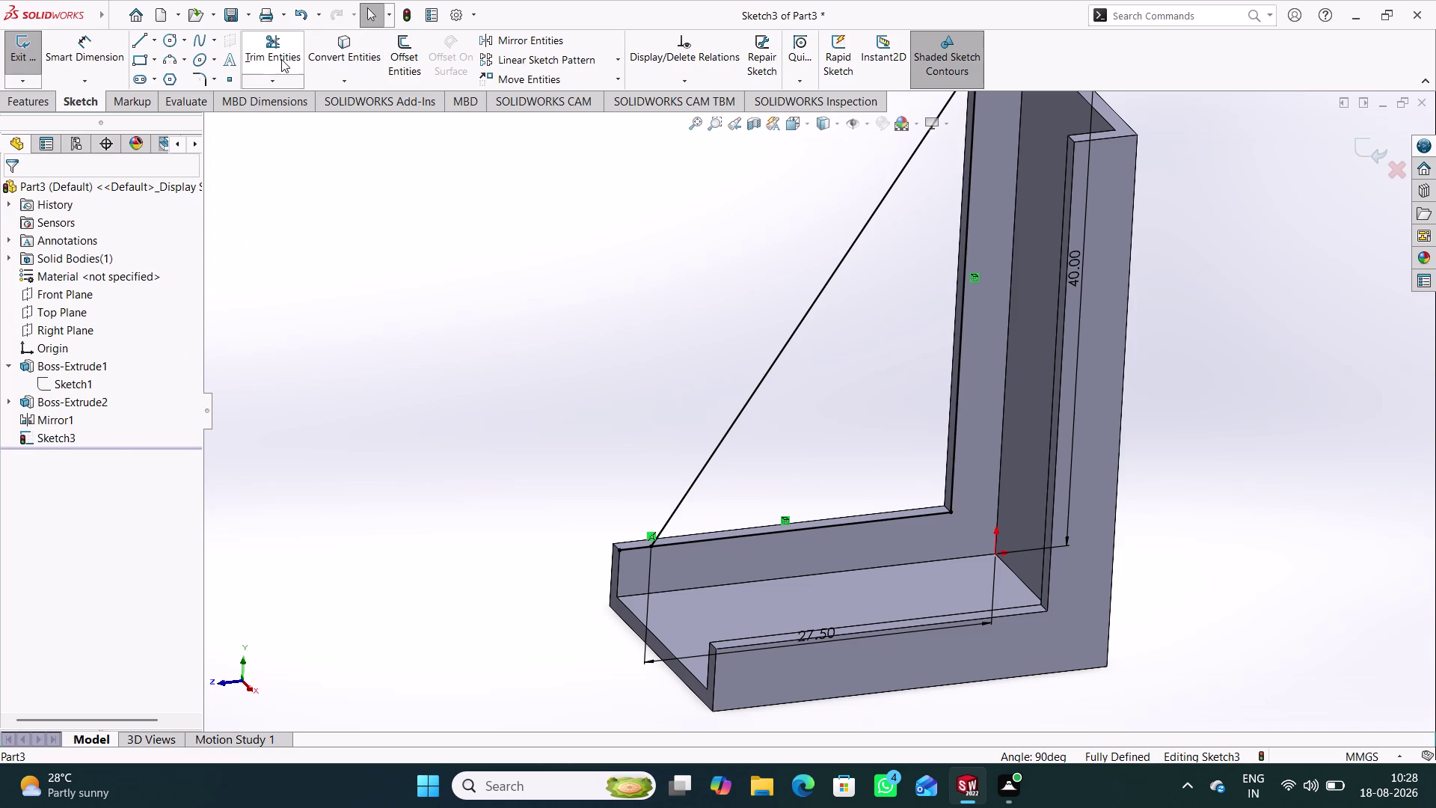
Trim the overhanging segments to close the gusset triangle, then exit the sketch.
click(281, 60)
click(632, 547)
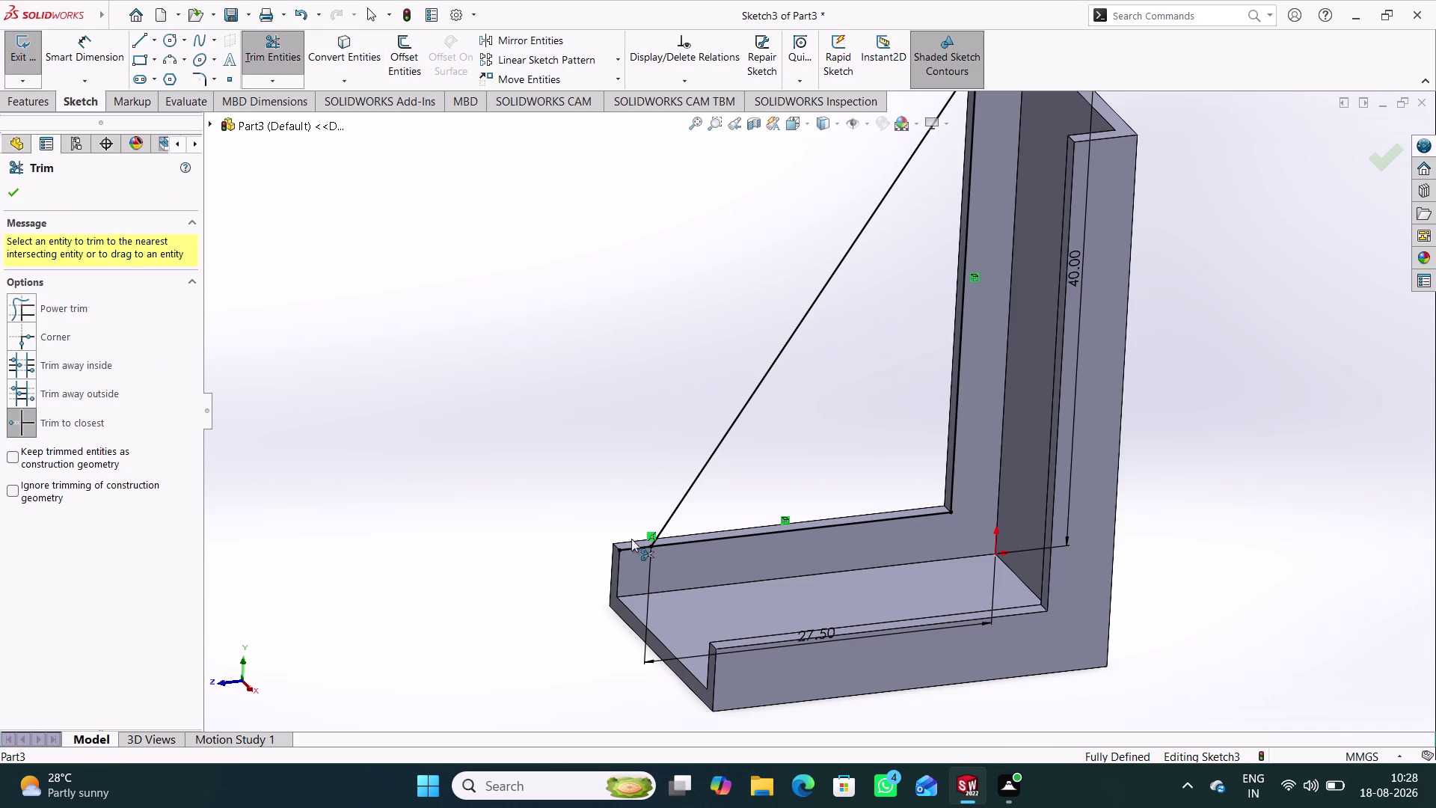
middle_drag(851, 320, 851, 359)
scroll(up, 3)
scroll(down, 3)
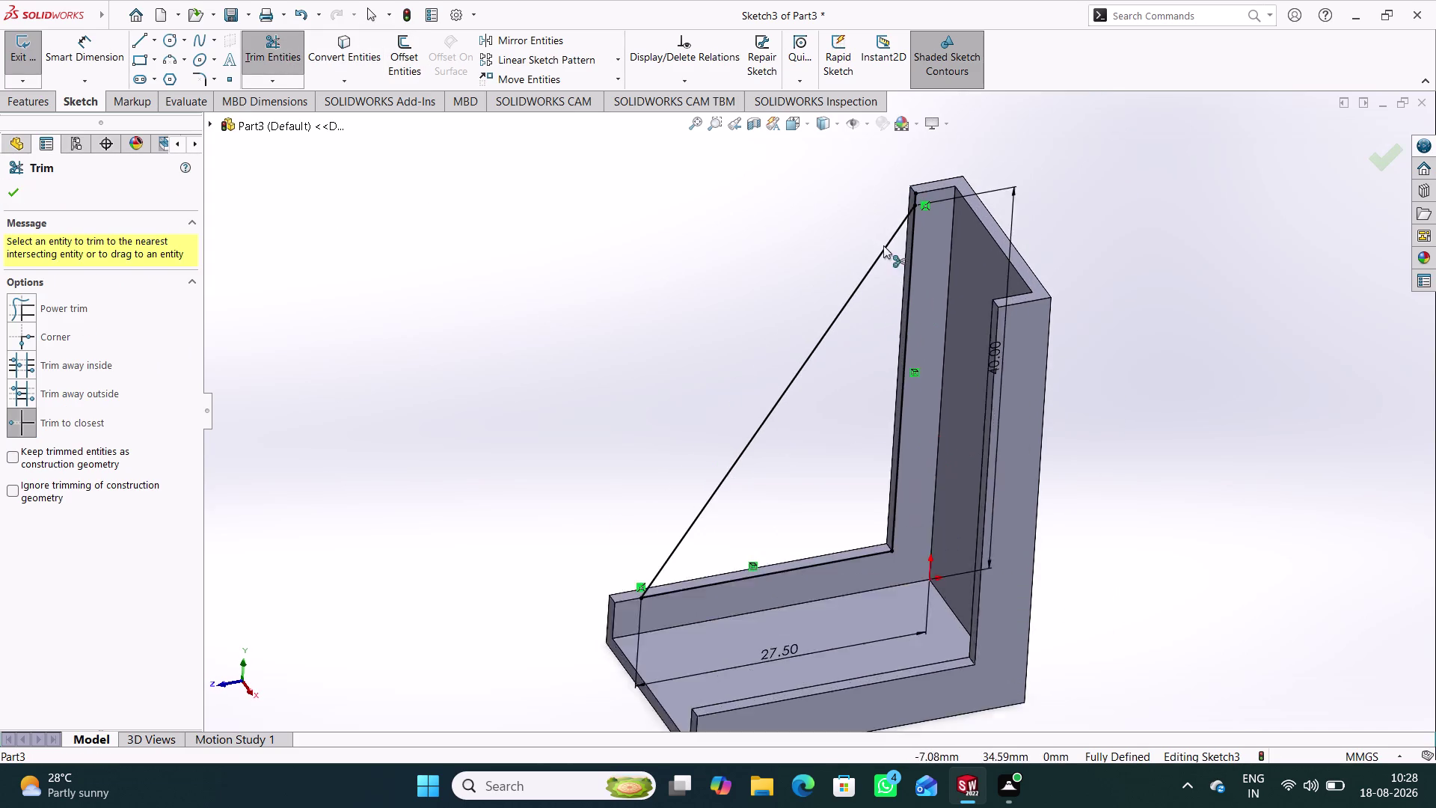
scroll(down, 3)
click(925, 231)
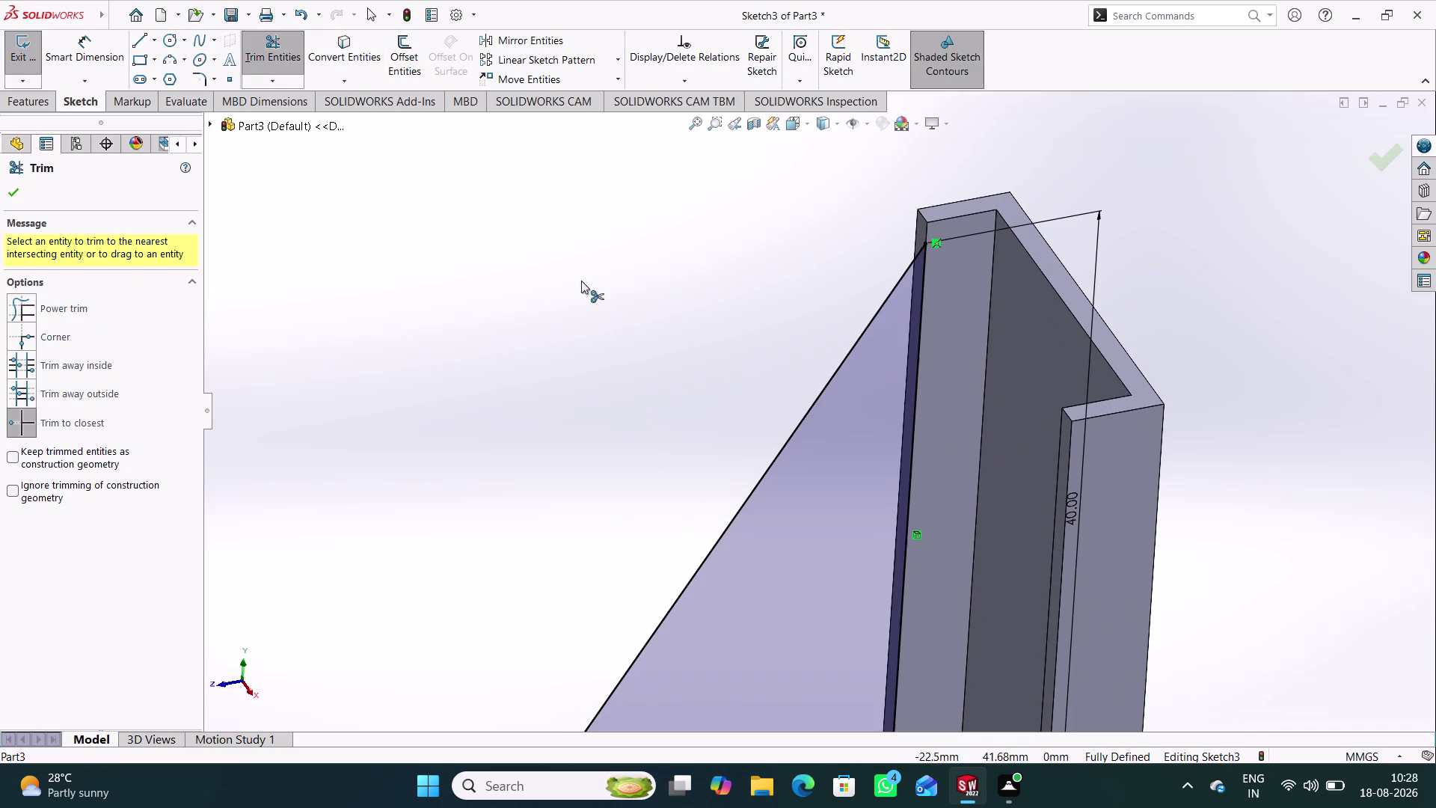
click(20, 192)
scroll(up, 3)
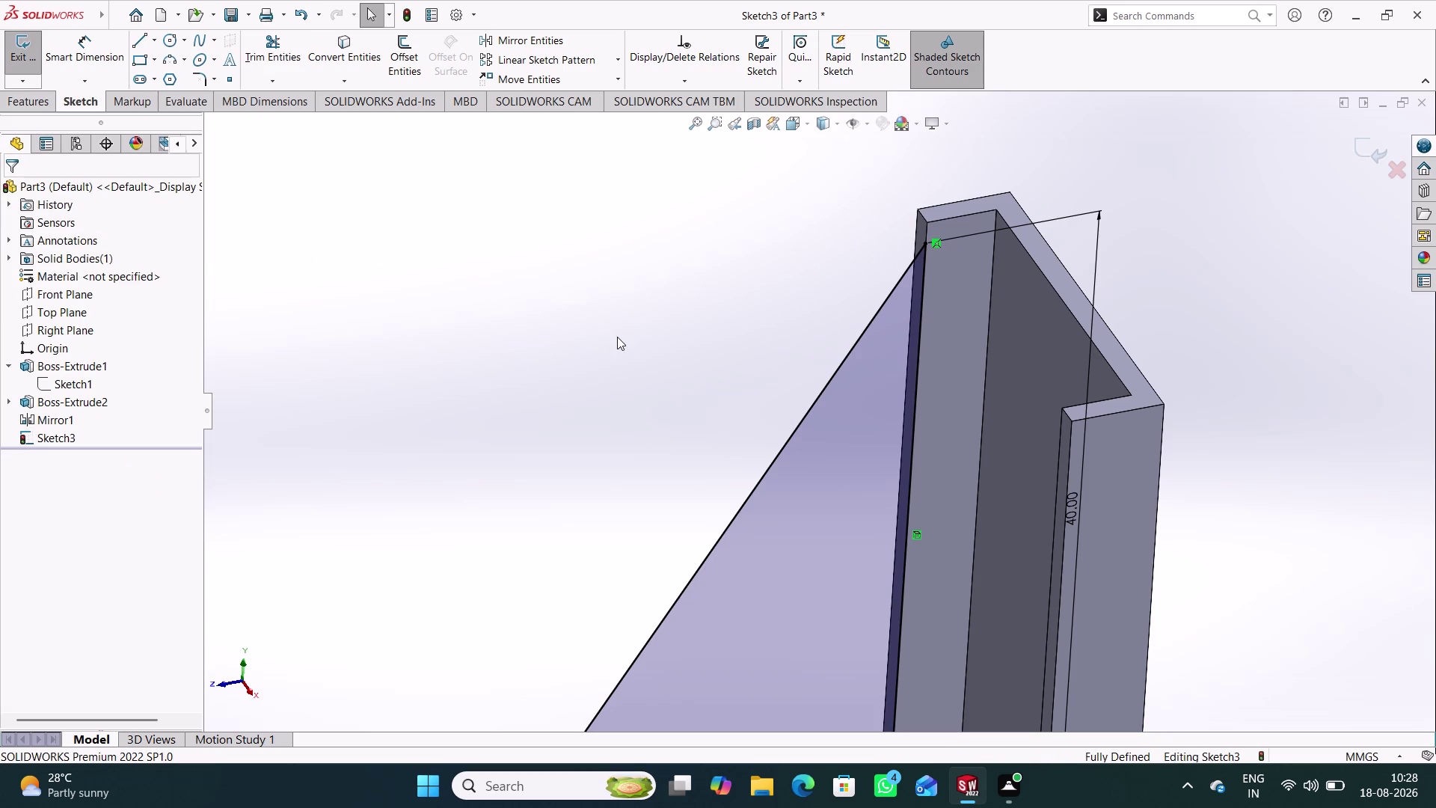
click(1364, 145)
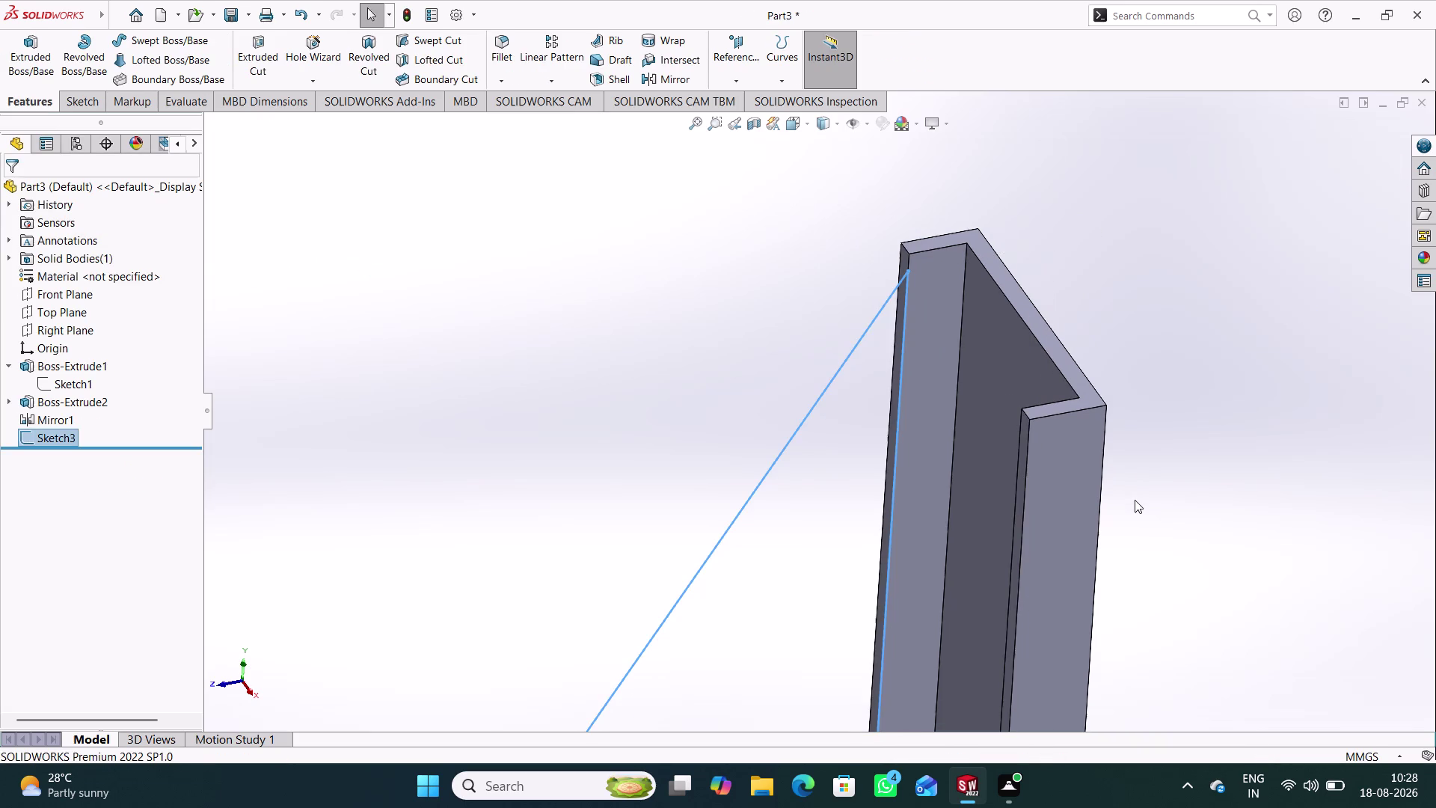
middle_drag(1135, 495, 1153, 443)
scroll(up, 3)
scroll(down, 3)
scroll(up, 3)
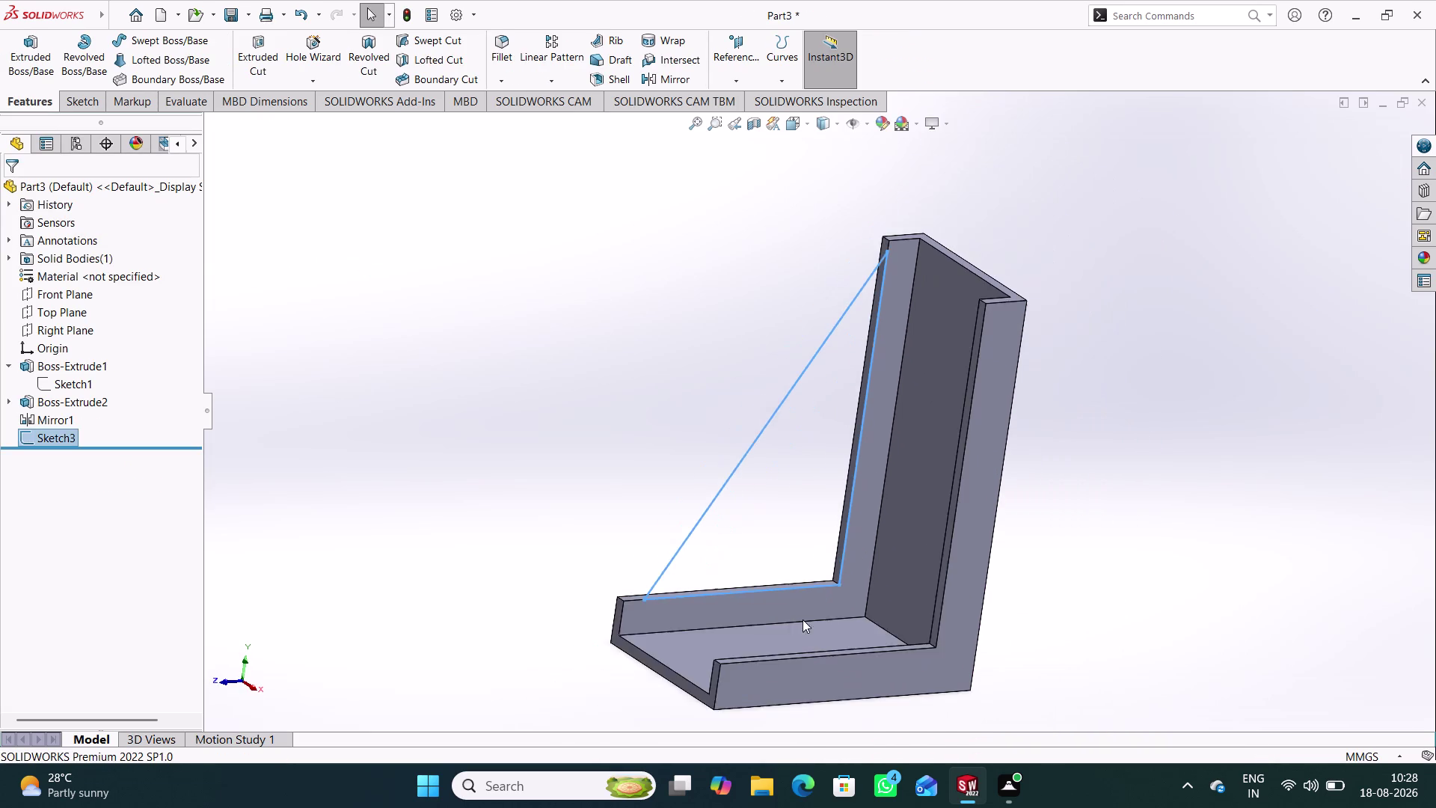
scroll(up, 3)
scroll(down, 3)
middle_drag(730, 456, 763, 475)
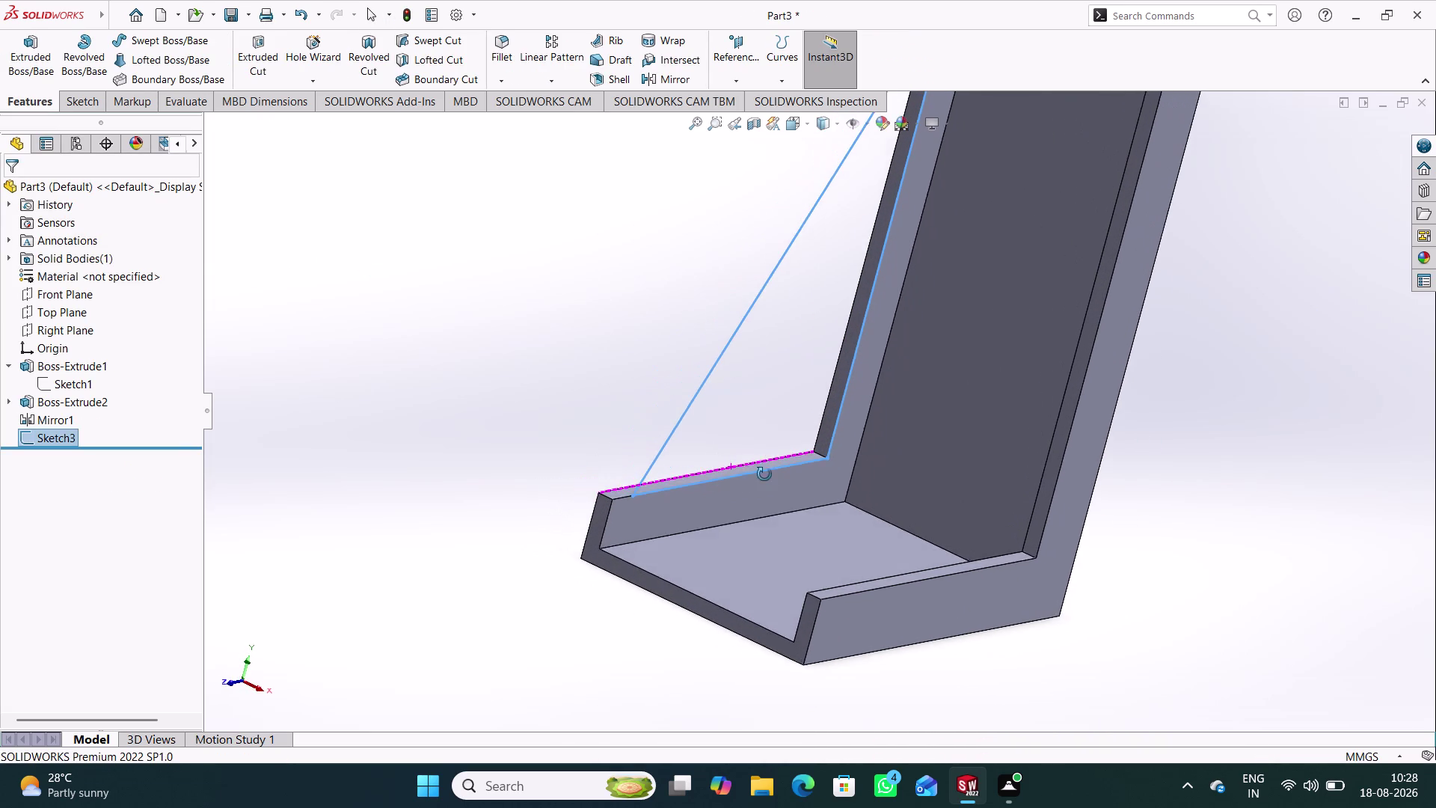
middle_drag(763, 475, 759, 479)
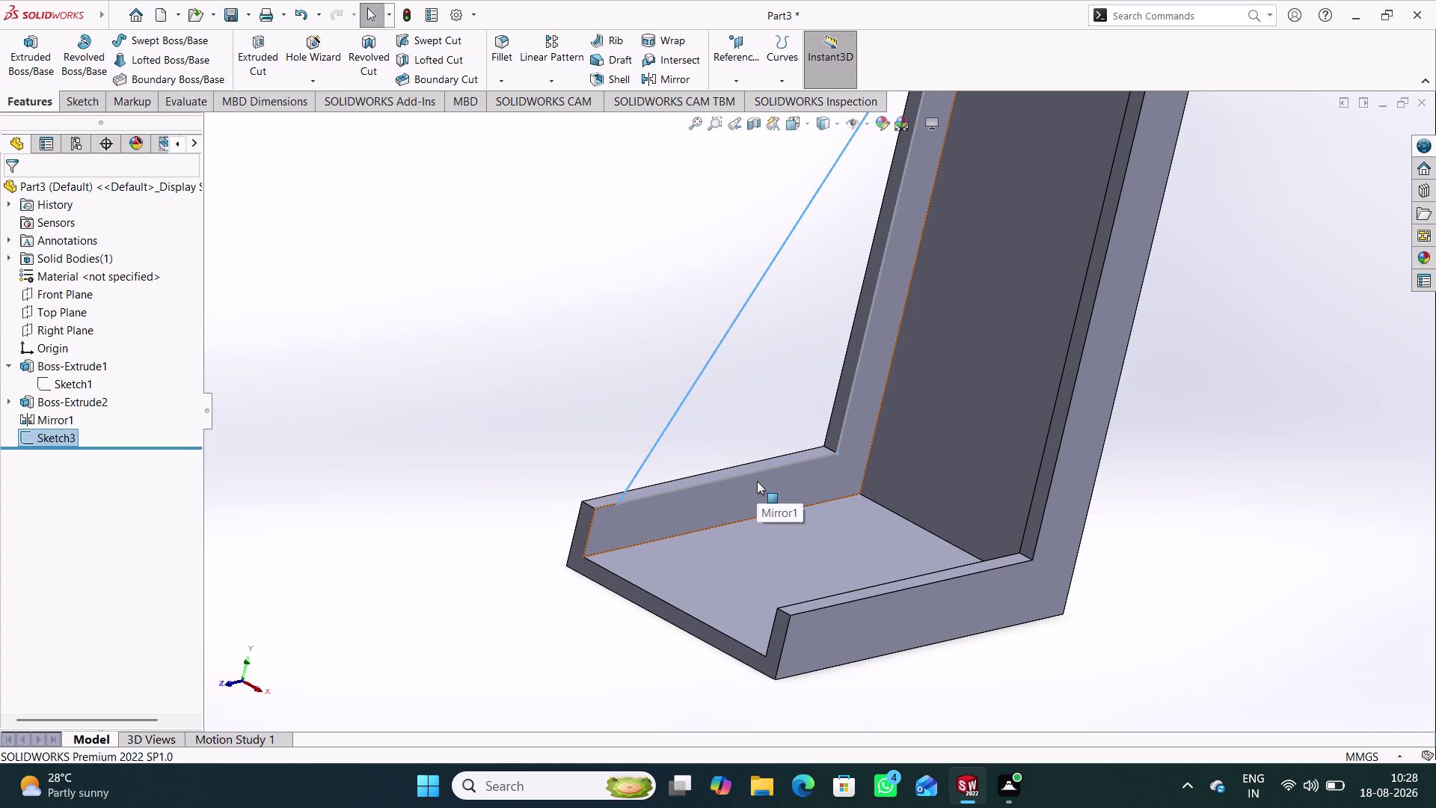
middle_drag(584, 660, 522, 595)
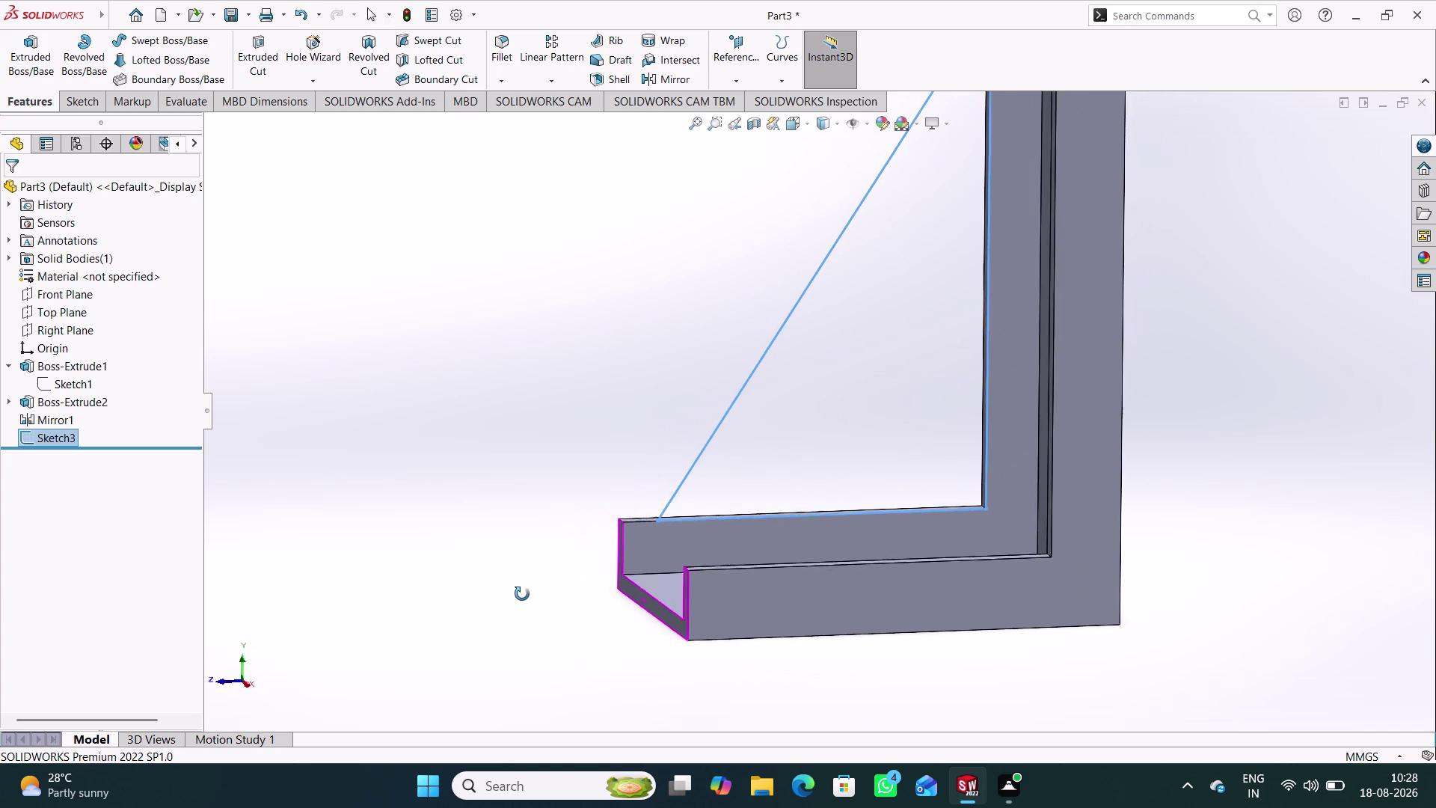
middle_drag(522, 595, 525, 596)
double_click(65, 385)
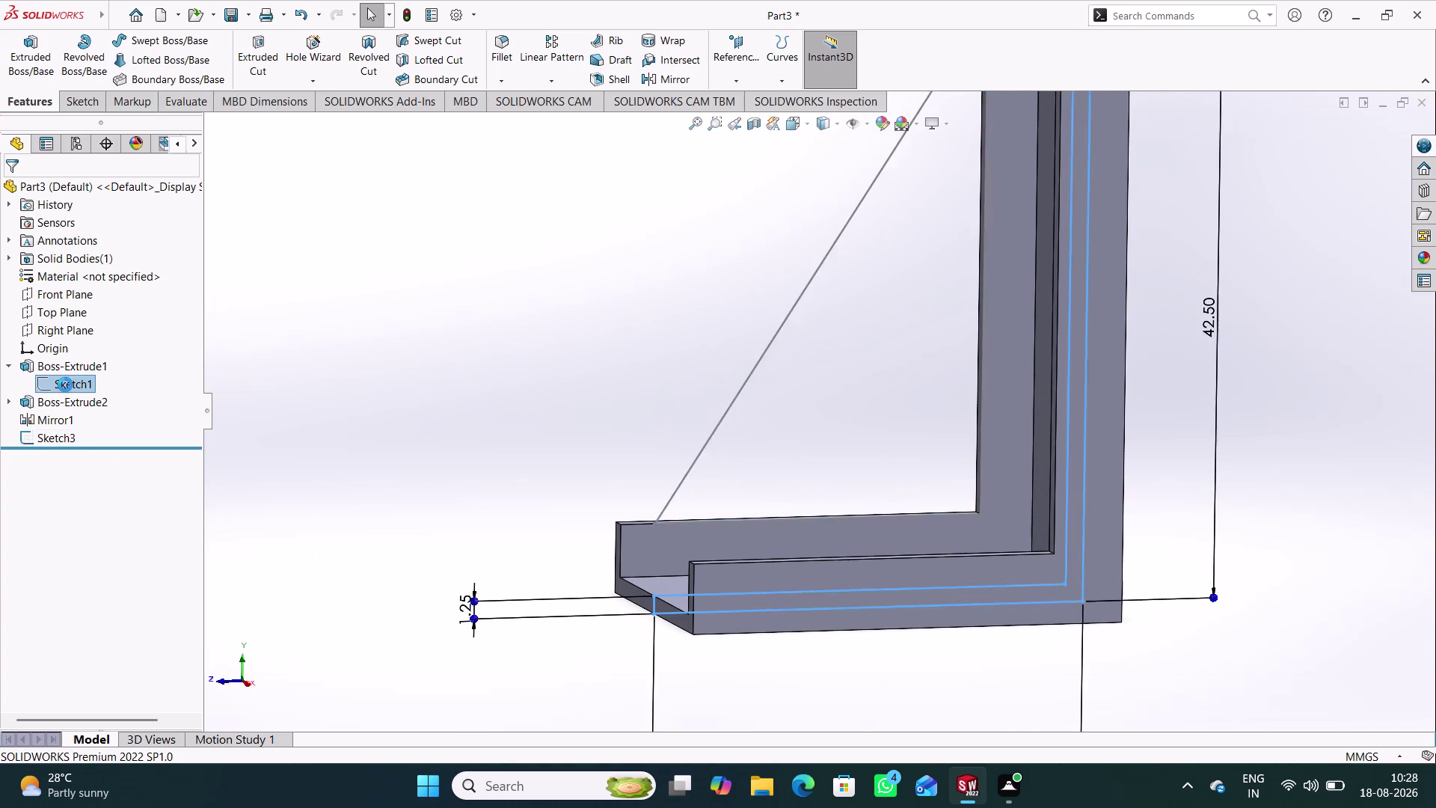
scroll(down, 3)
scroll(down, 3)
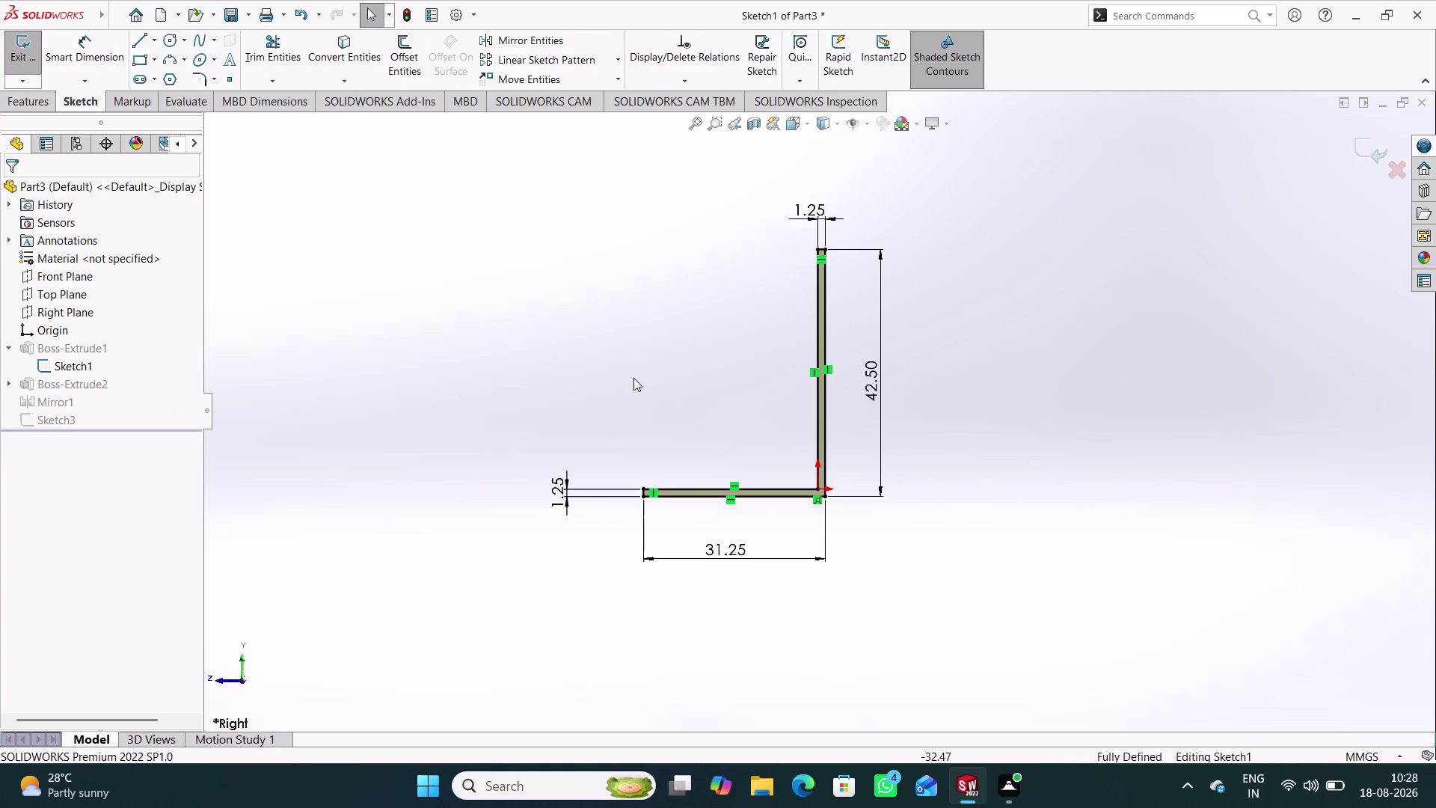
scroll(down, 3)
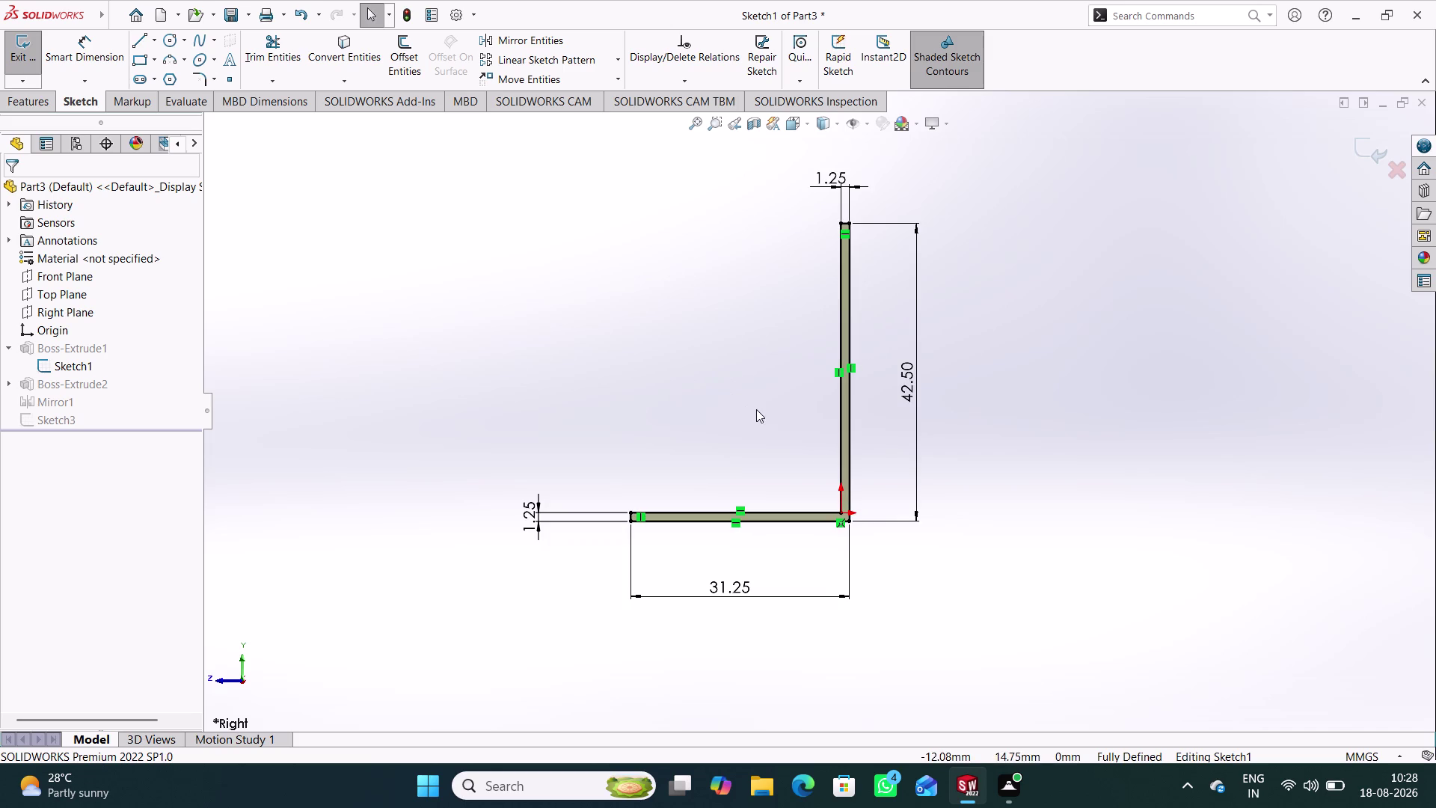
scroll(down, 3)
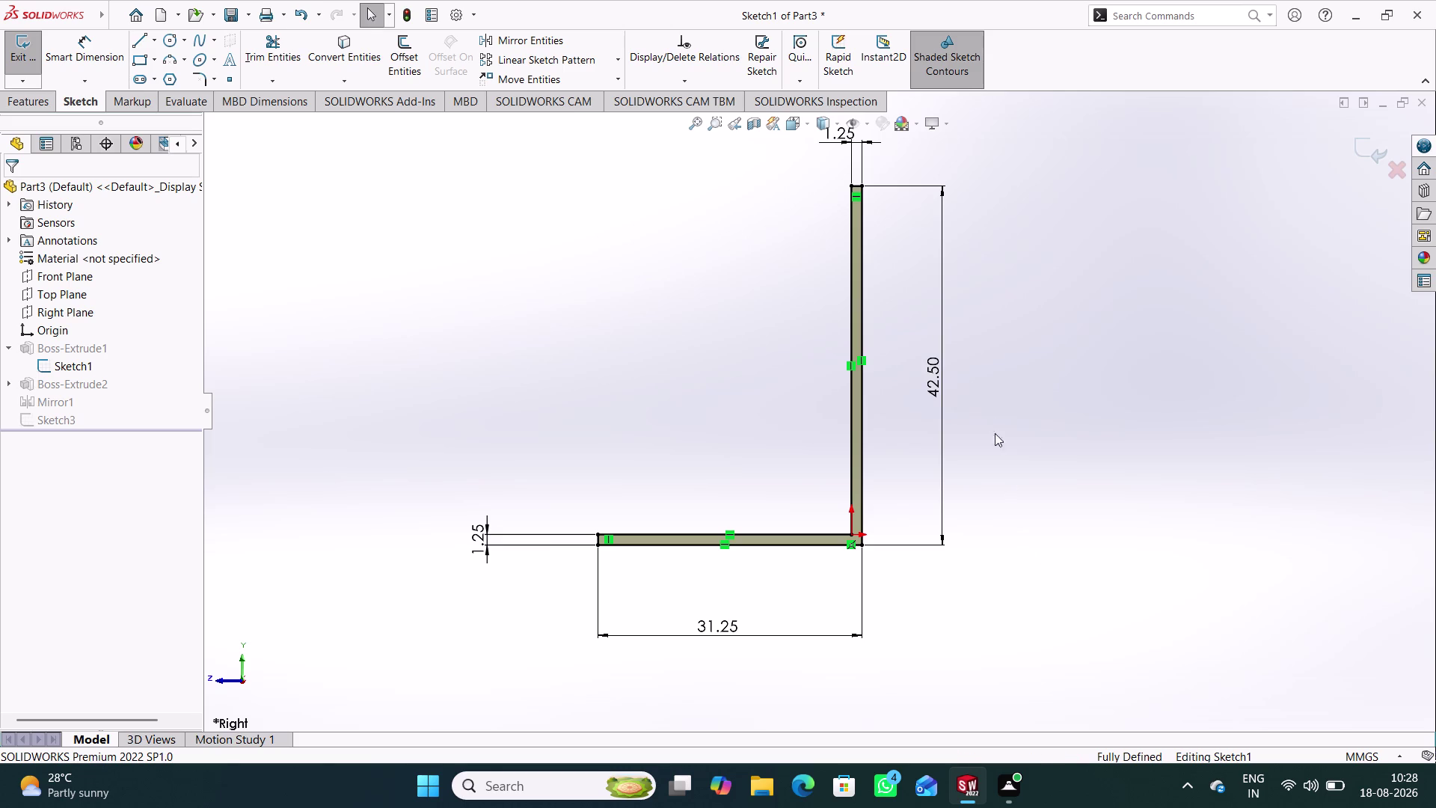
click(1361, 144)
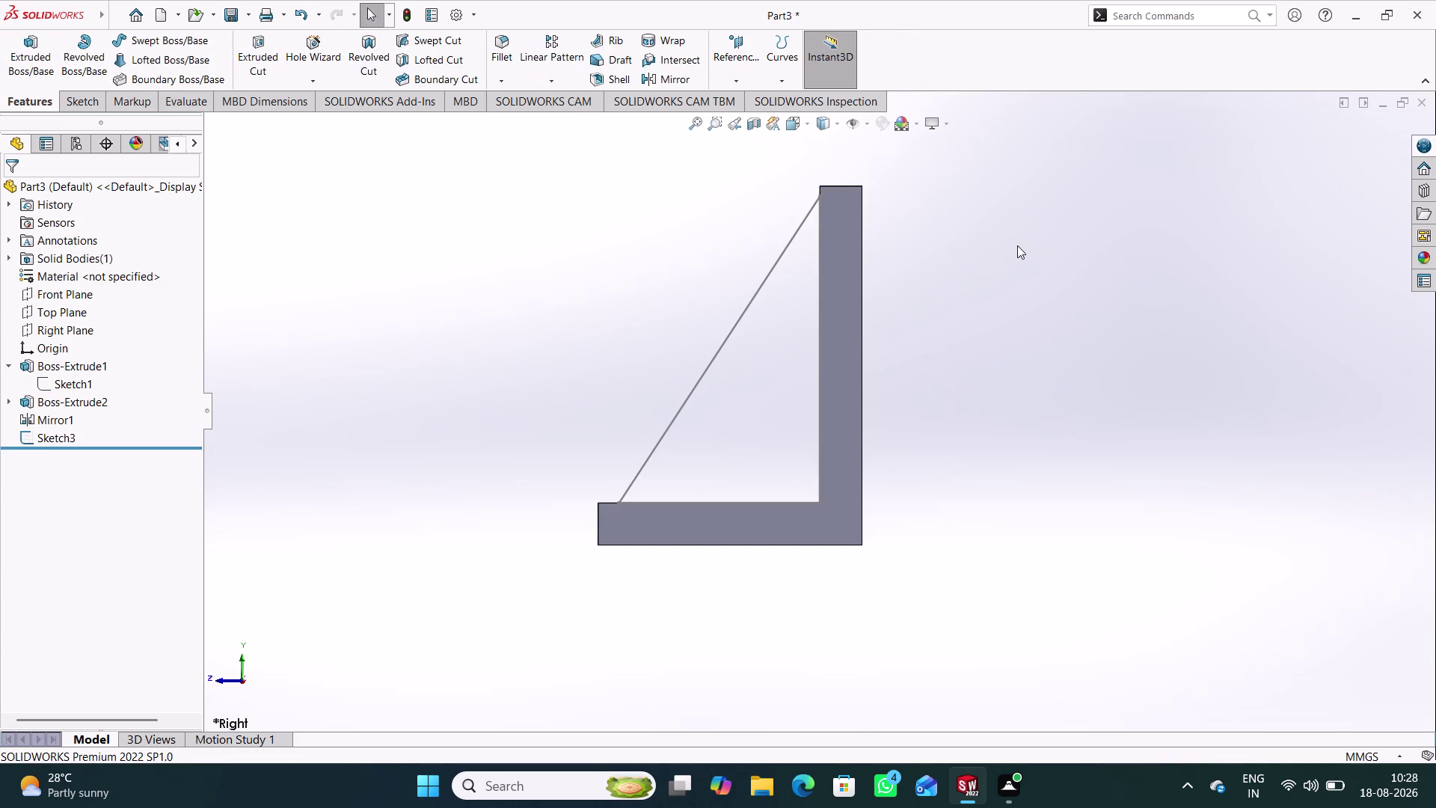
middle_drag(932, 277, 997, 311)
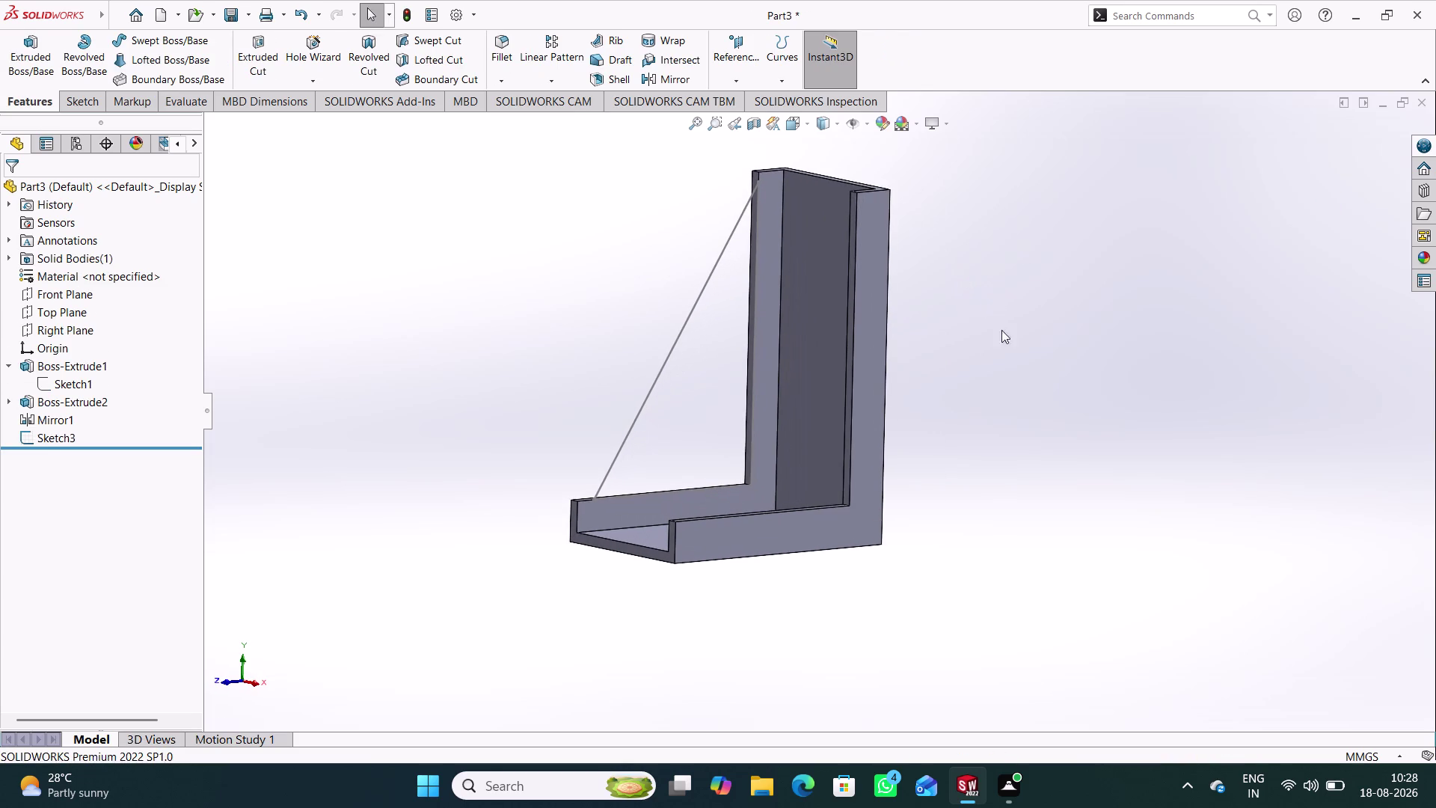
click(25, 60)
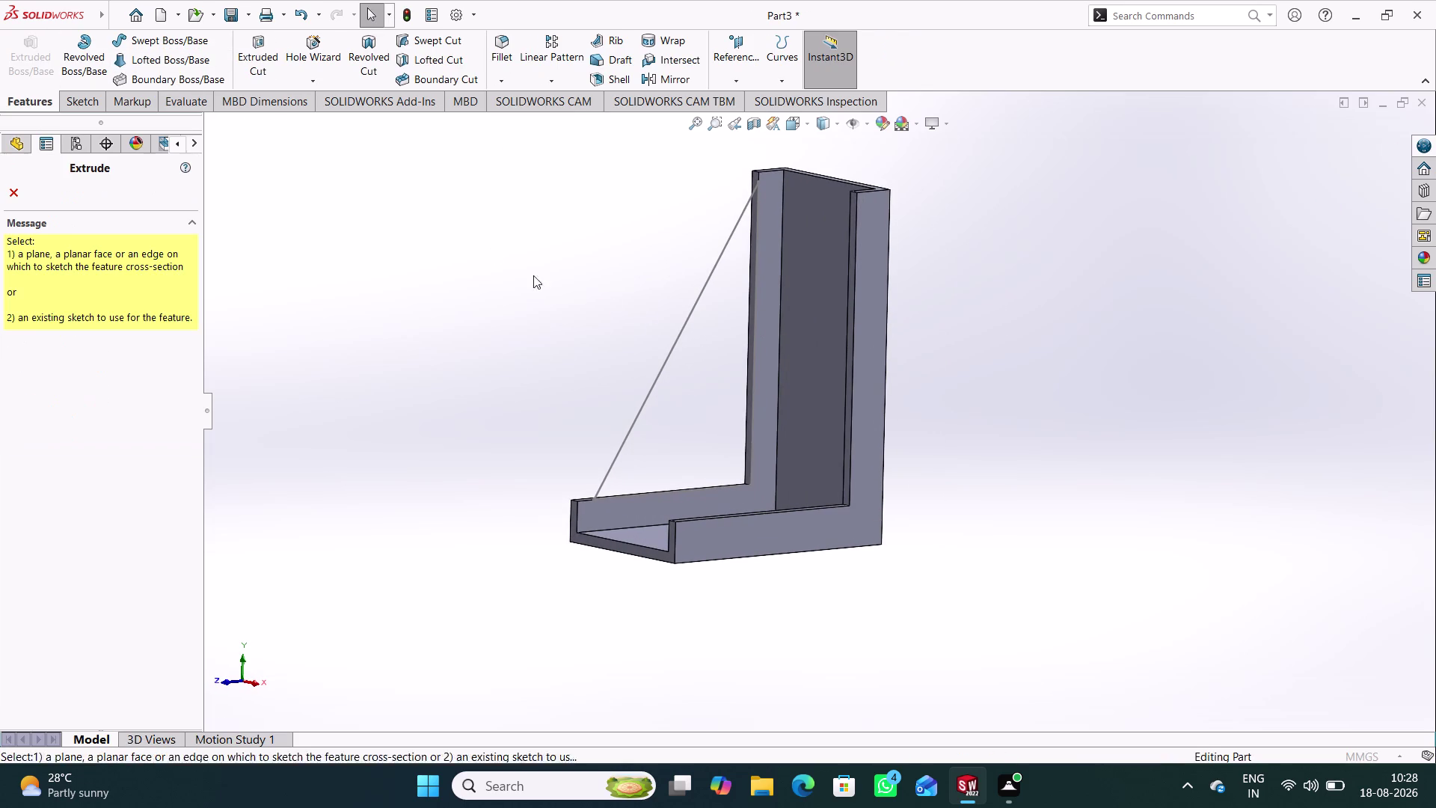
click(698, 304)
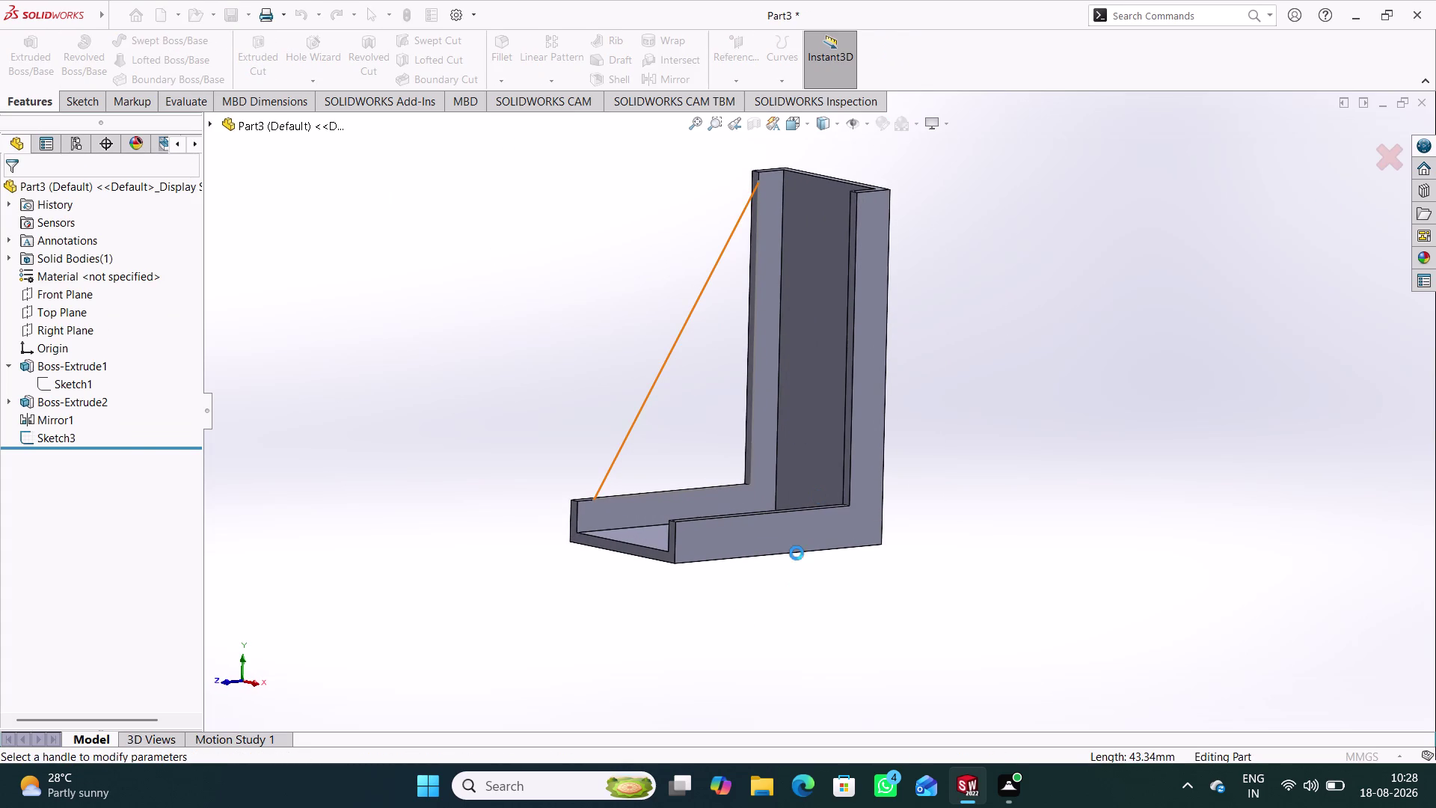
middle_drag(576, 612, 679, 627)
scroll(down, 3)
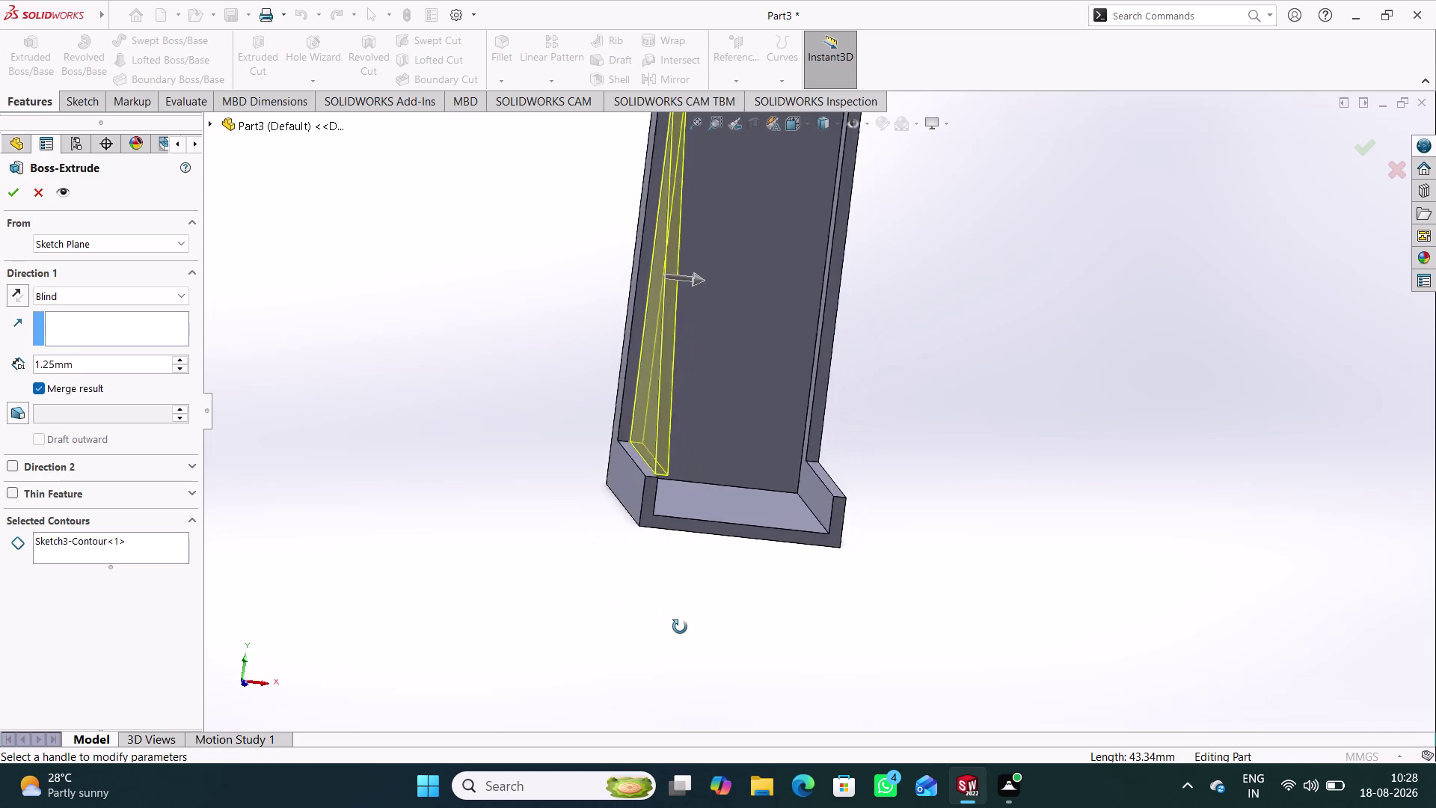
middle_drag(680, 627, 667, 629)
middle_drag(668, 632, 622, 612)
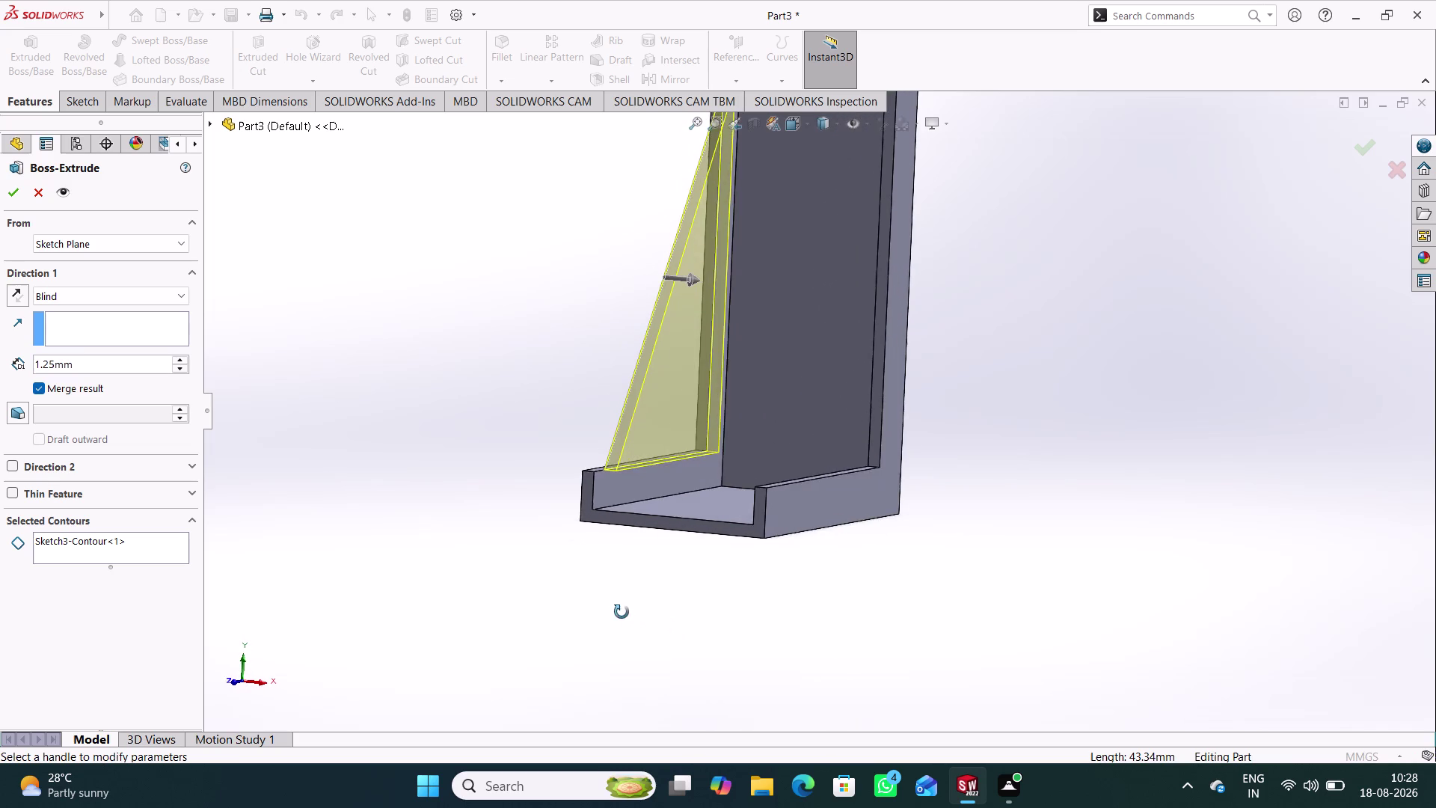
middle_drag(621, 612, 629, 619)
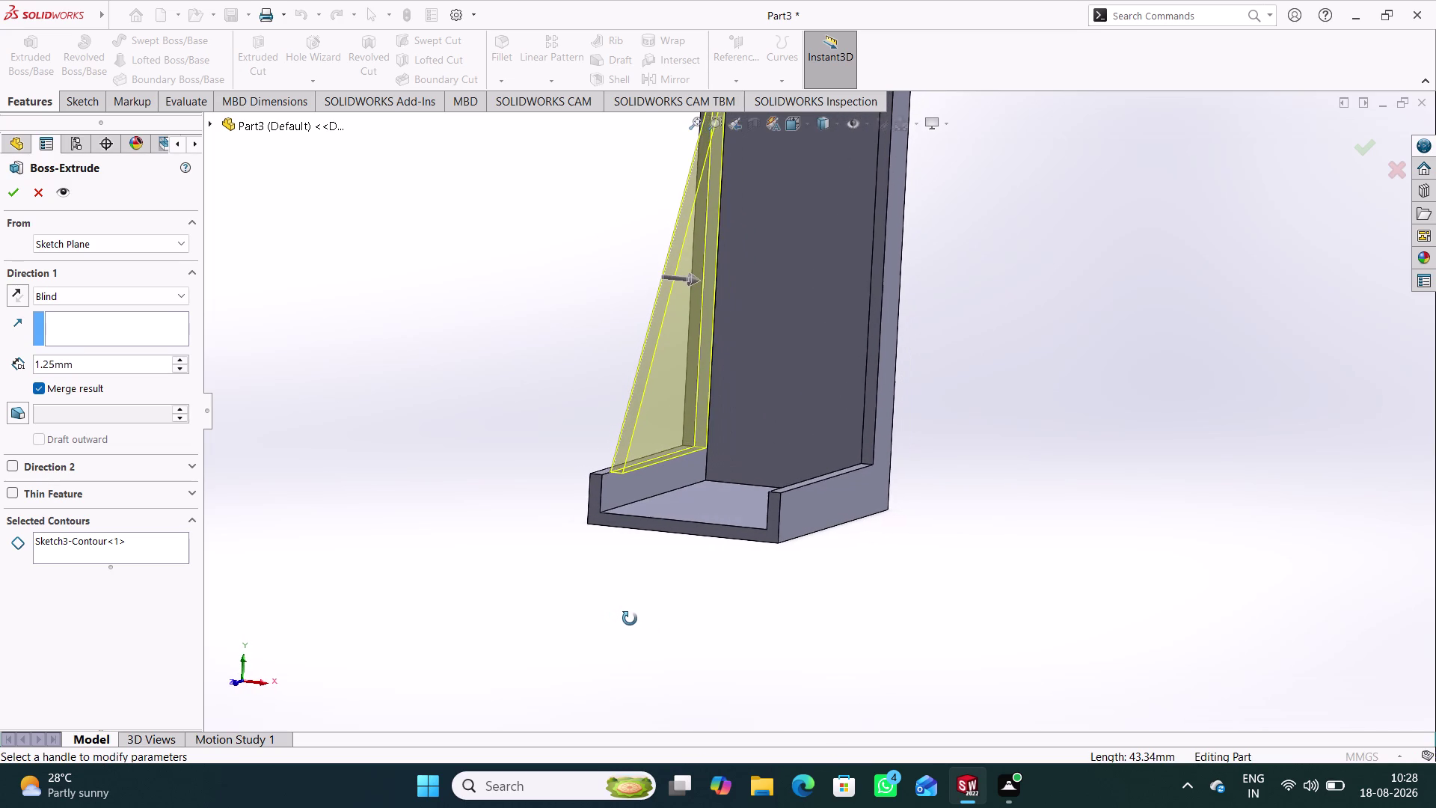
middle_drag(630, 619, 611, 617)
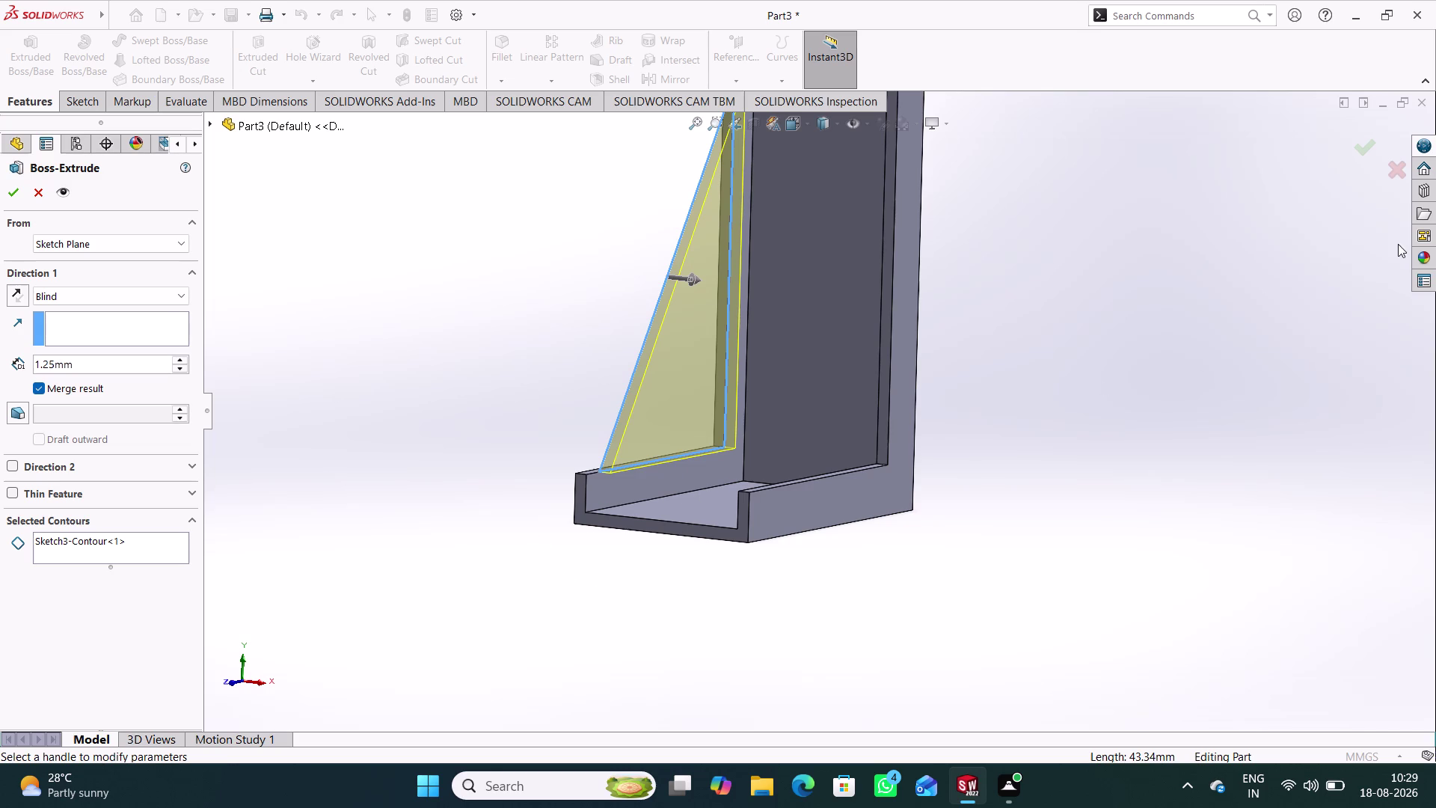
click(31, 193)
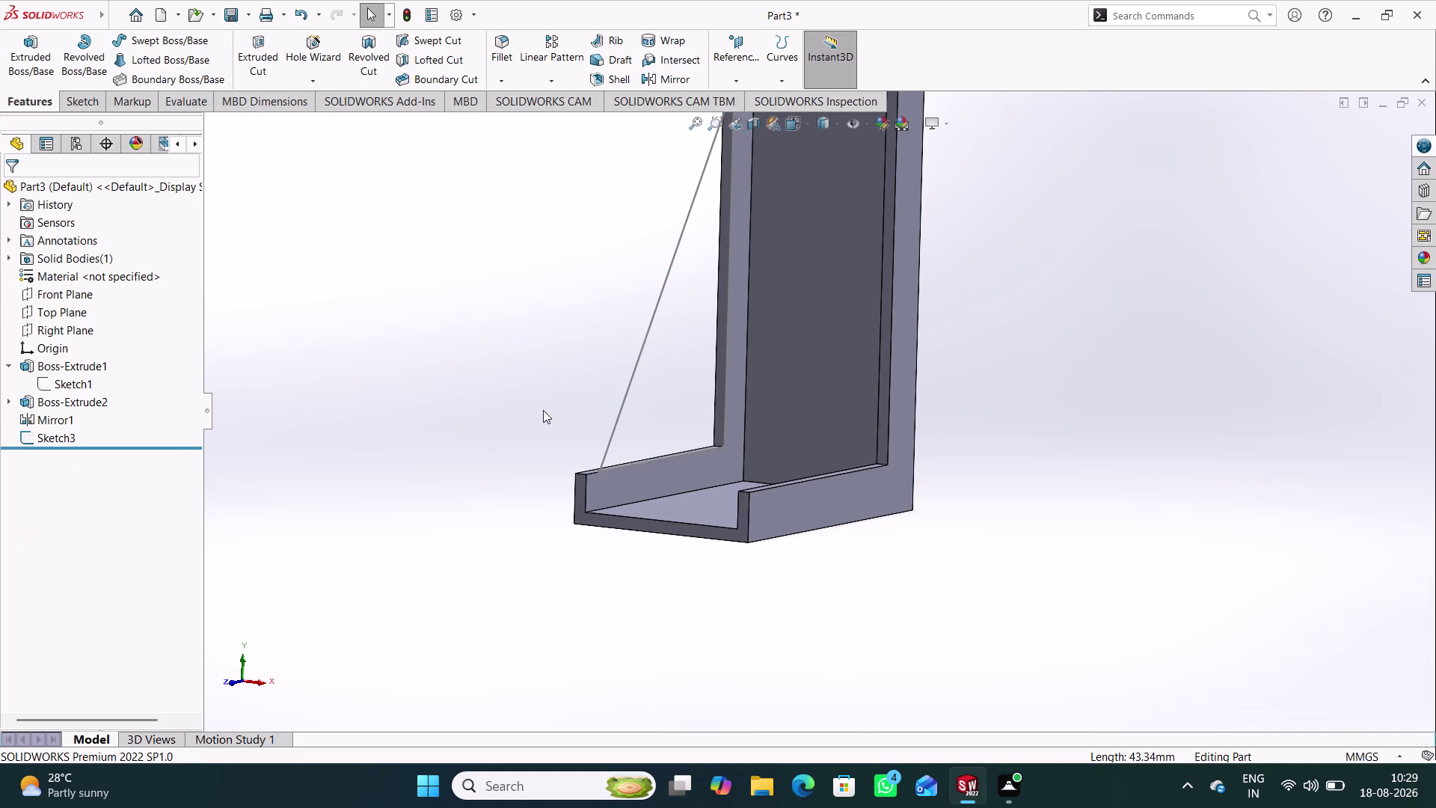
Reopen Sketch3 and delete the relation on the triangle's lower corner point.
double_click(628, 397)
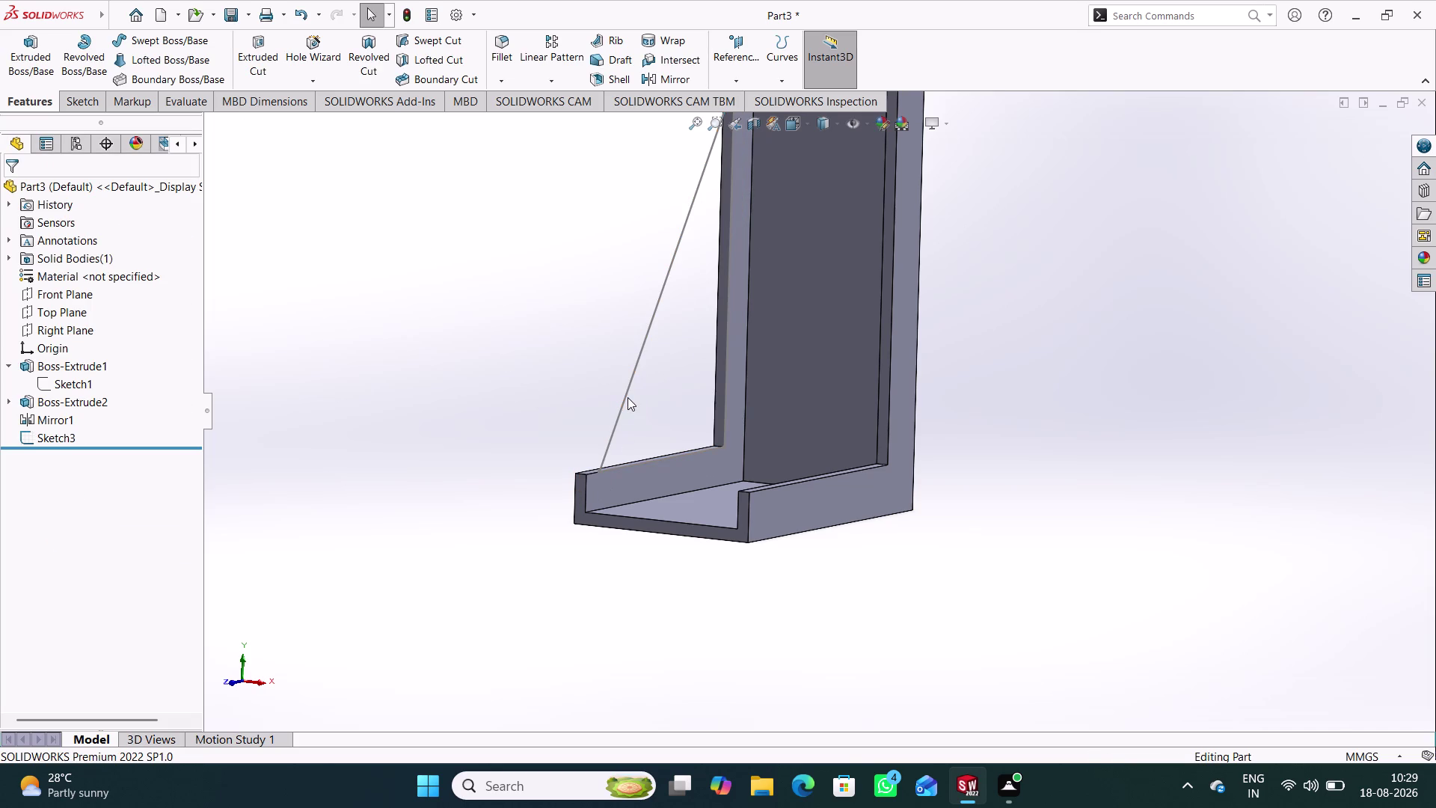
double_click(626, 392)
click(661, 468)
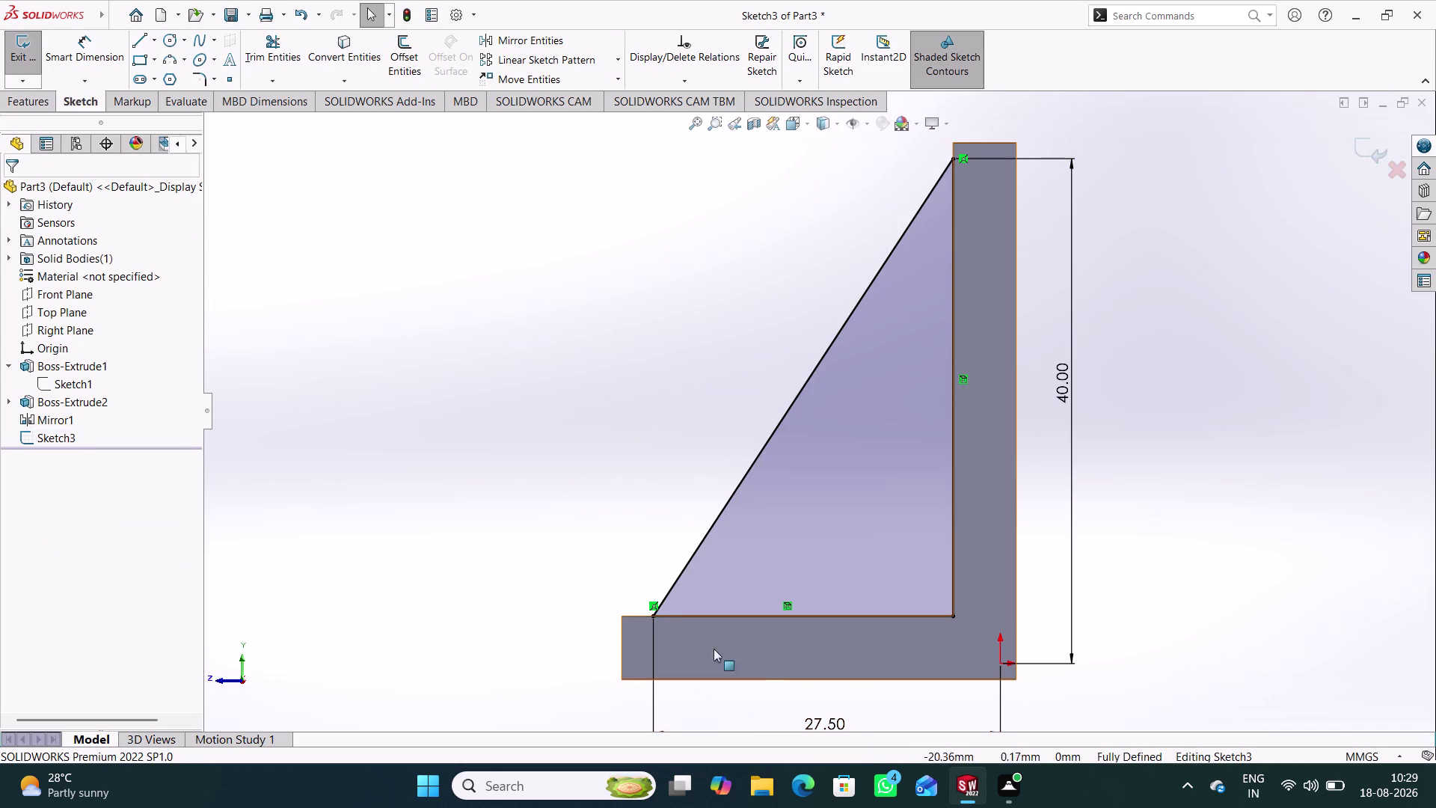
right_click(654, 604)
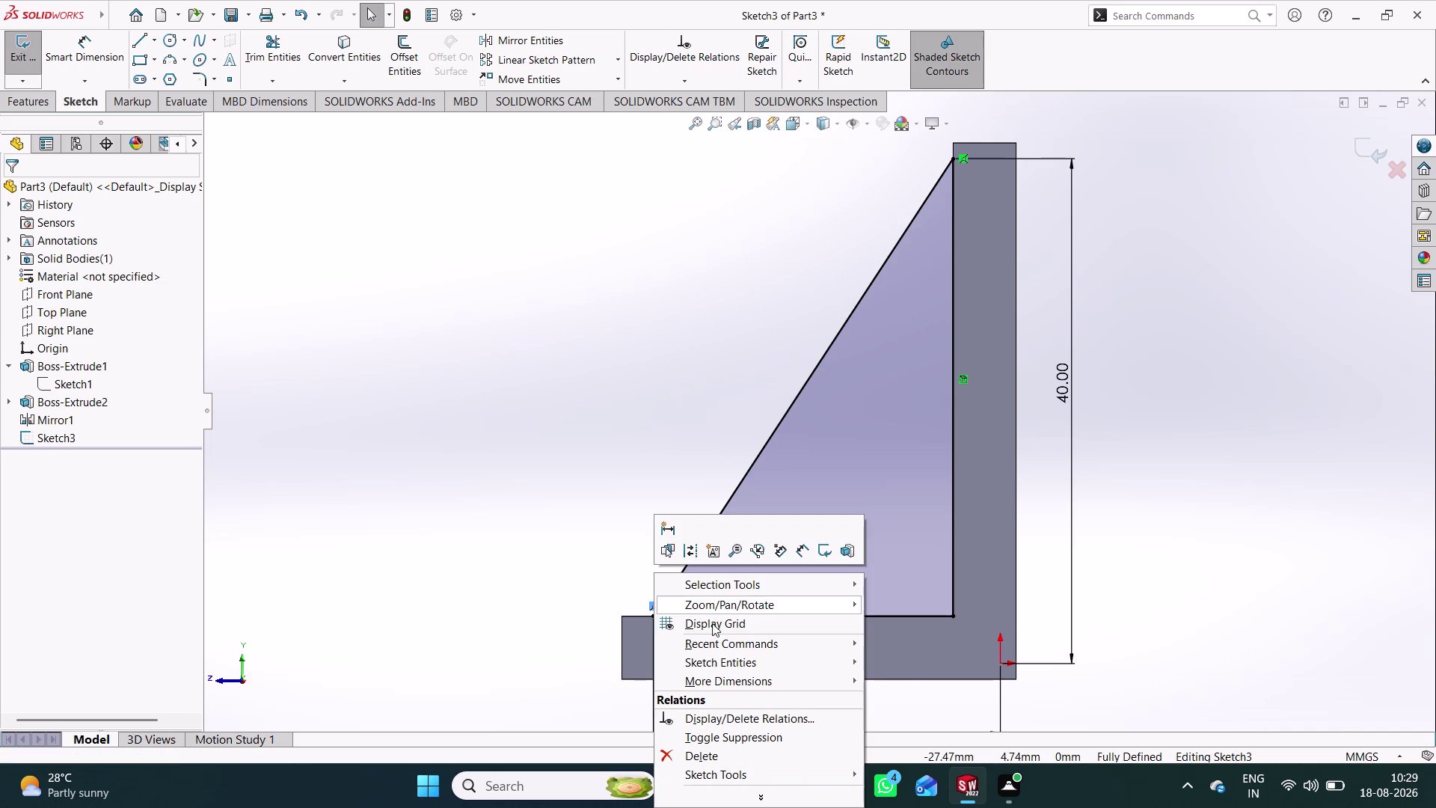
click(691, 753)
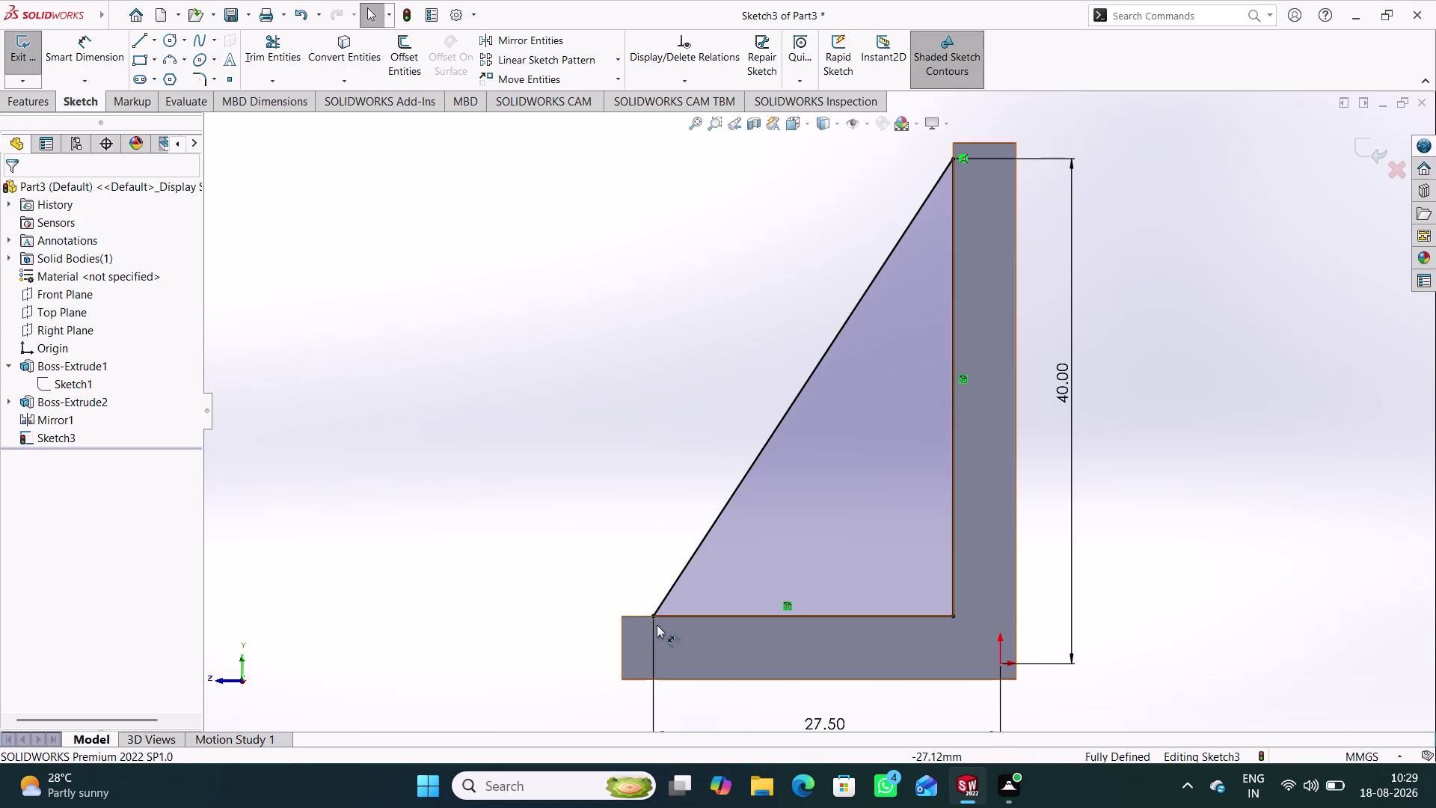
drag(653, 616, 641, 655)
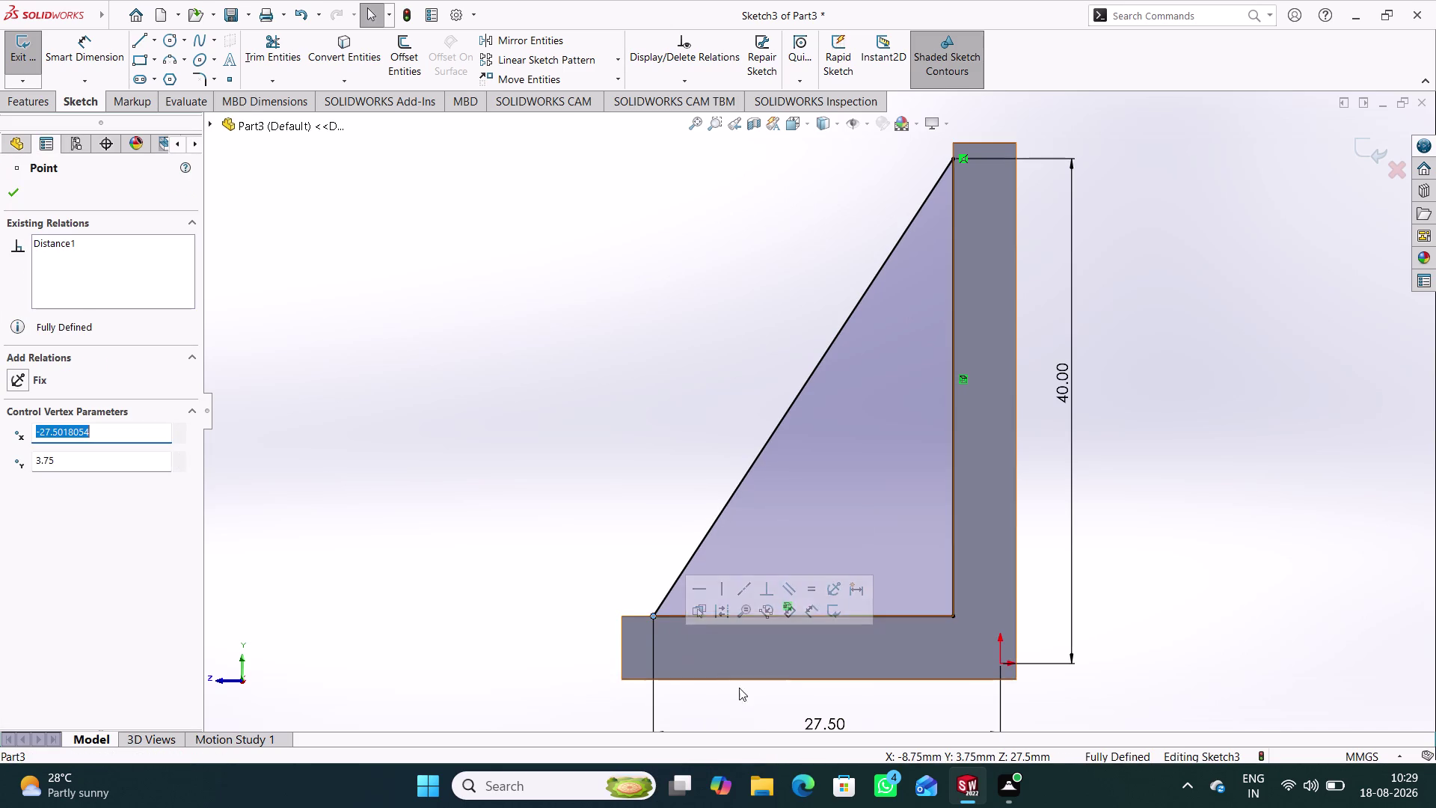
scroll(up, 3)
scroll(down, 3)
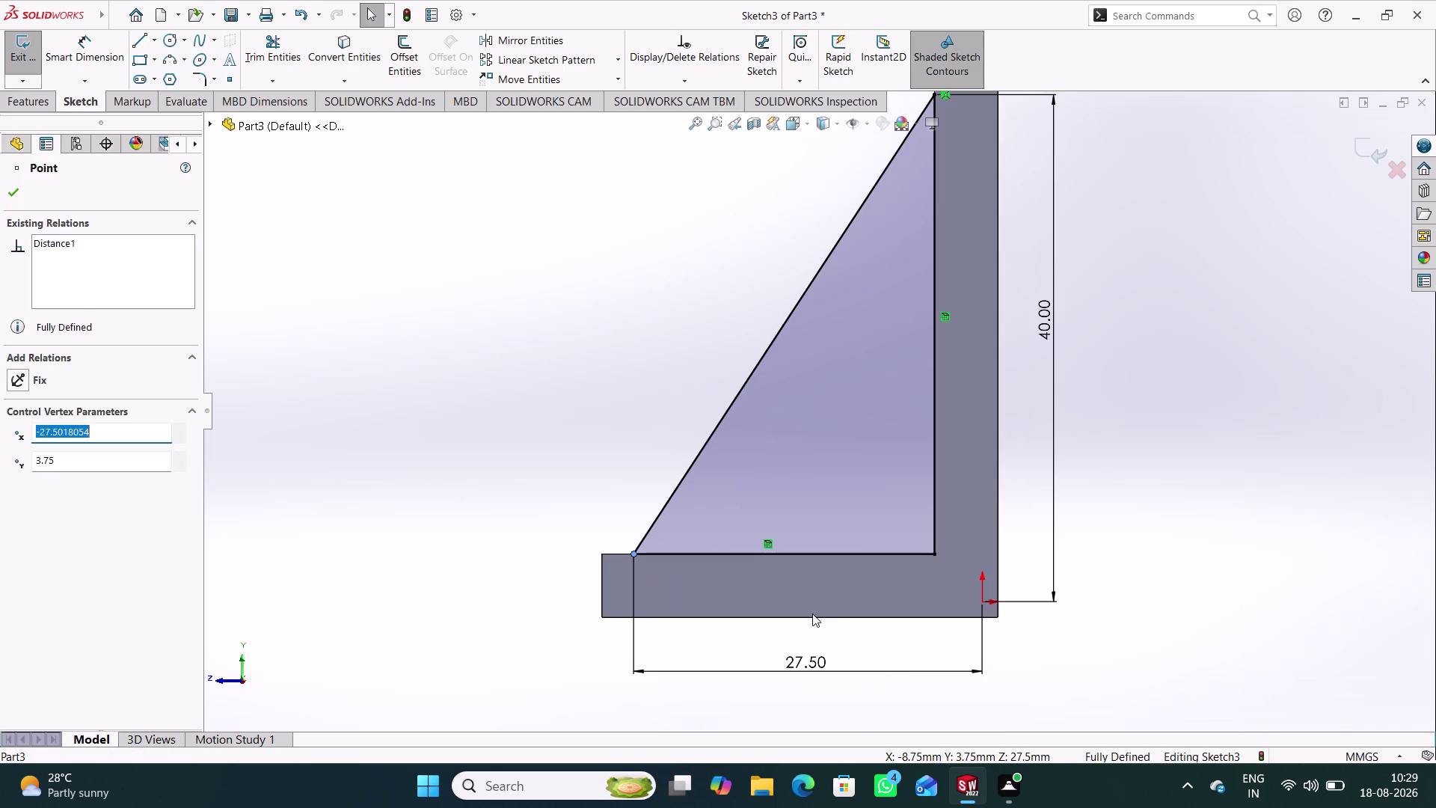
right_click(771, 543)
click(807, 734)
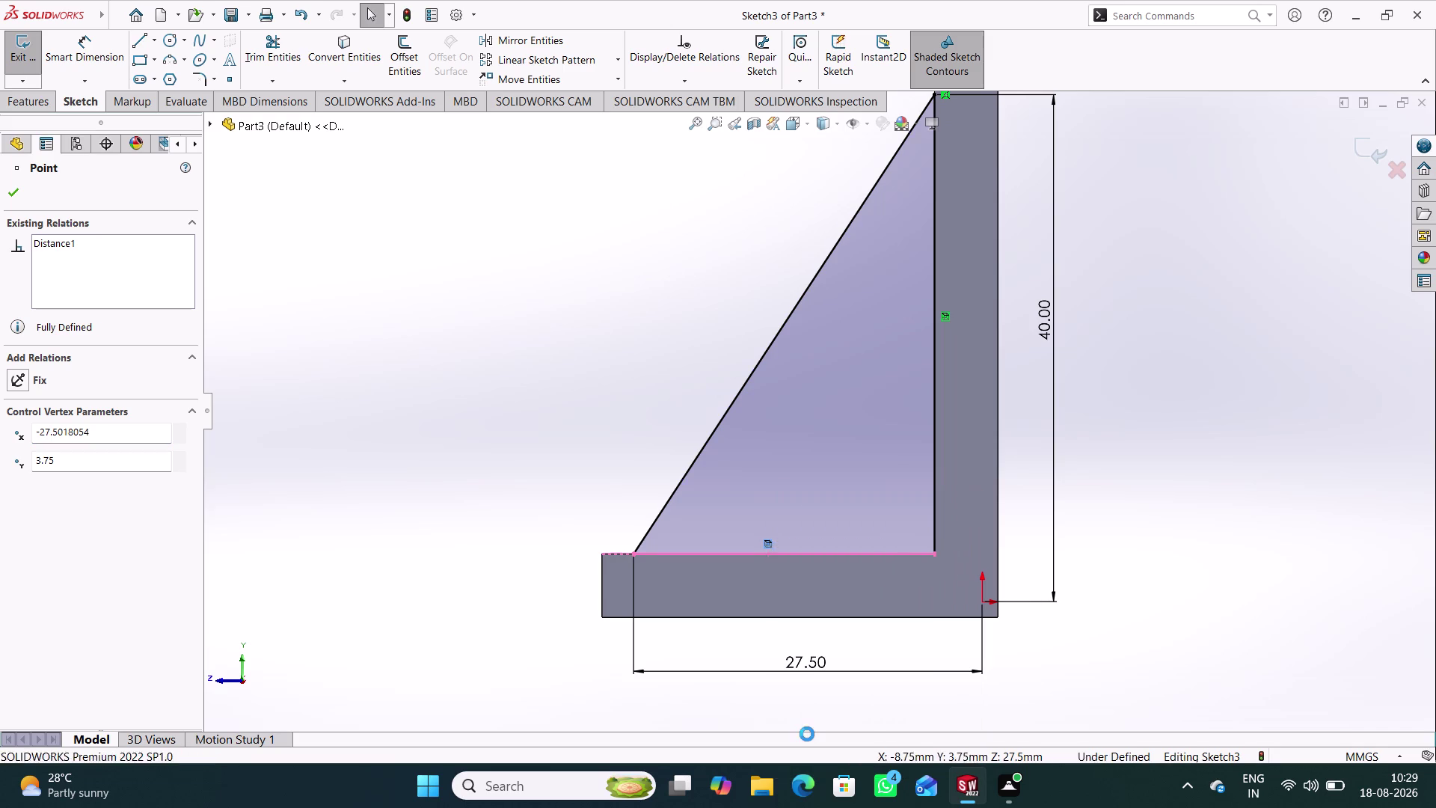
Drag the triangle's 23.75 mm bottom line down into the base flange.
right_click(944, 311)
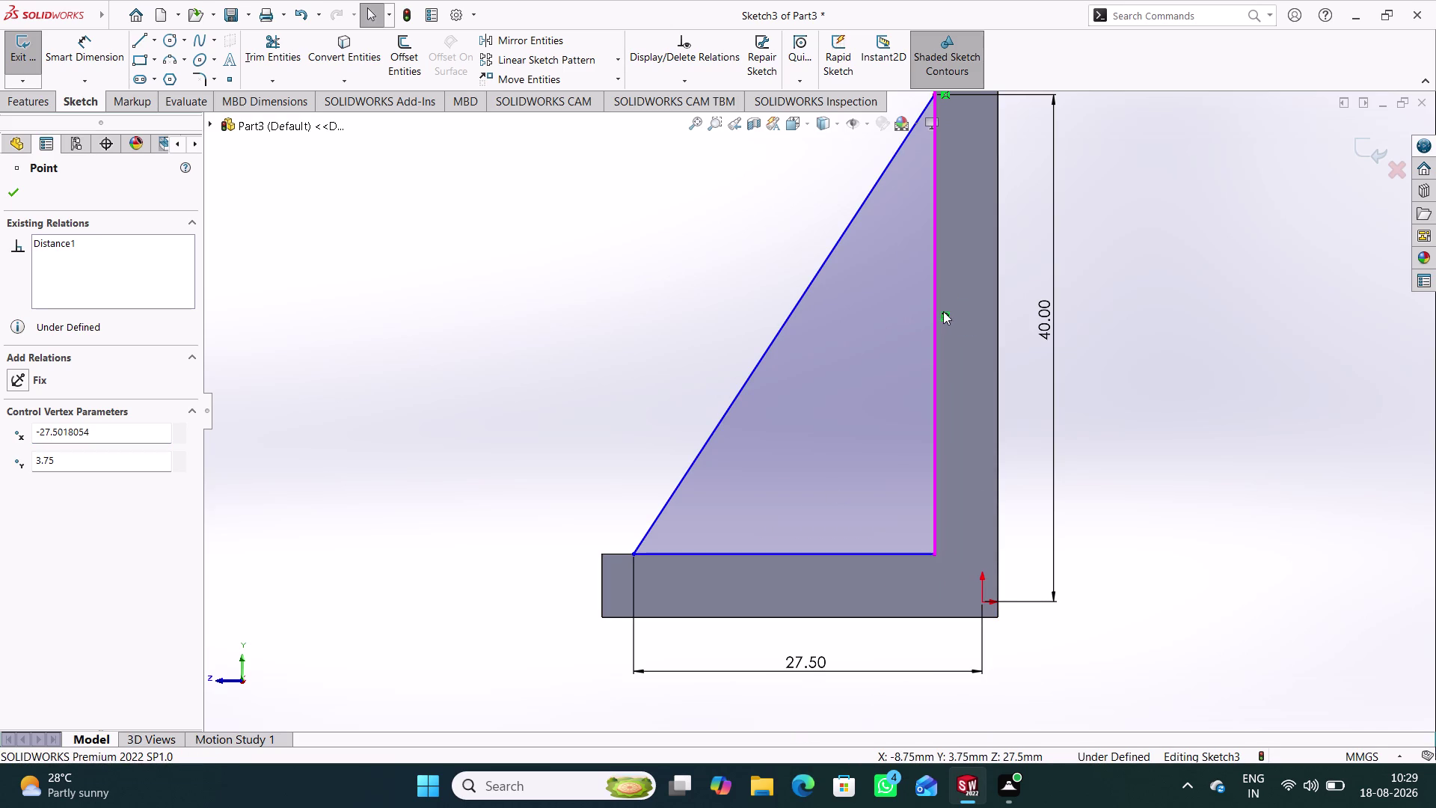
click(975, 513)
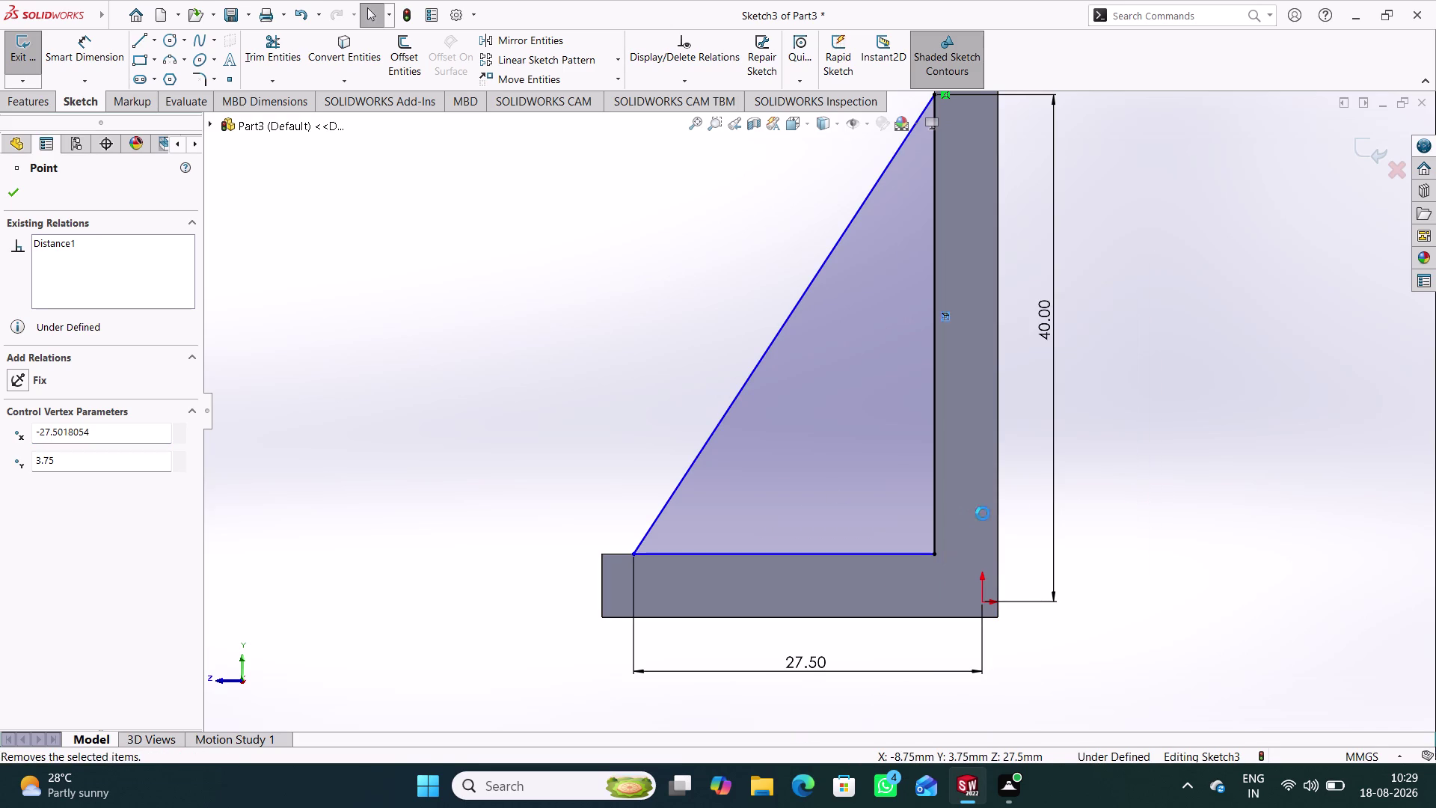
click(1186, 477)
drag(738, 393, 711, 411)
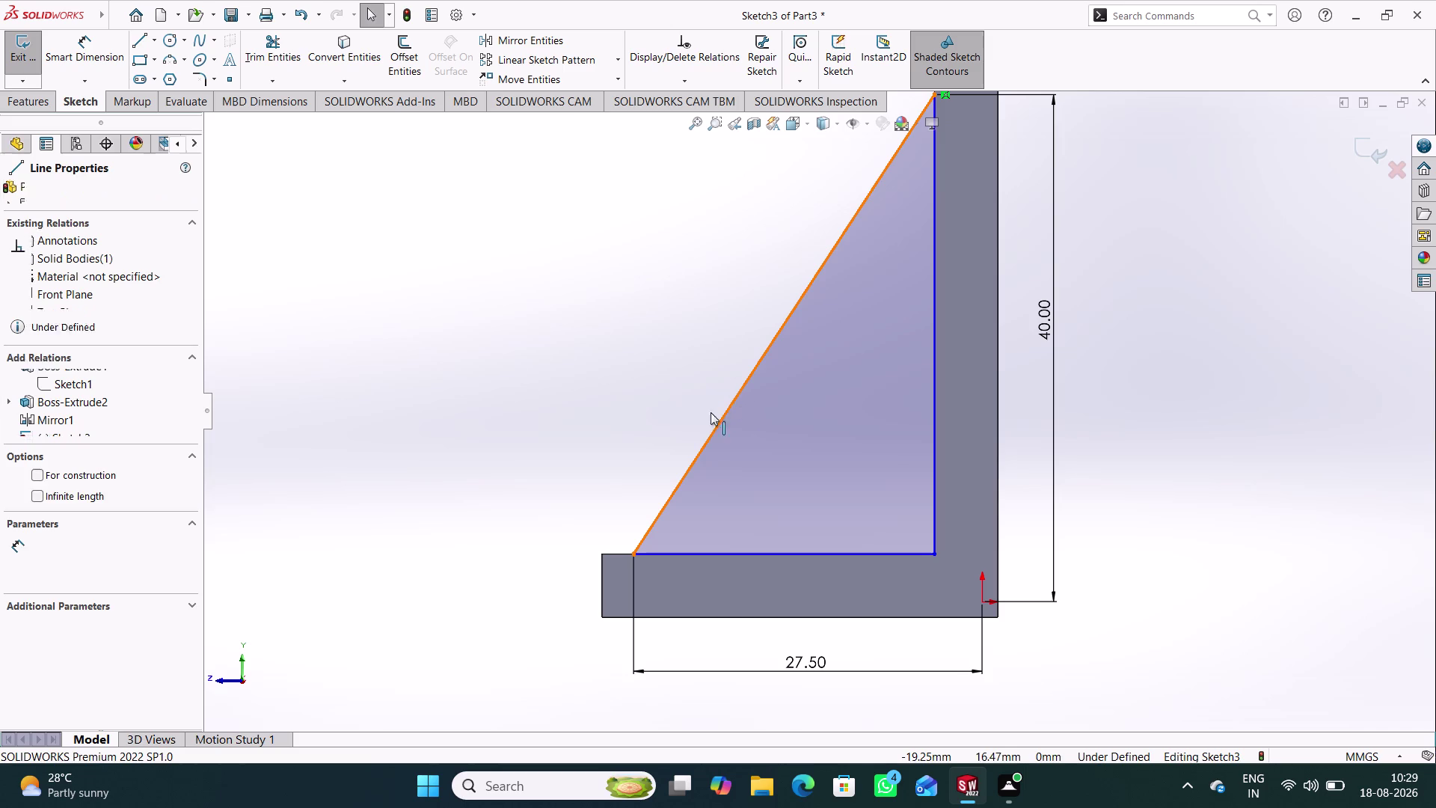
drag(711, 411, 695, 525)
drag(711, 552, 711, 596)
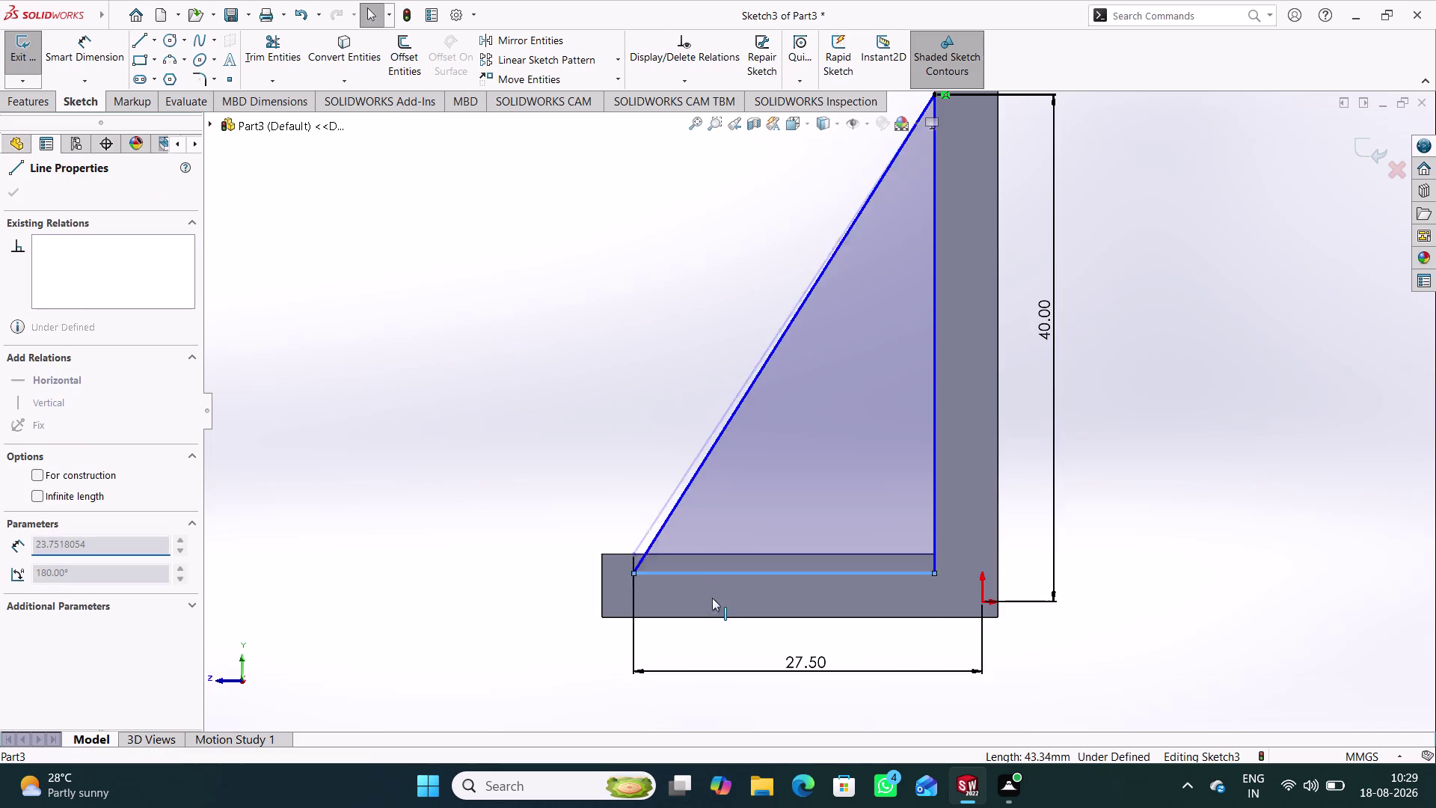
drag(712, 595, 702, 611)
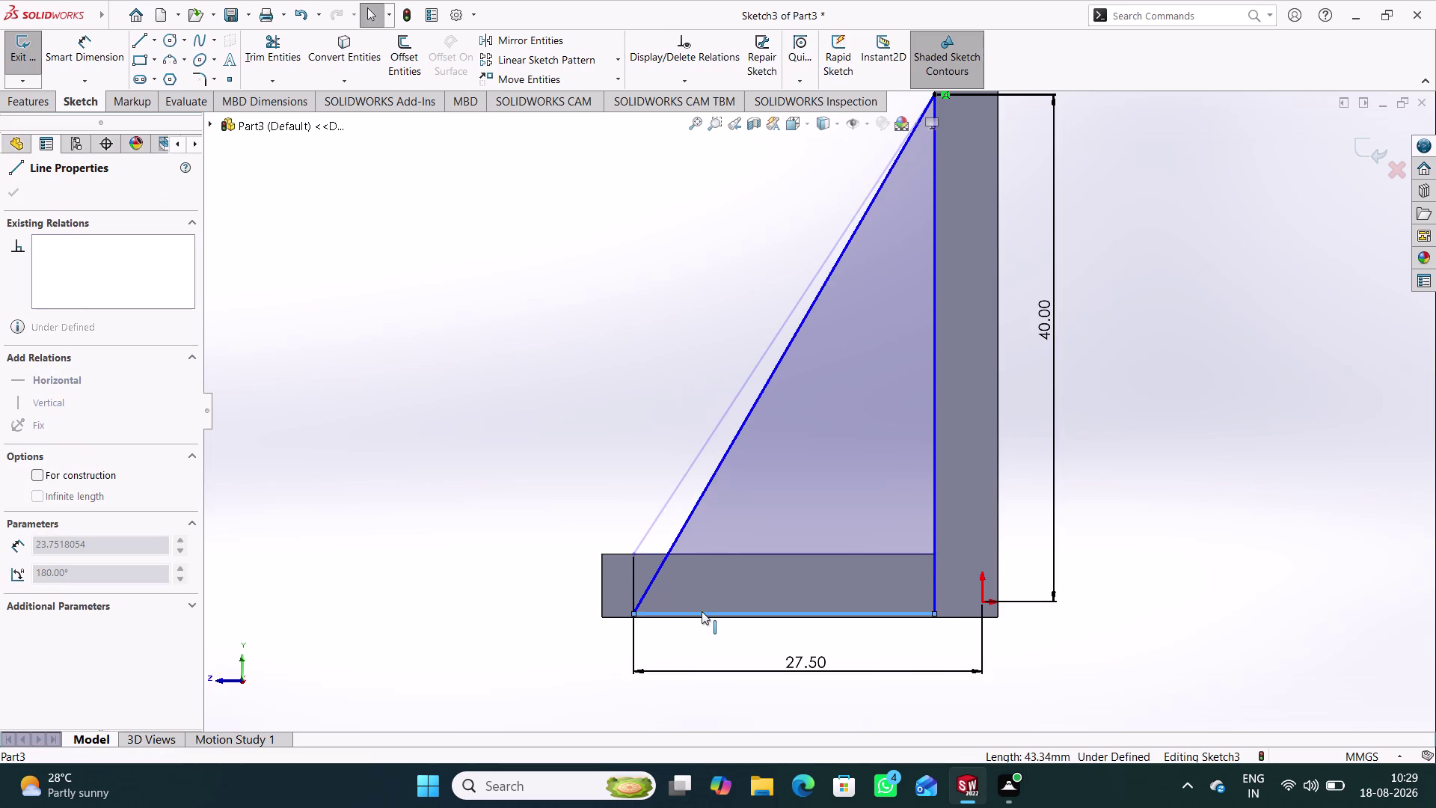
drag(701, 611, 704, 589)
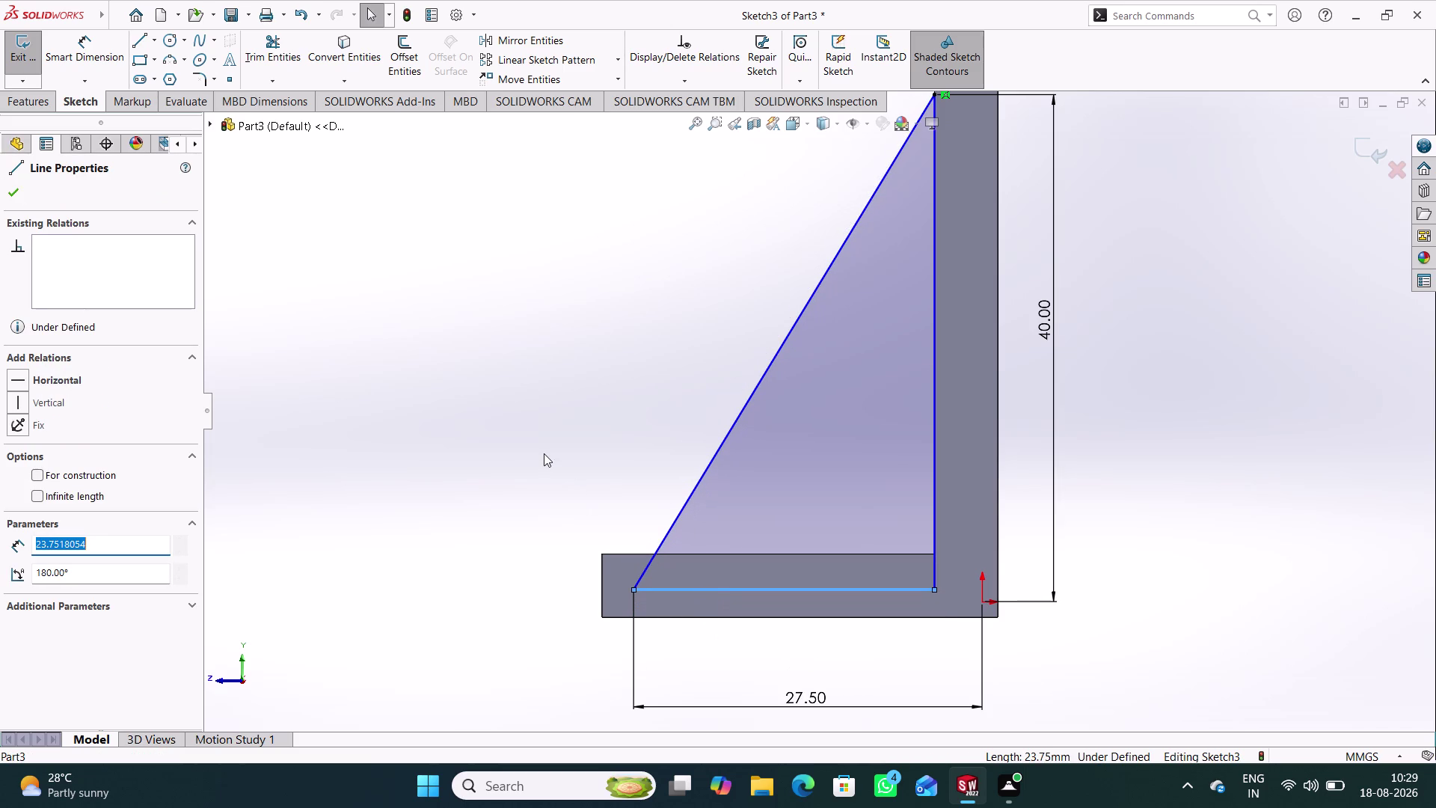
middle_drag(547, 457, 568, 467)
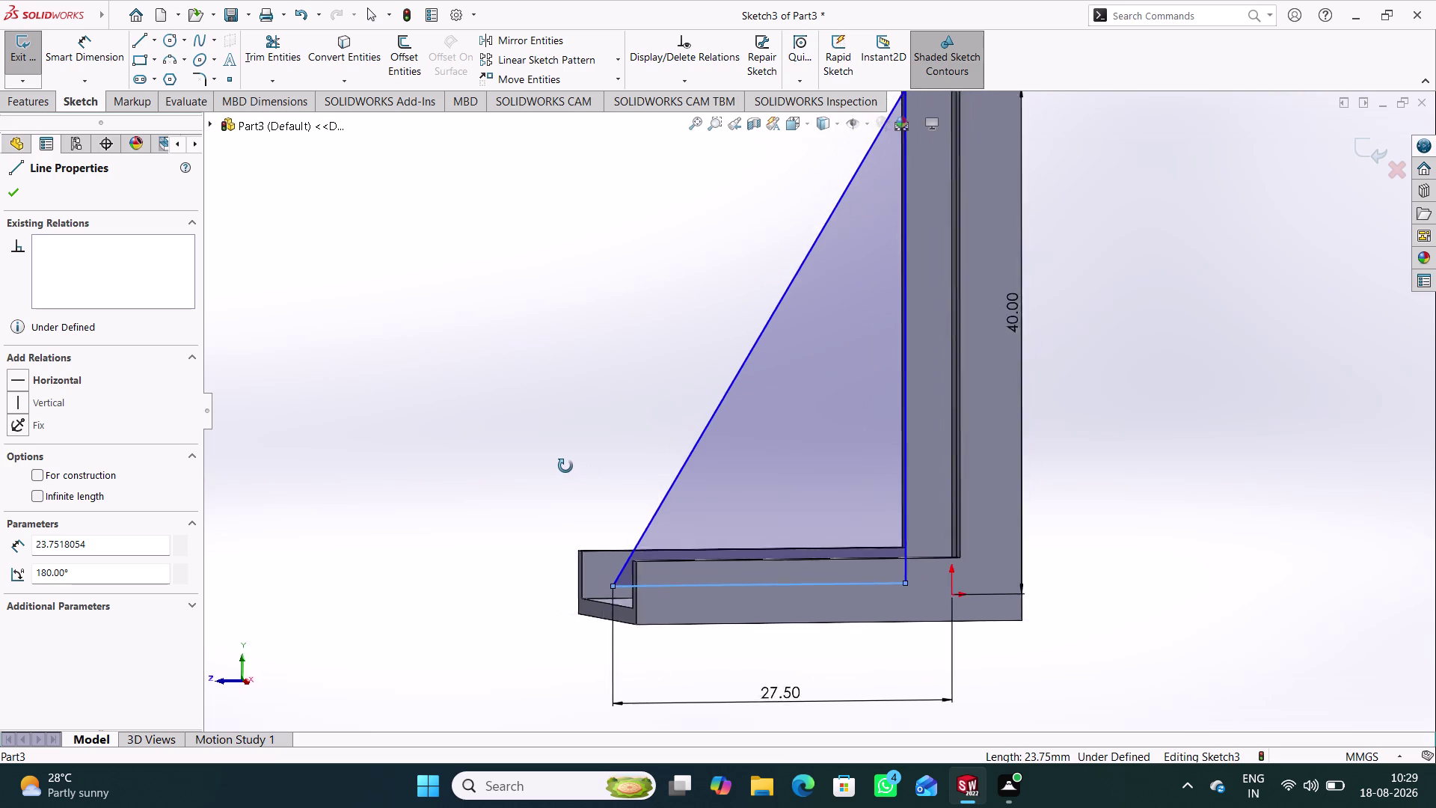
In Left view, make the triangle's lower corner point horizontal with the origin.
middle_drag(568, 467, 542, 467)
click(1128, 581)
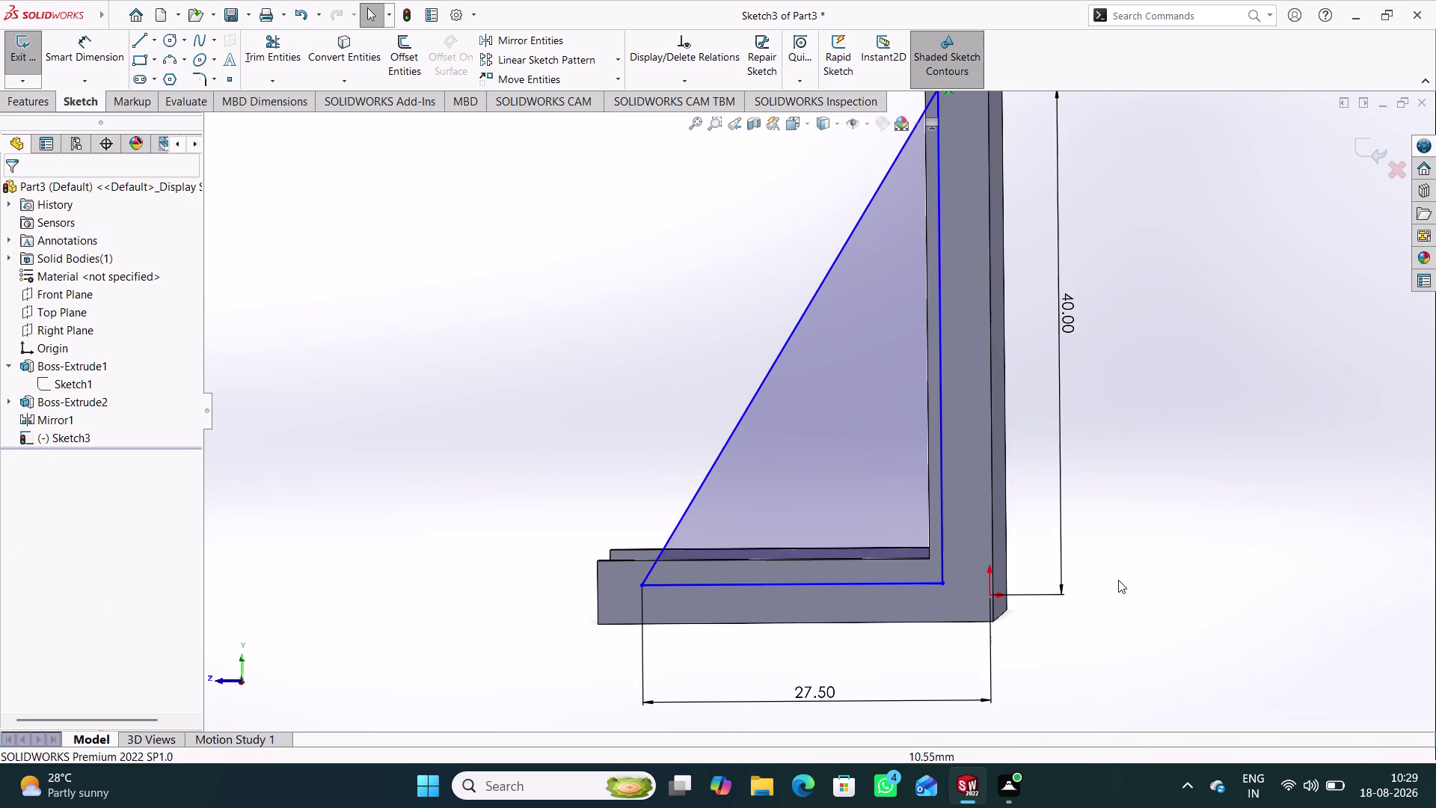
click(940, 581)
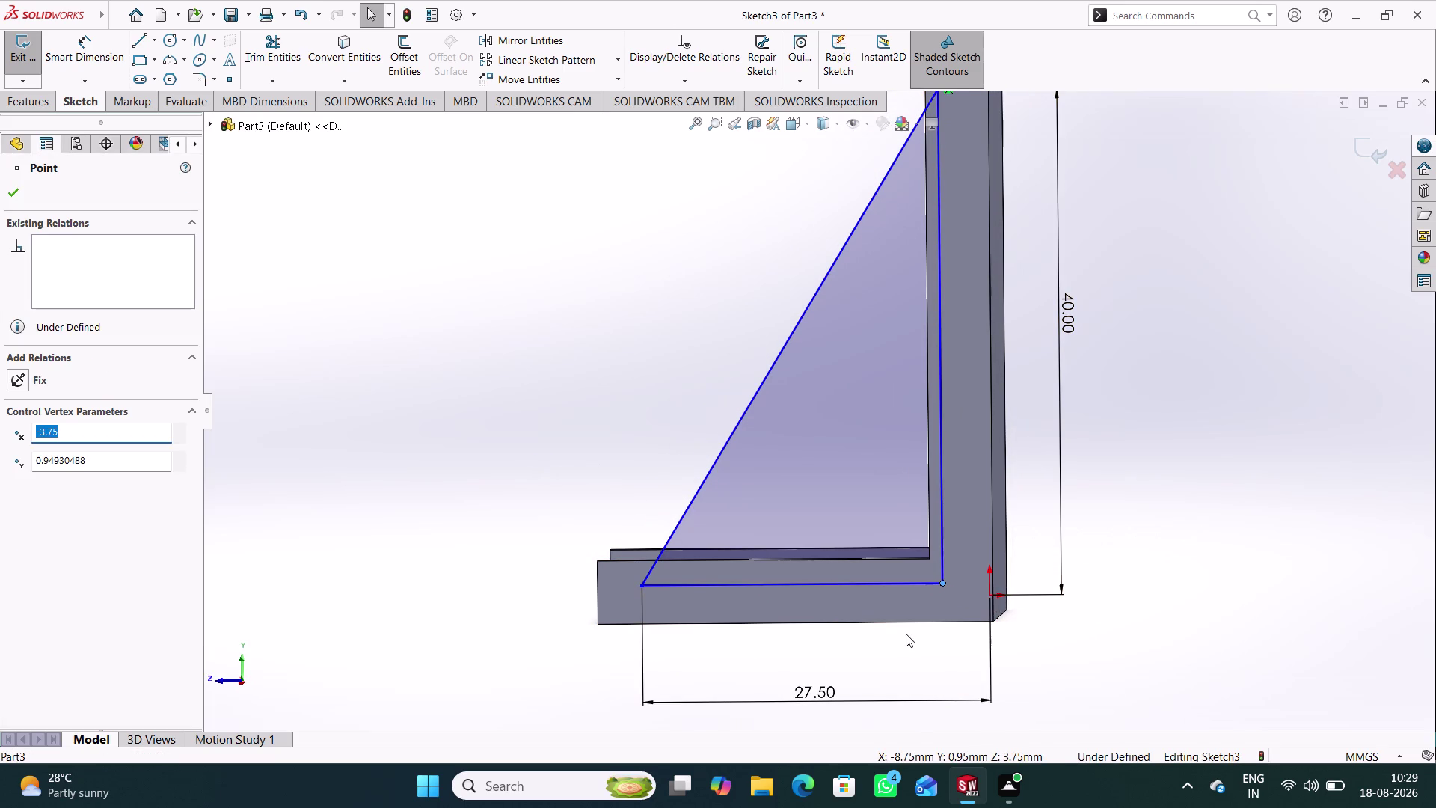
key(ctrl+1)
middle_drag(1175, 543, 1184, 543)
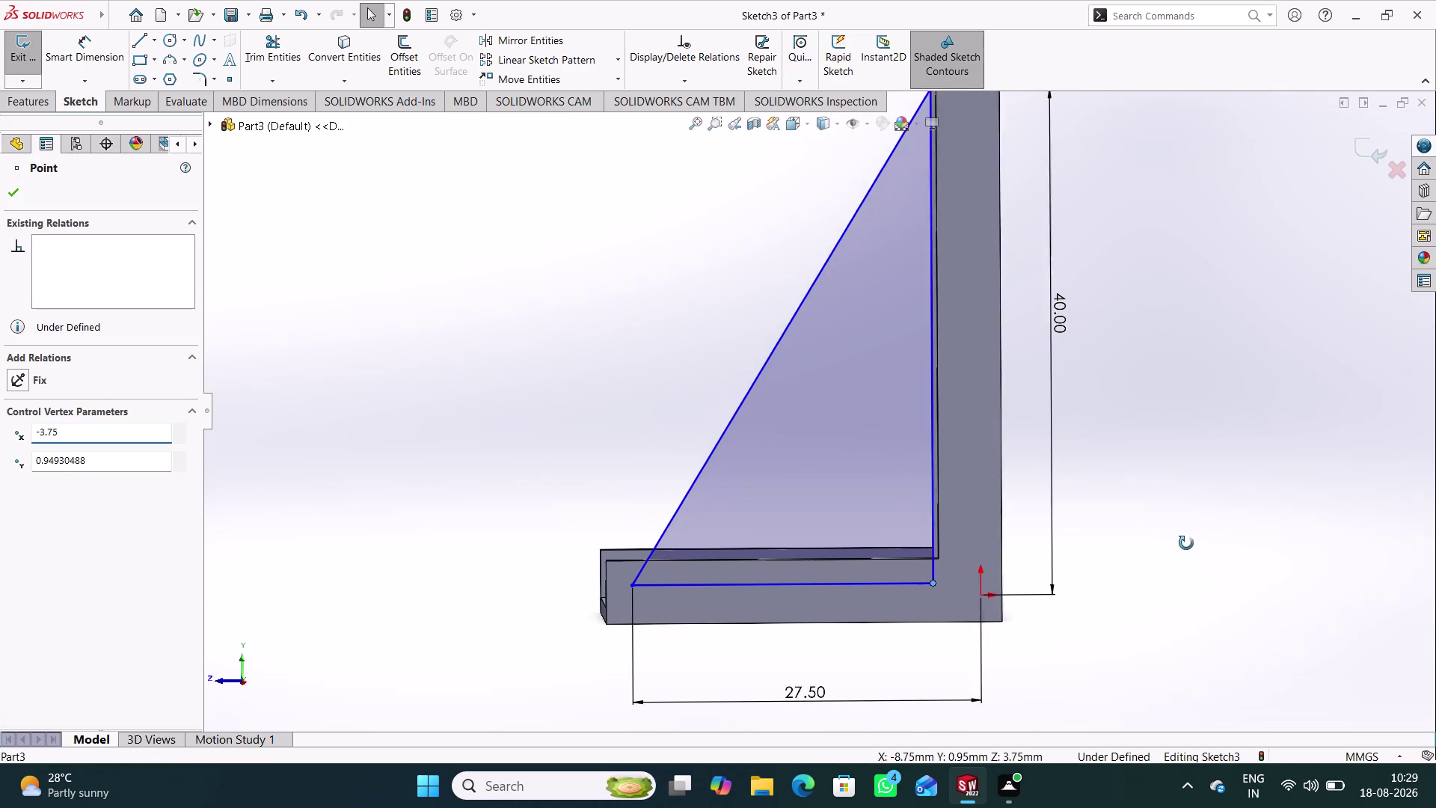
middle_drag(1184, 543, 1196, 543)
key(ctrl+1)
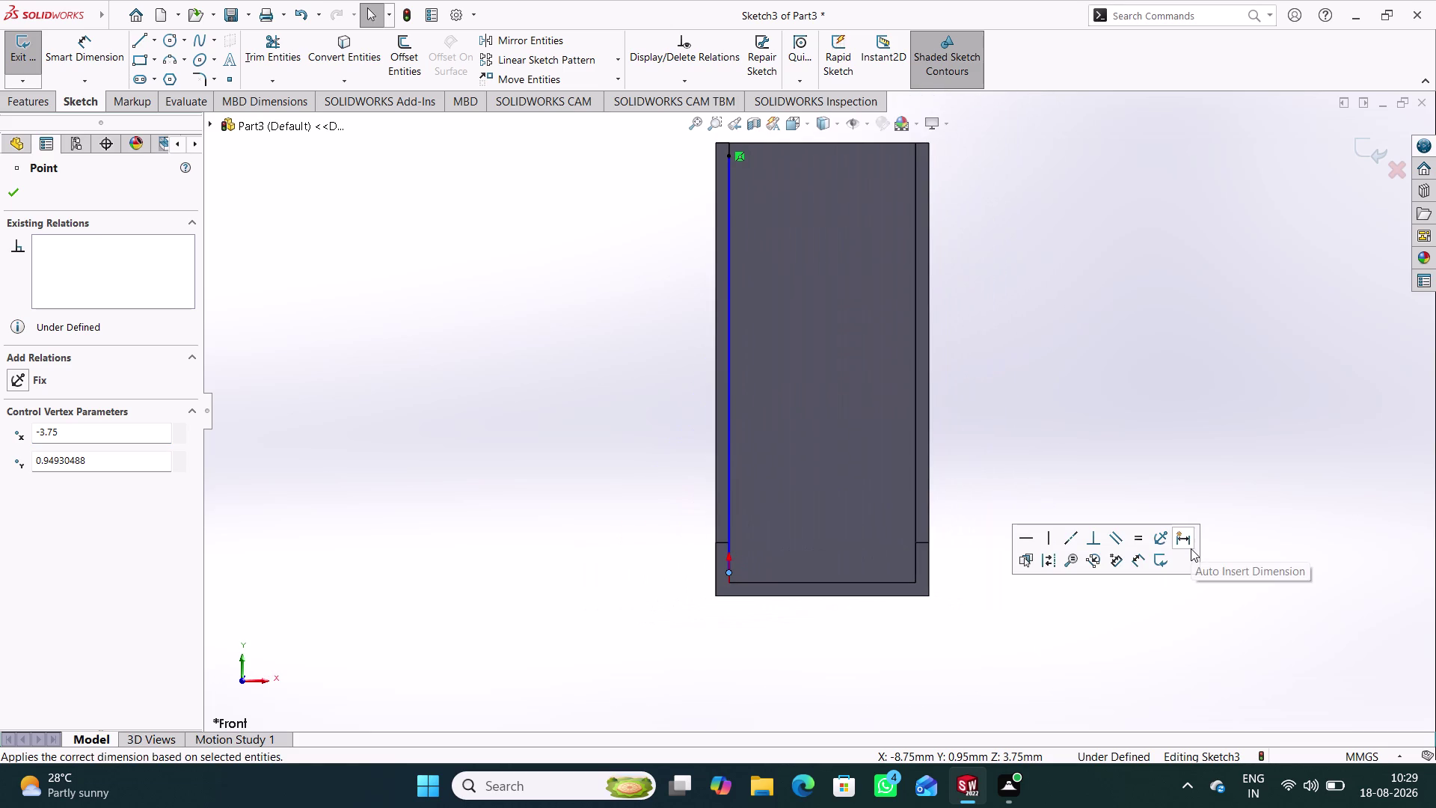
key(ctrl+3)
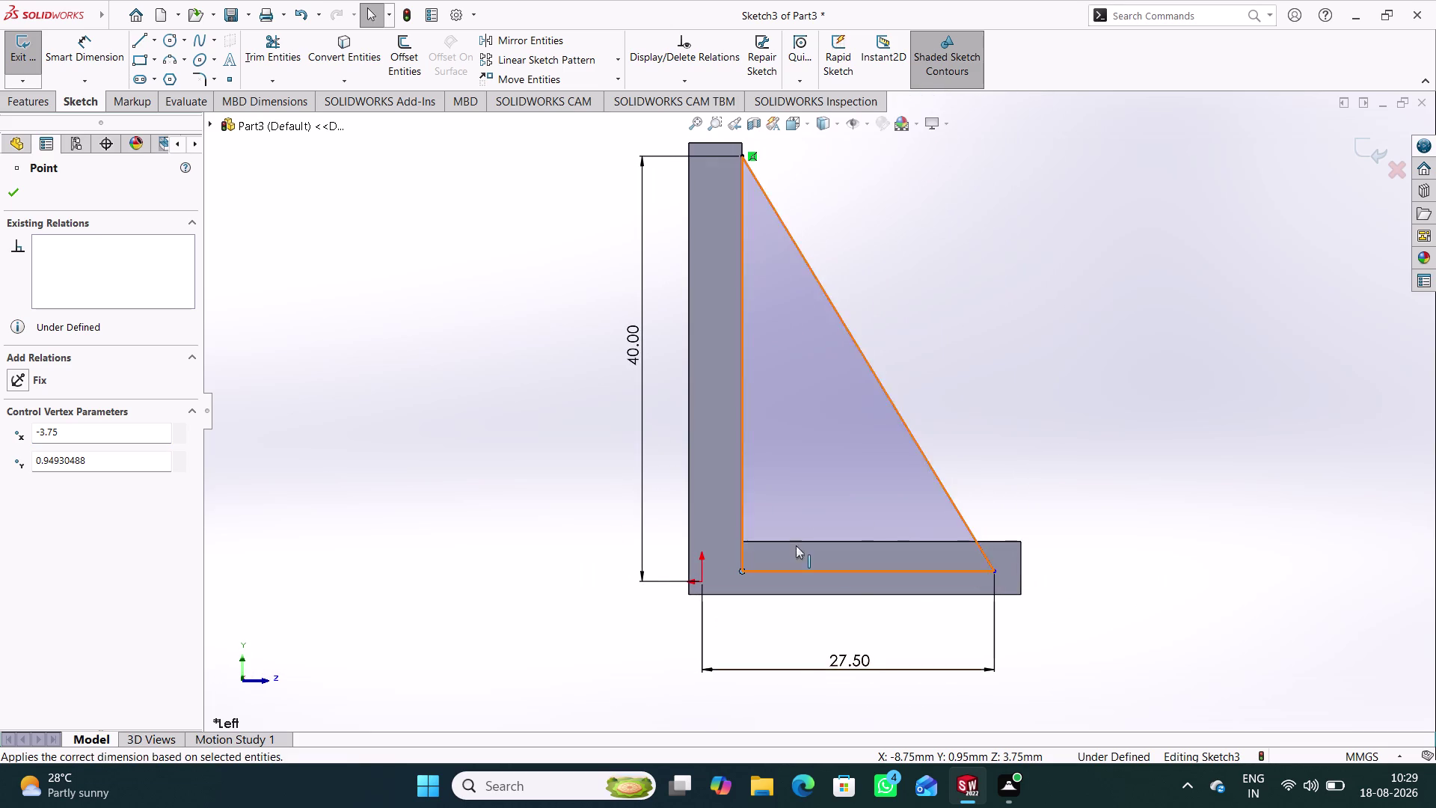
click(605, 577)
click(740, 570)
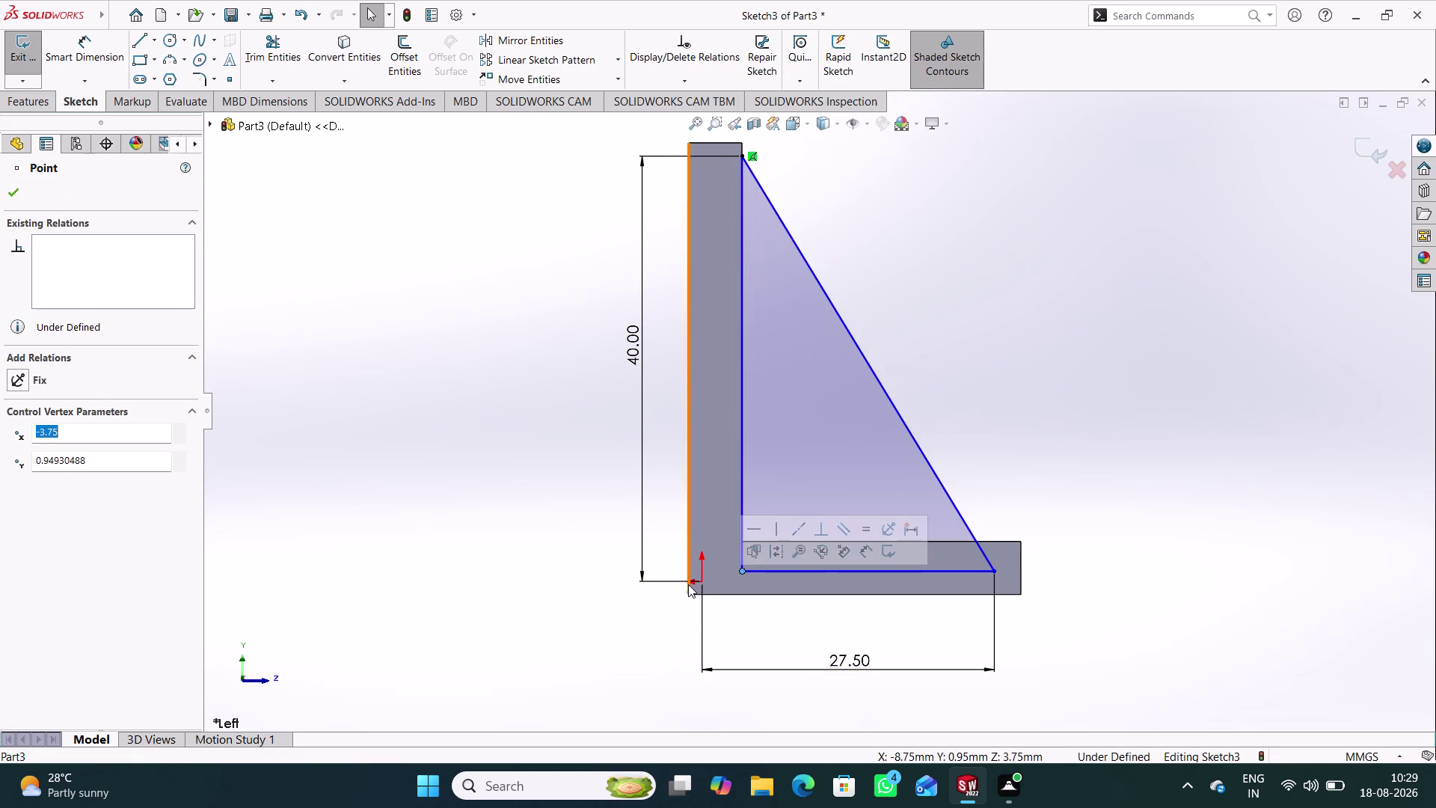
click(701, 581)
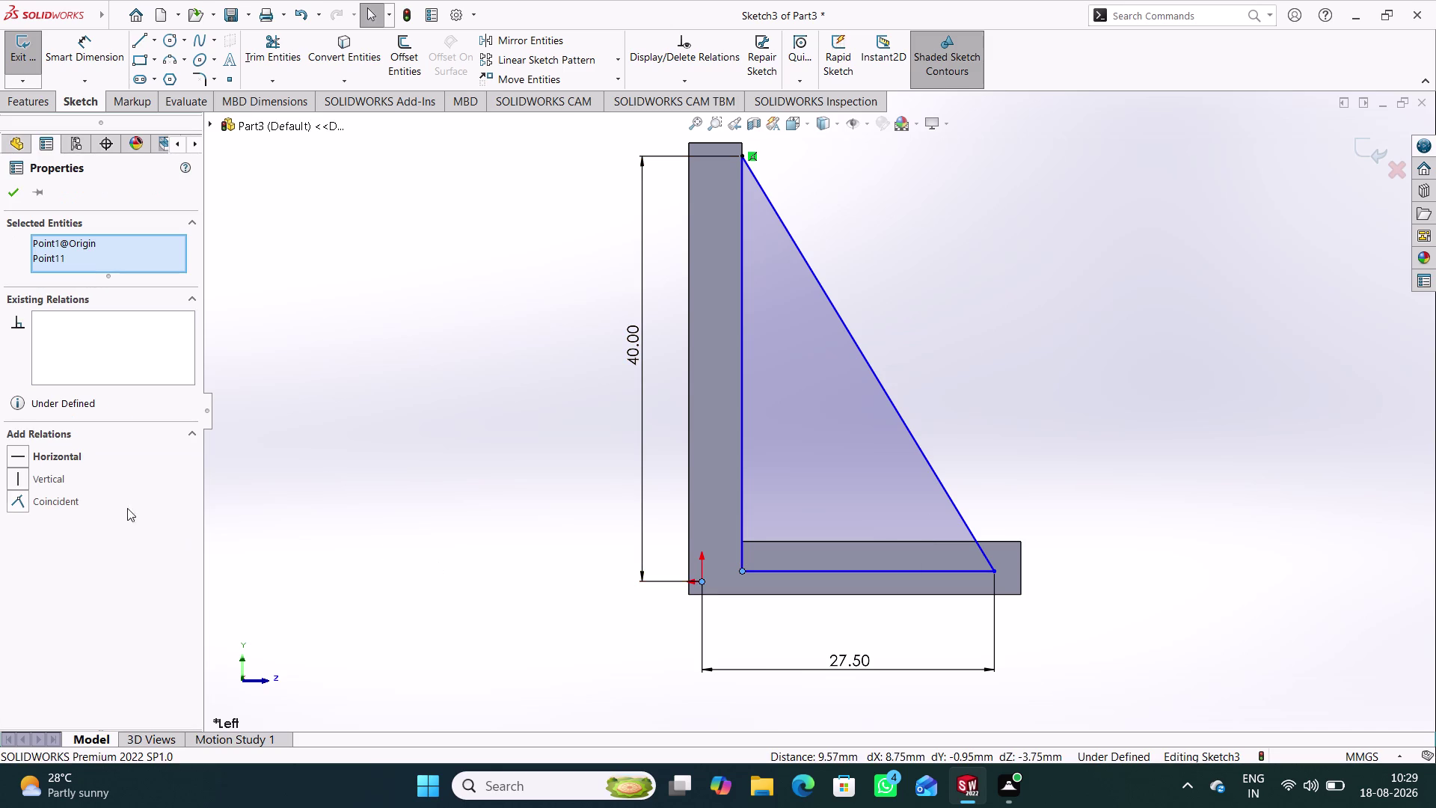
click(55, 457)
click(432, 499)
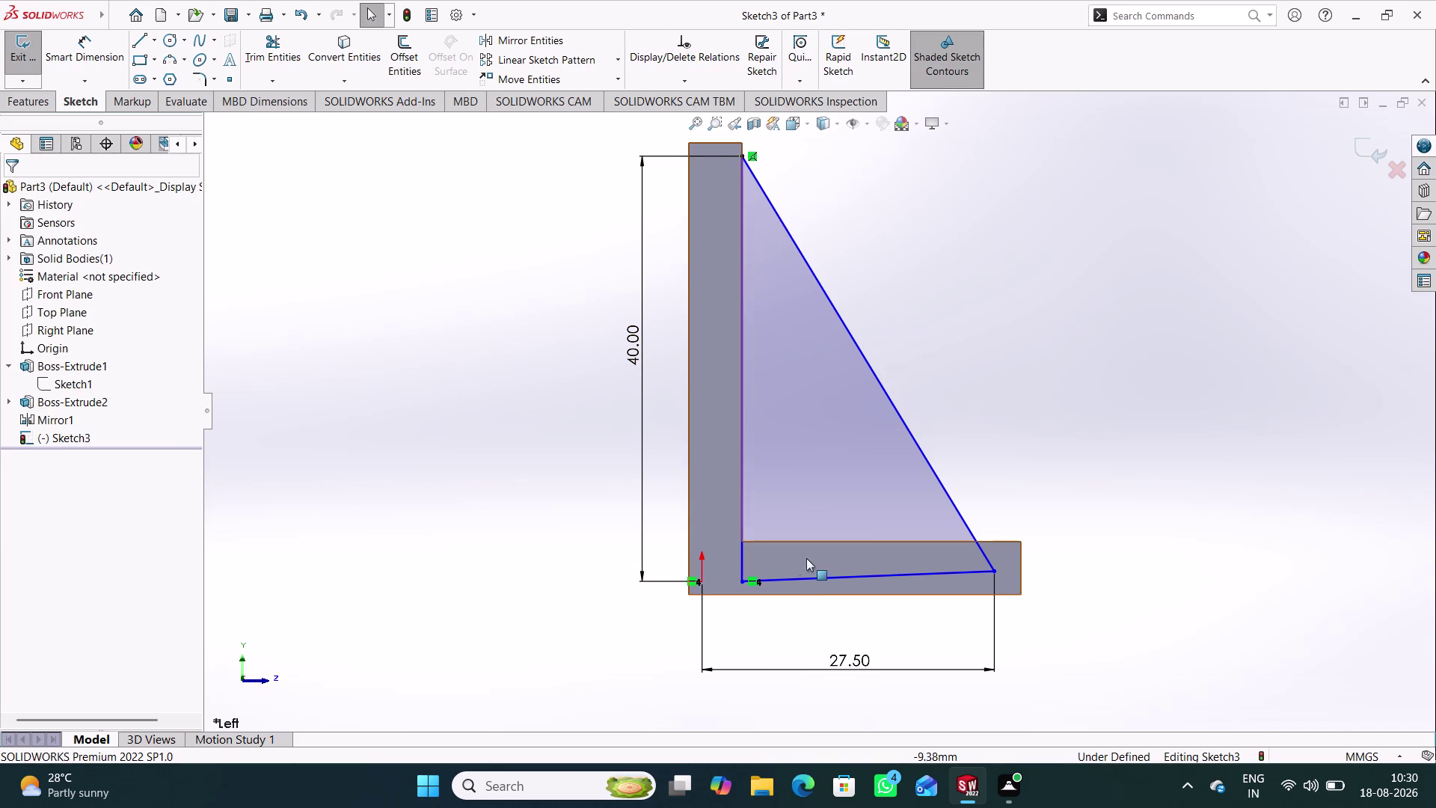
Make the triangle's bottom line horizontal.
click(821, 579)
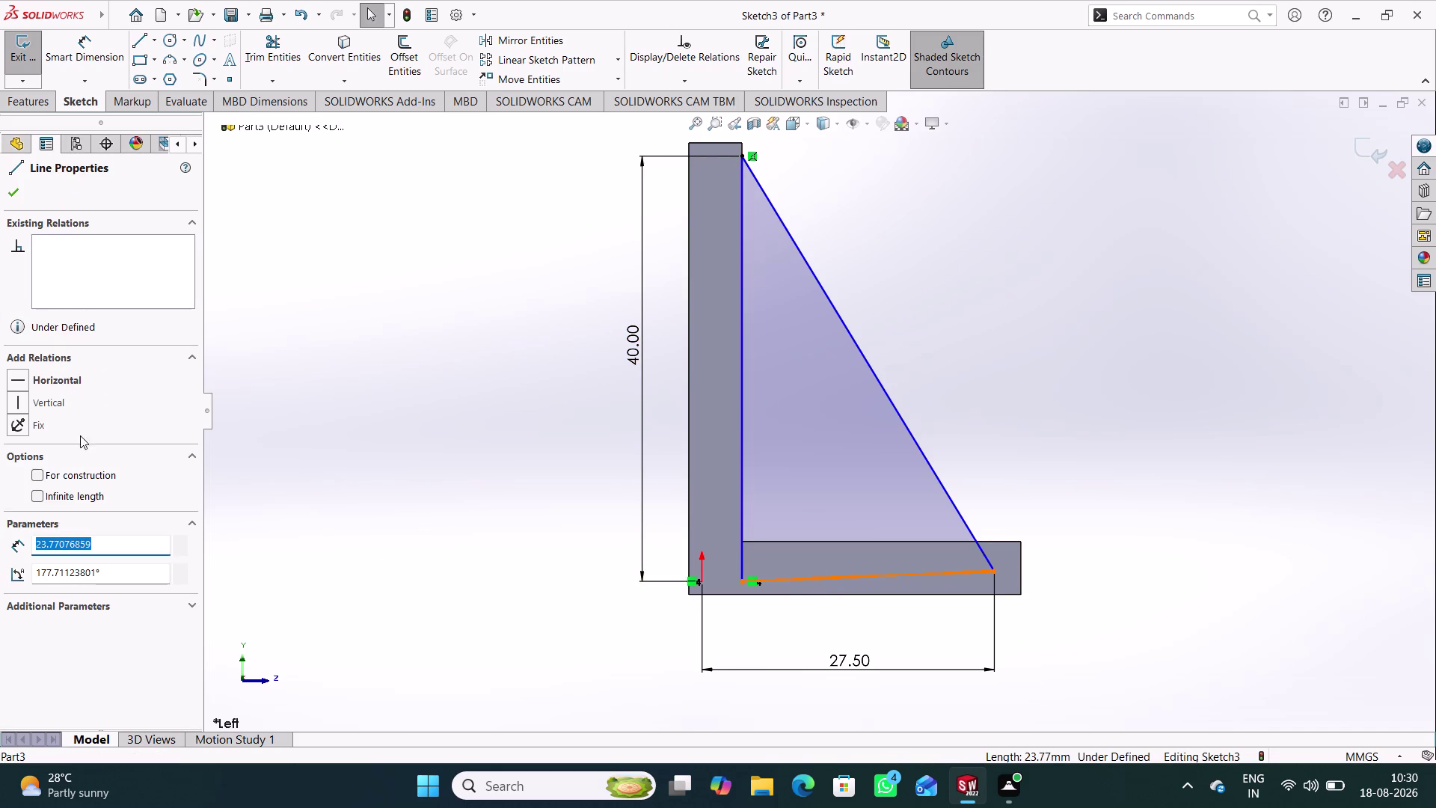
click(67, 377)
click(427, 469)
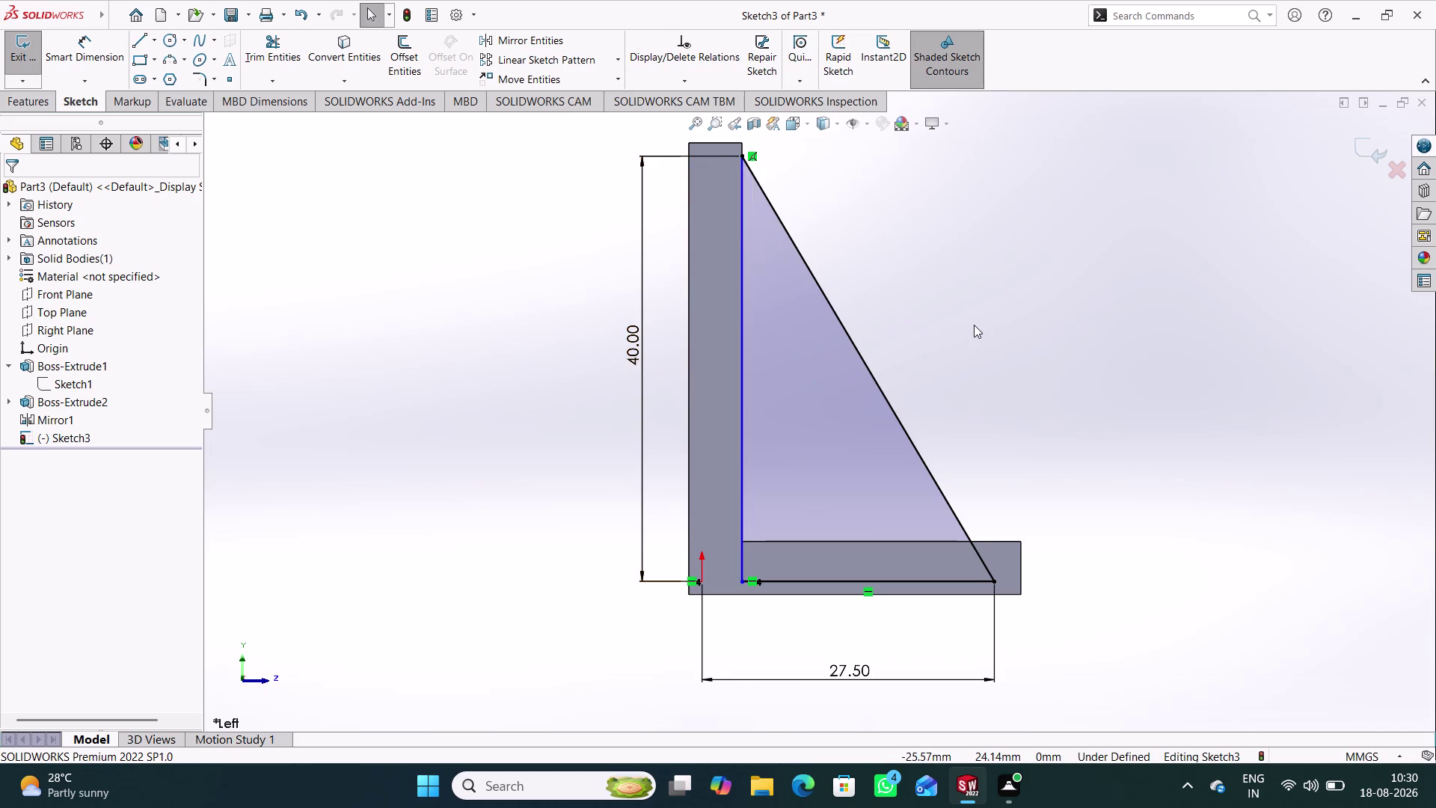
Drag the triangle's upright edge and shift its bottom point along the base.
drag(742, 373, 772, 371)
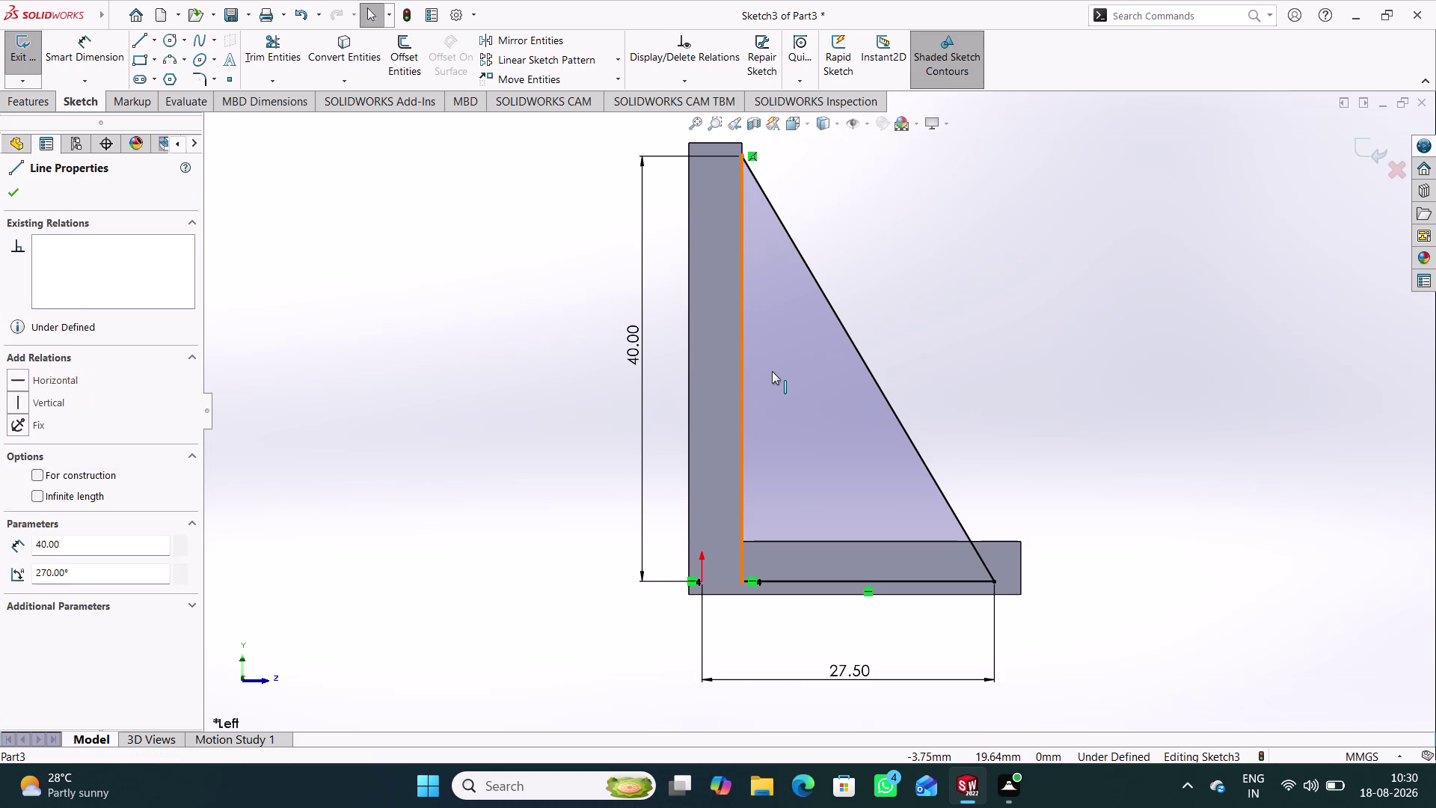
drag(772, 371, 766, 313)
click(986, 276)
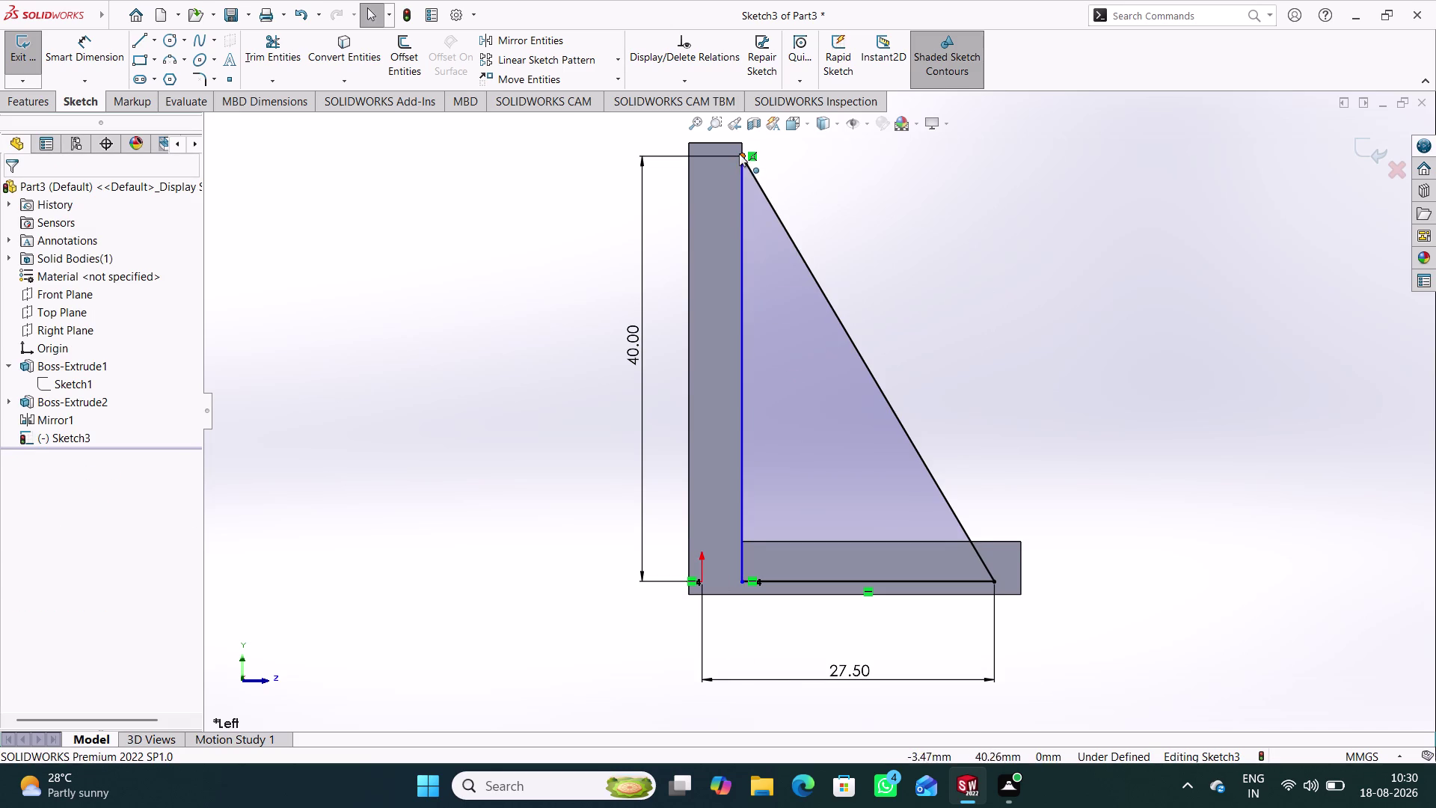
drag(739, 153, 739, 264)
click(900, 251)
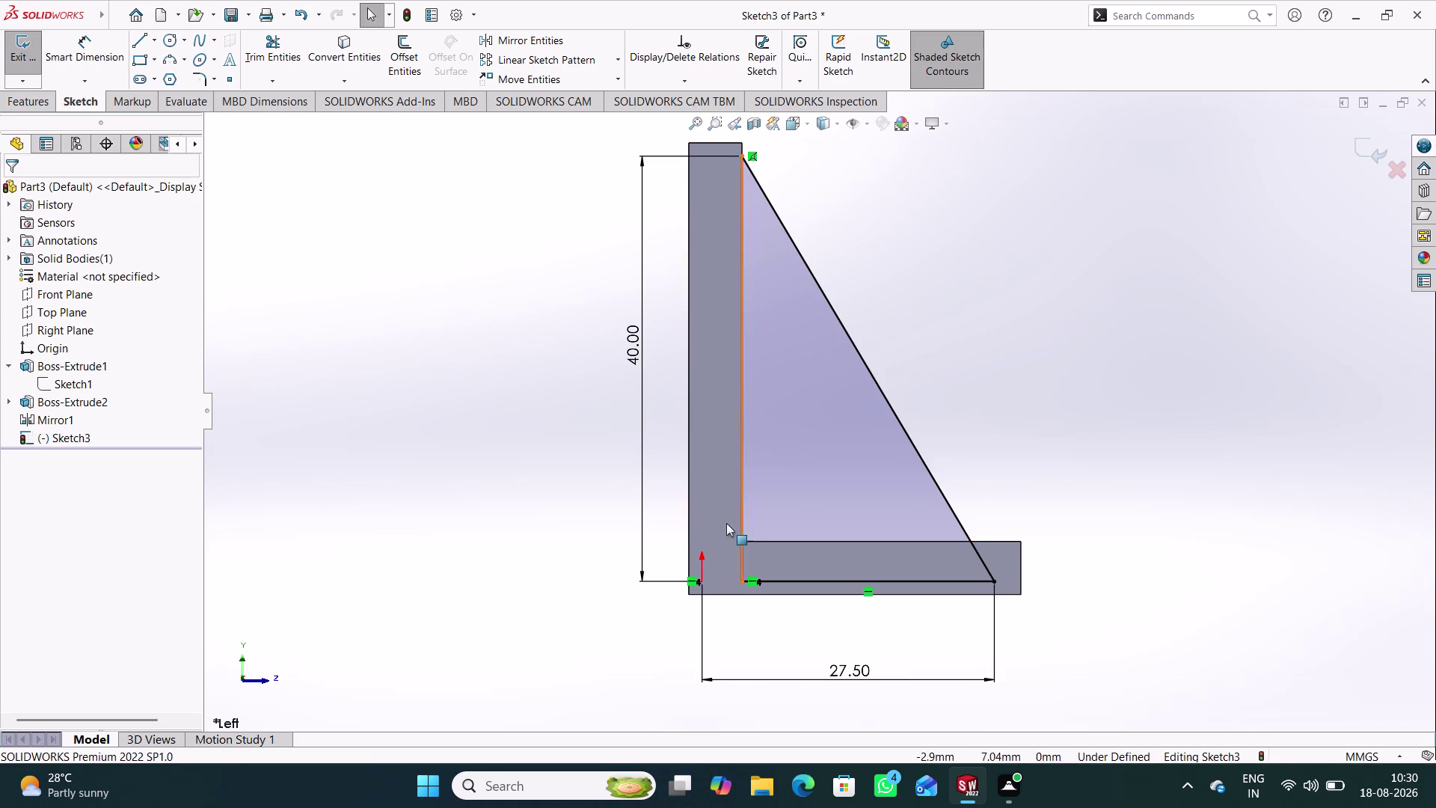
drag(743, 579, 786, 481)
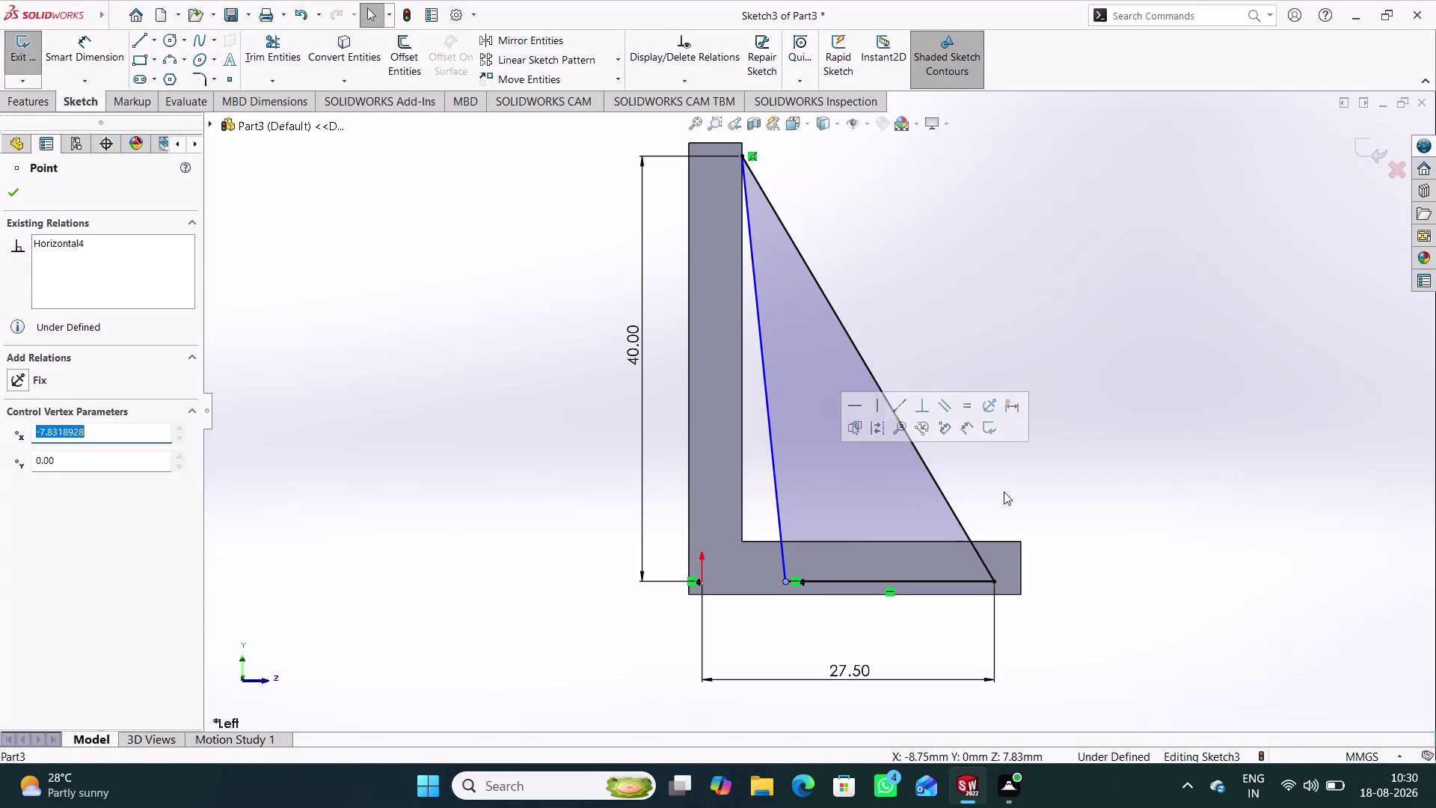
click(1071, 494)
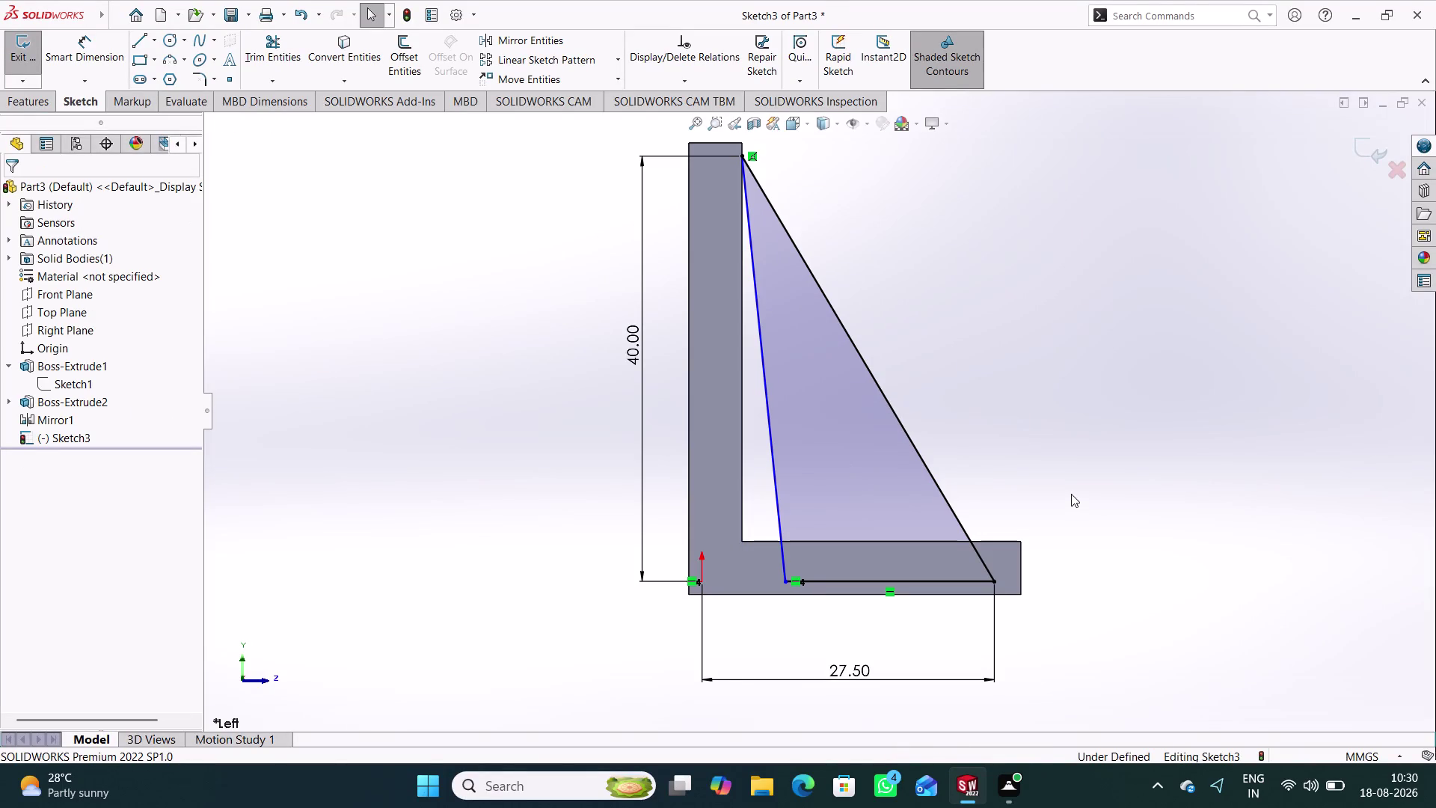
middle_drag(990, 438, 903, 461)
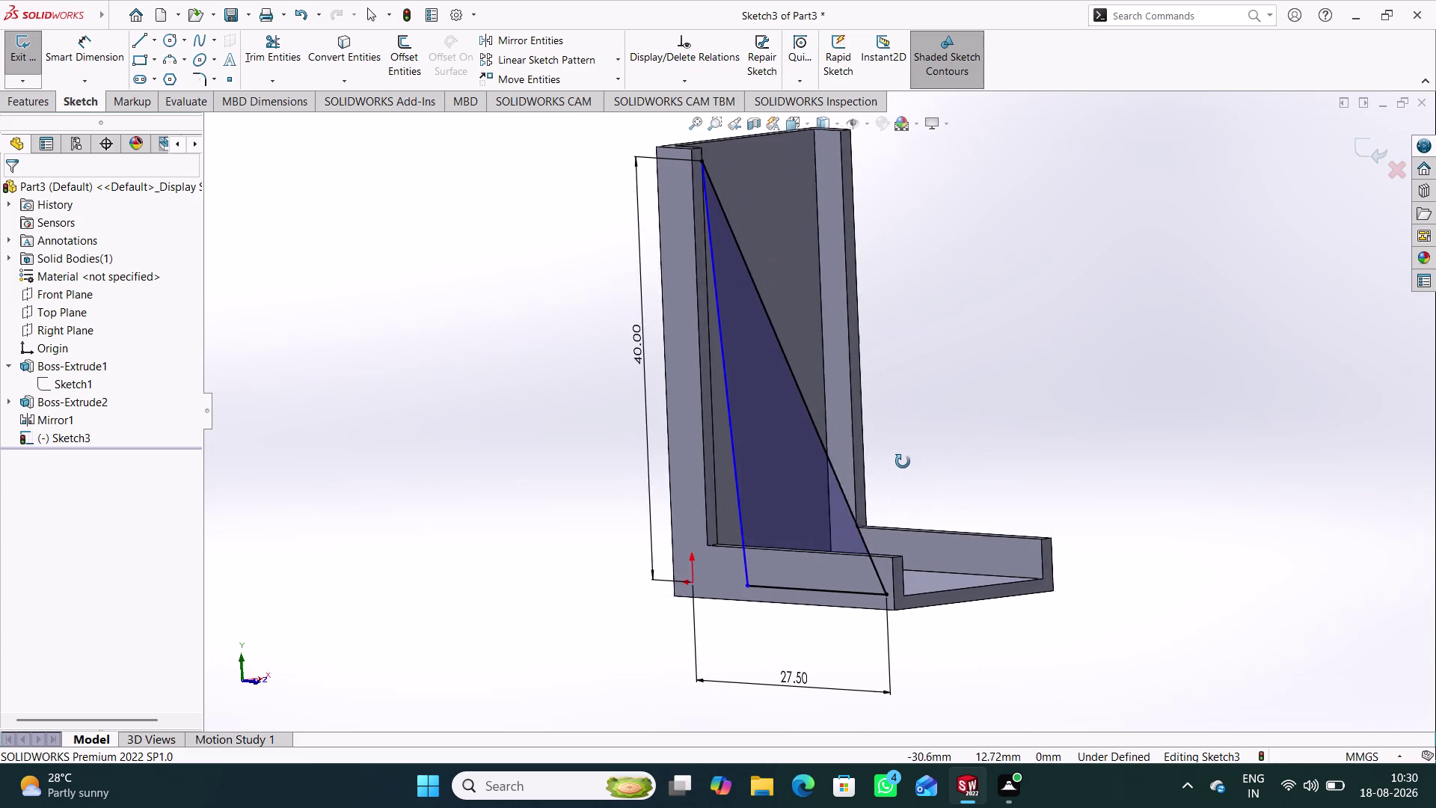
middle_drag(903, 461, 972, 429)
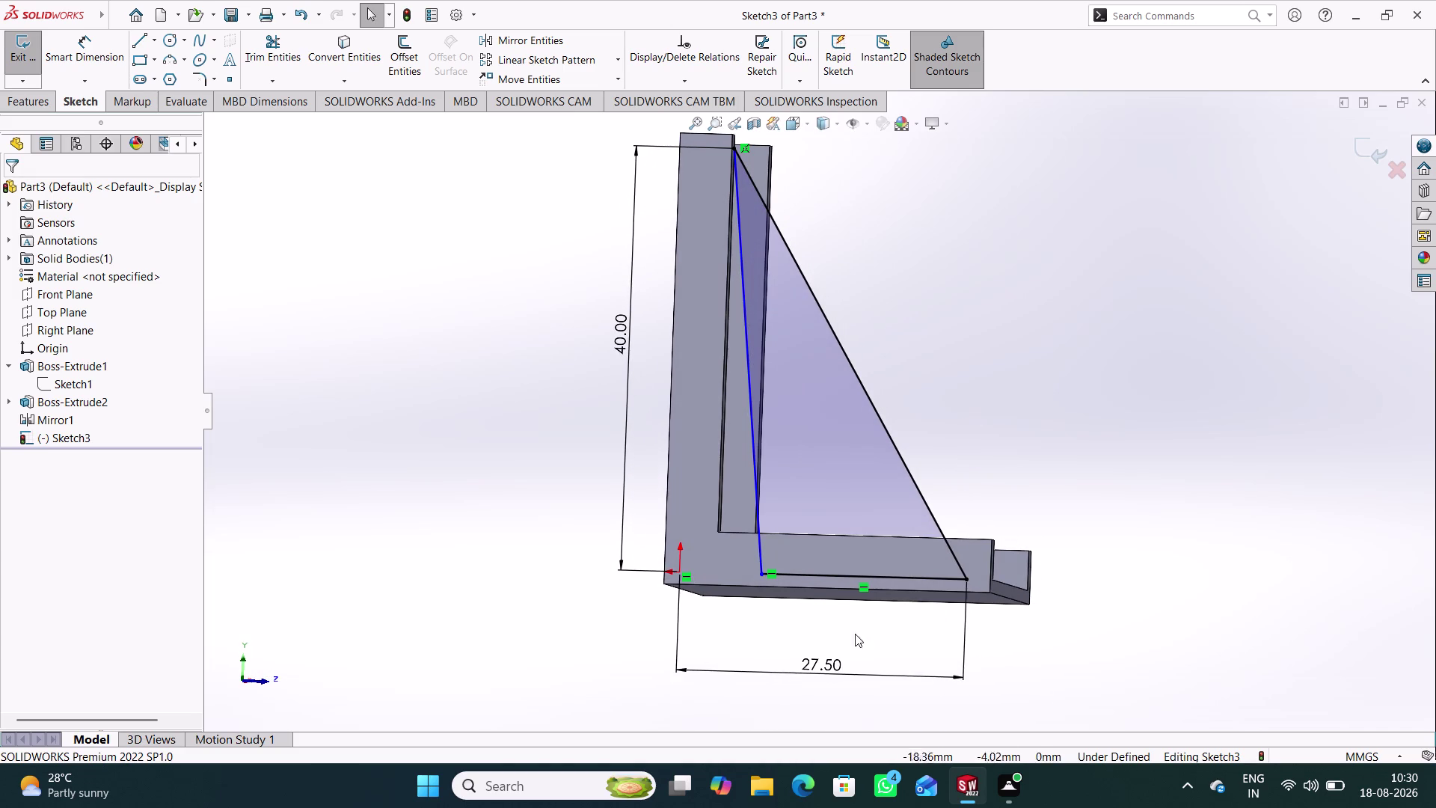
Delete the 27.50 width dimension.
right_click(812, 670)
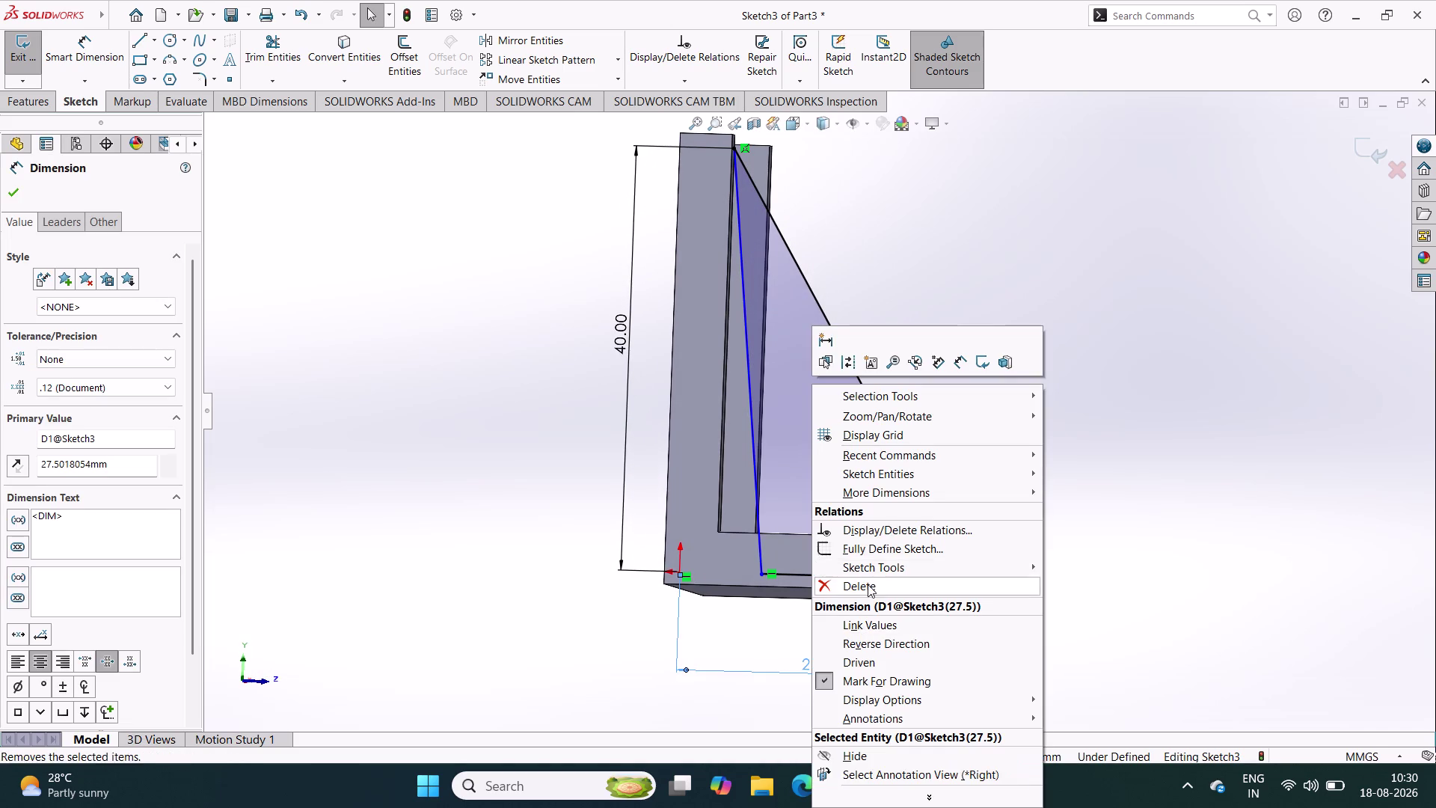
click(867, 584)
middle_drag(746, 612, 769, 614)
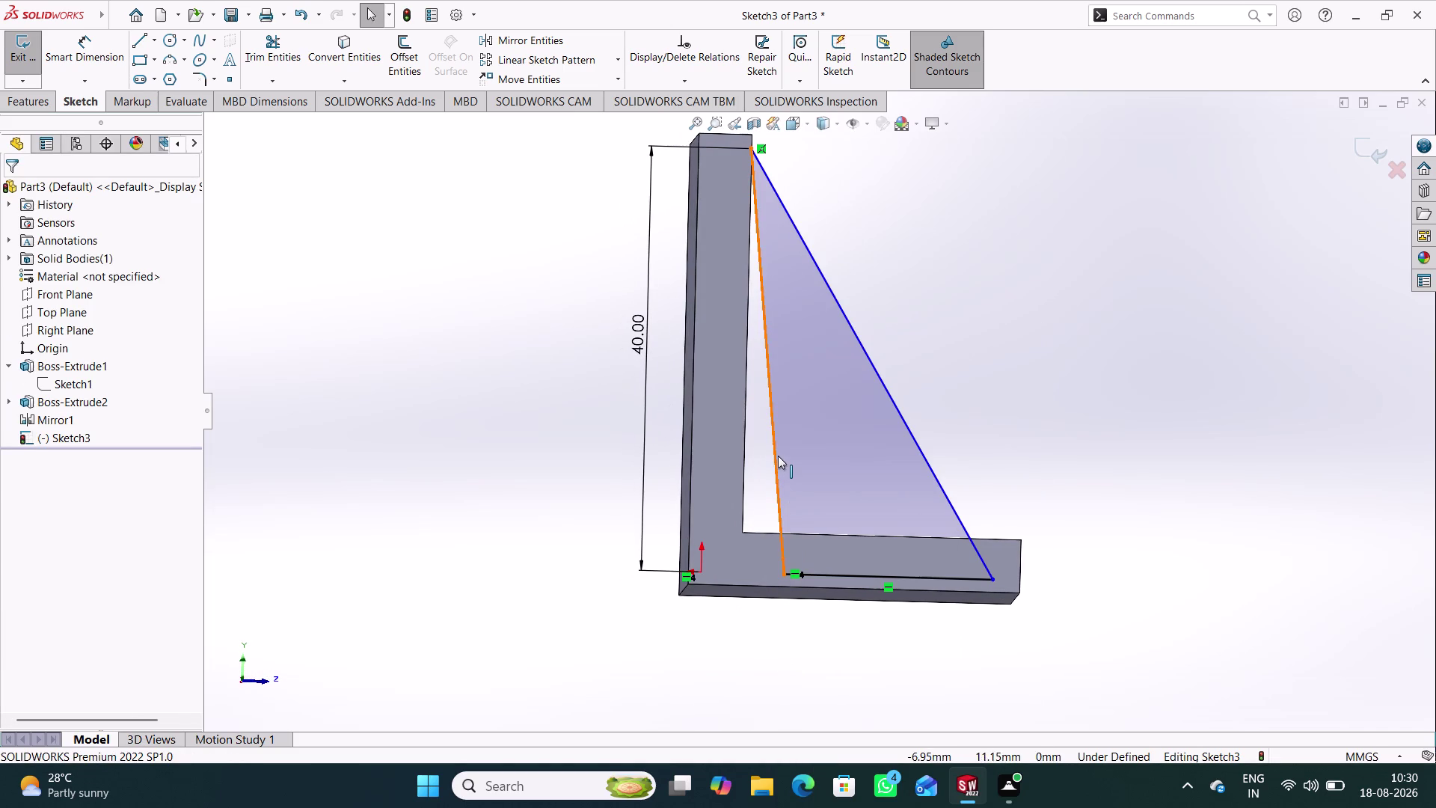
Apply a Vertical relation to the triangle's upright edge.
click(771, 444)
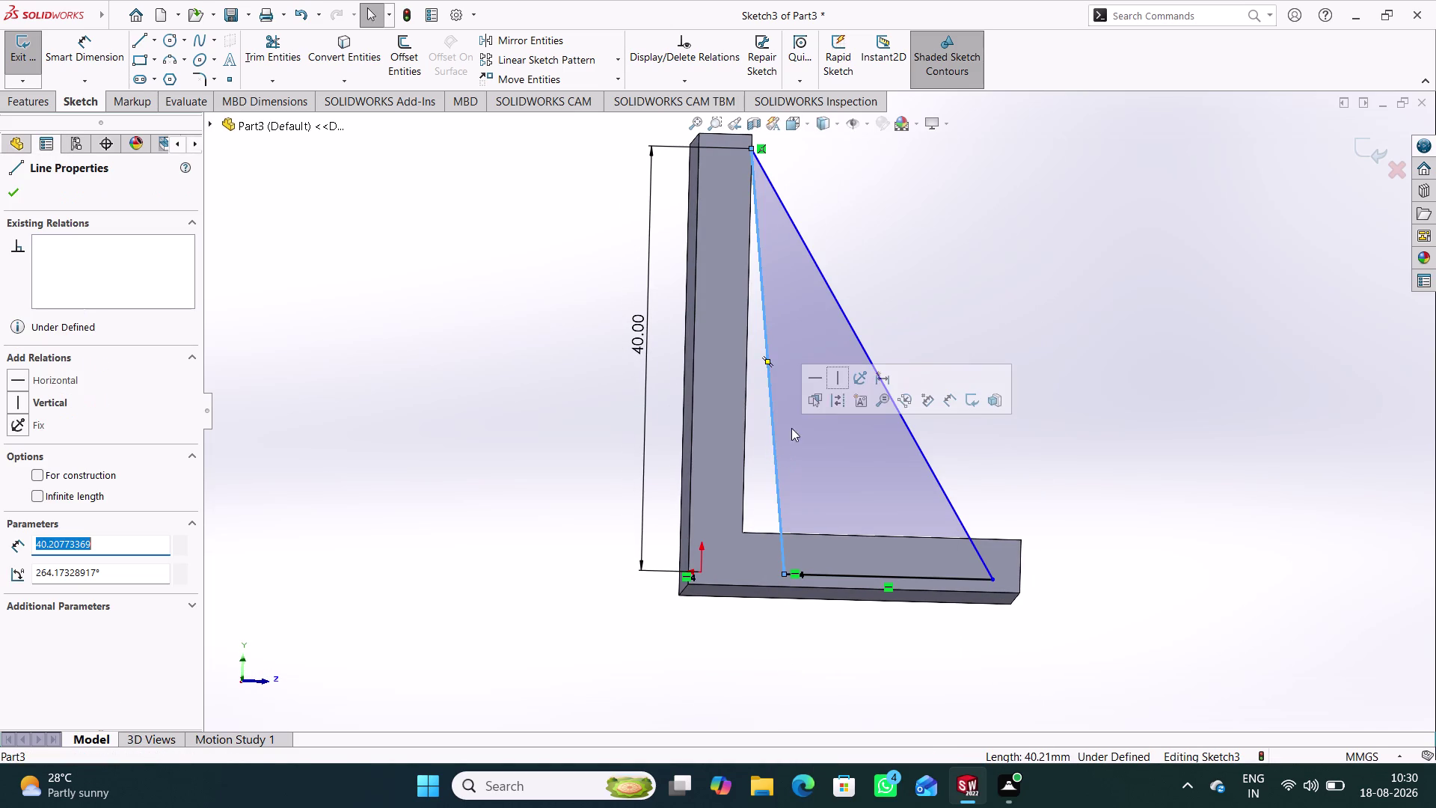
click(837, 383)
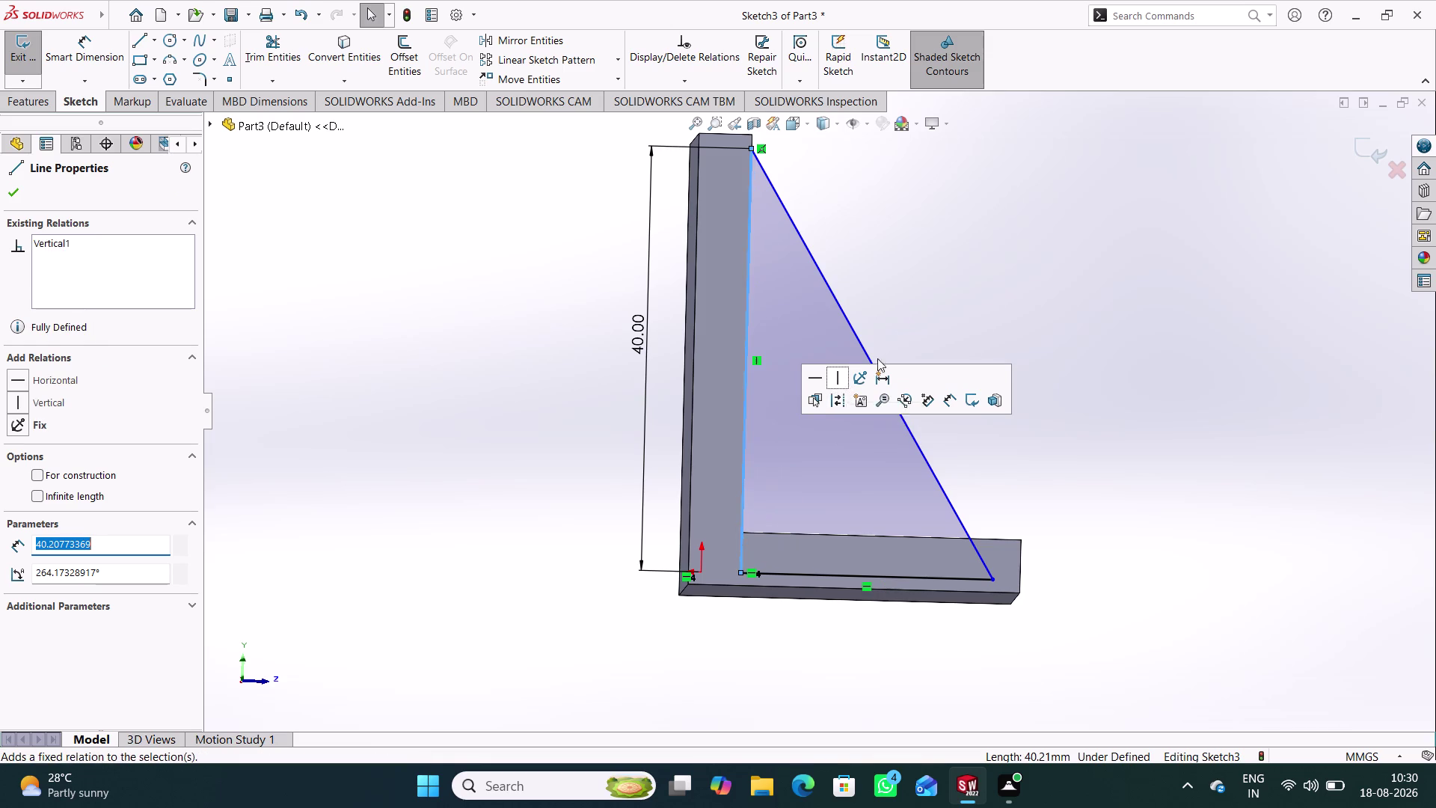
click(917, 285)
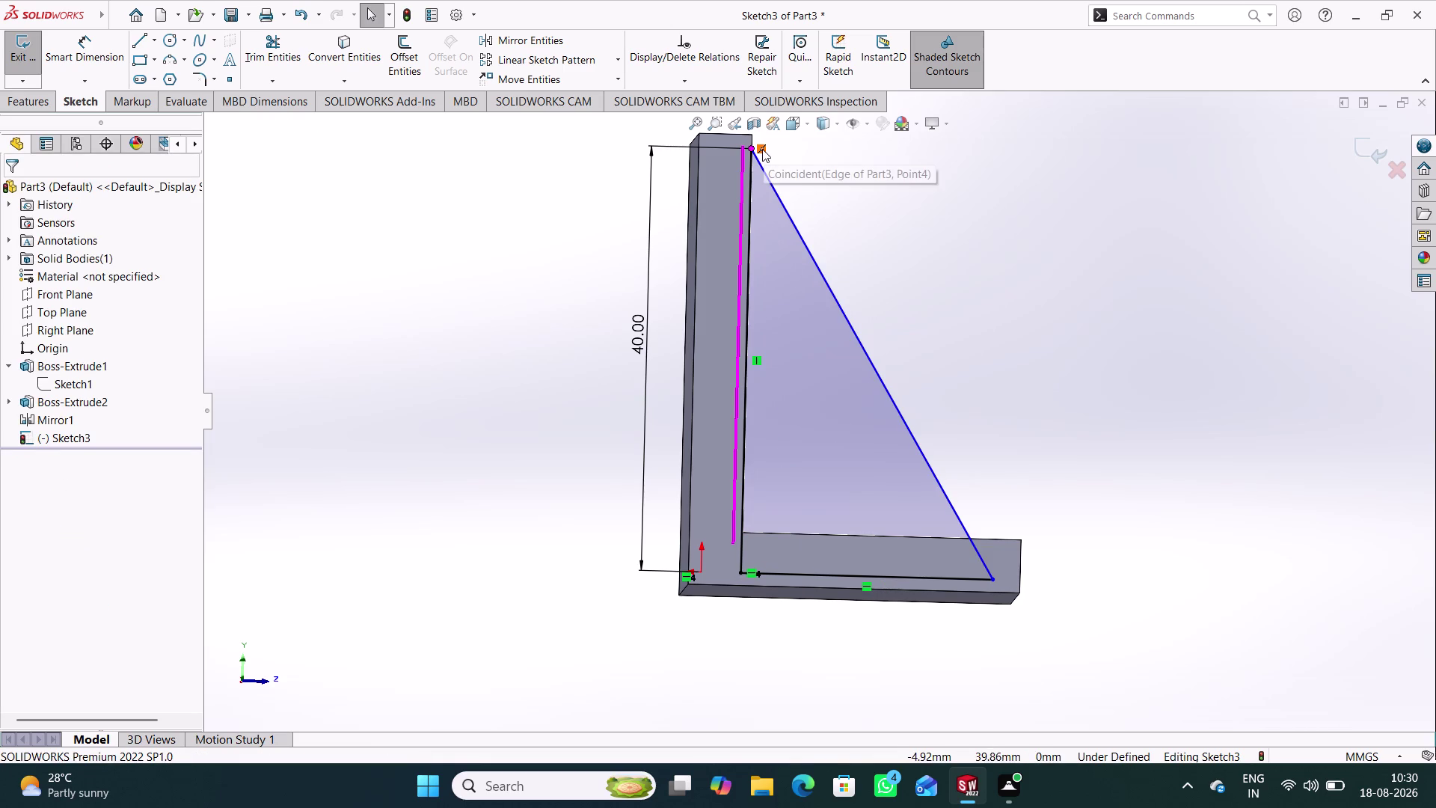
right_click(762, 149)
click(811, 349)
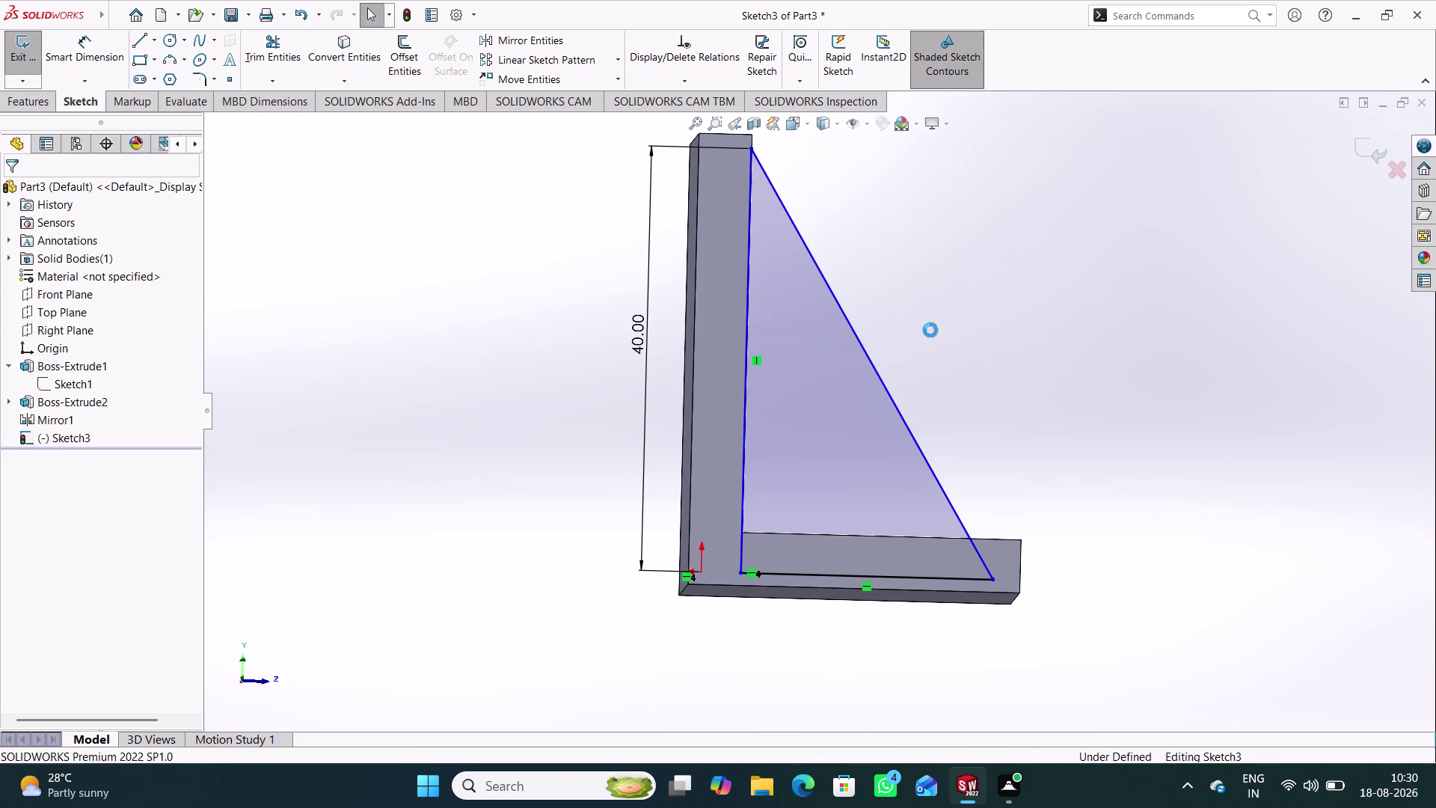
middle_drag(979, 318, 974, 331)
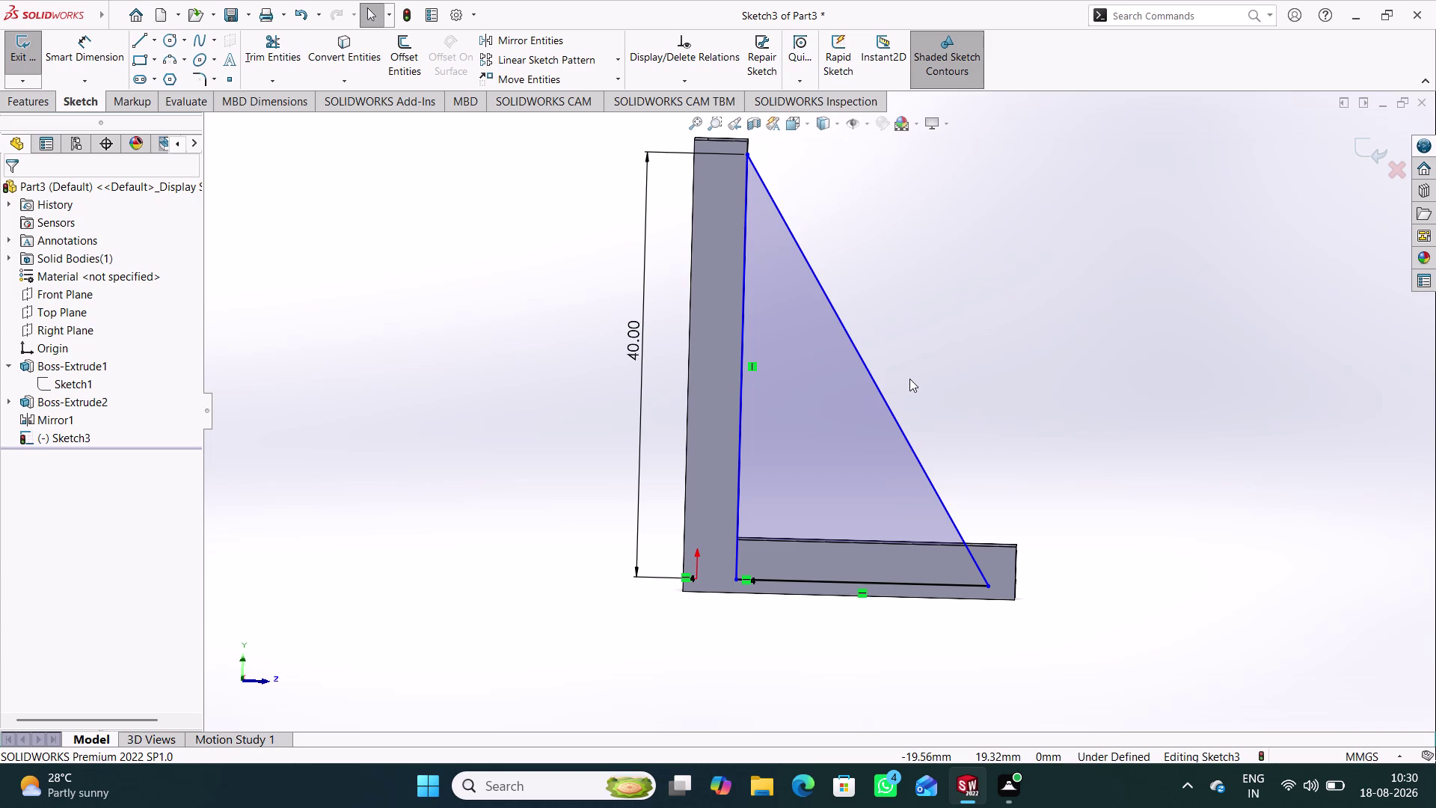
In Left view, make the triangle's lower corner point coincident with the origin.
key(ctrl+3)
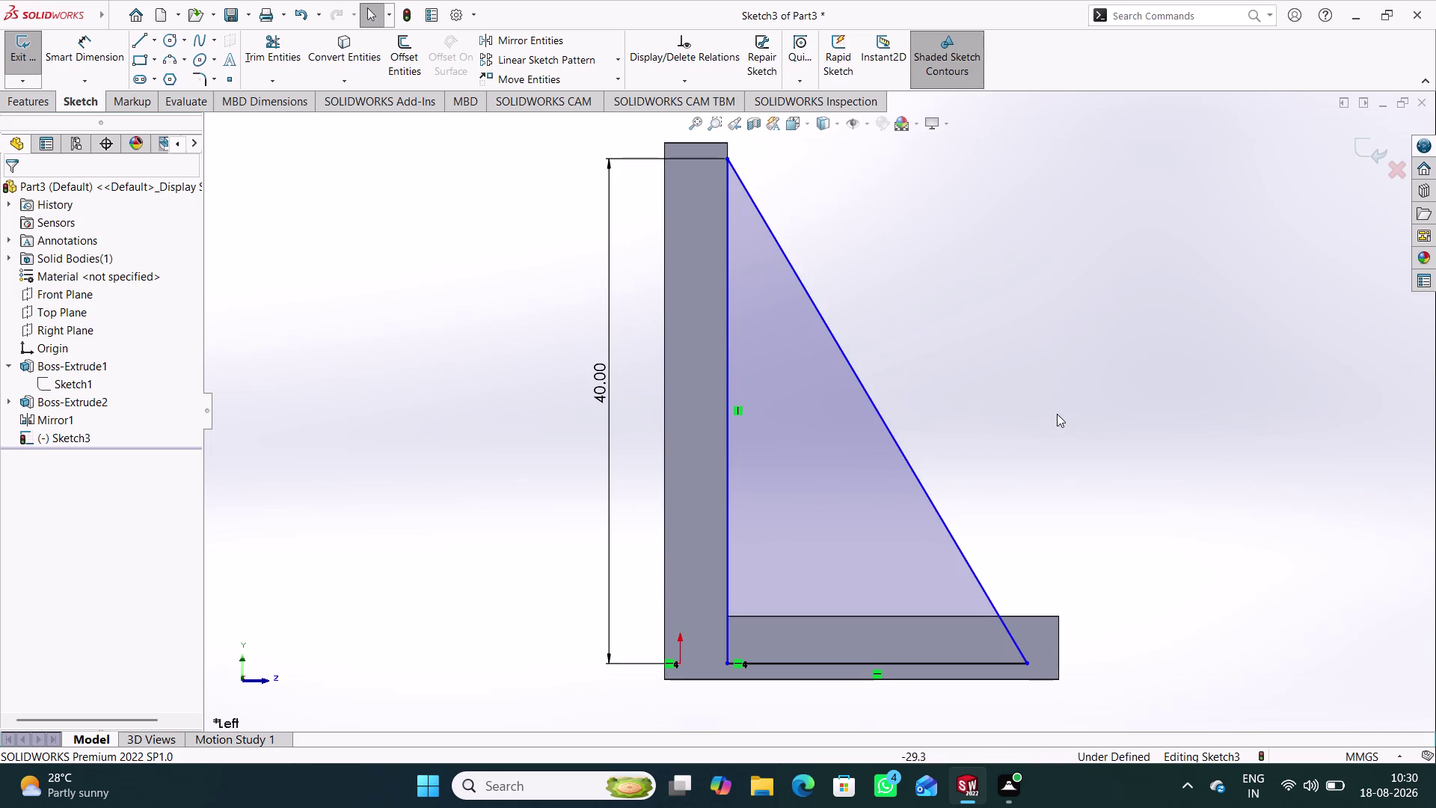
click(1057, 413)
click(725, 660)
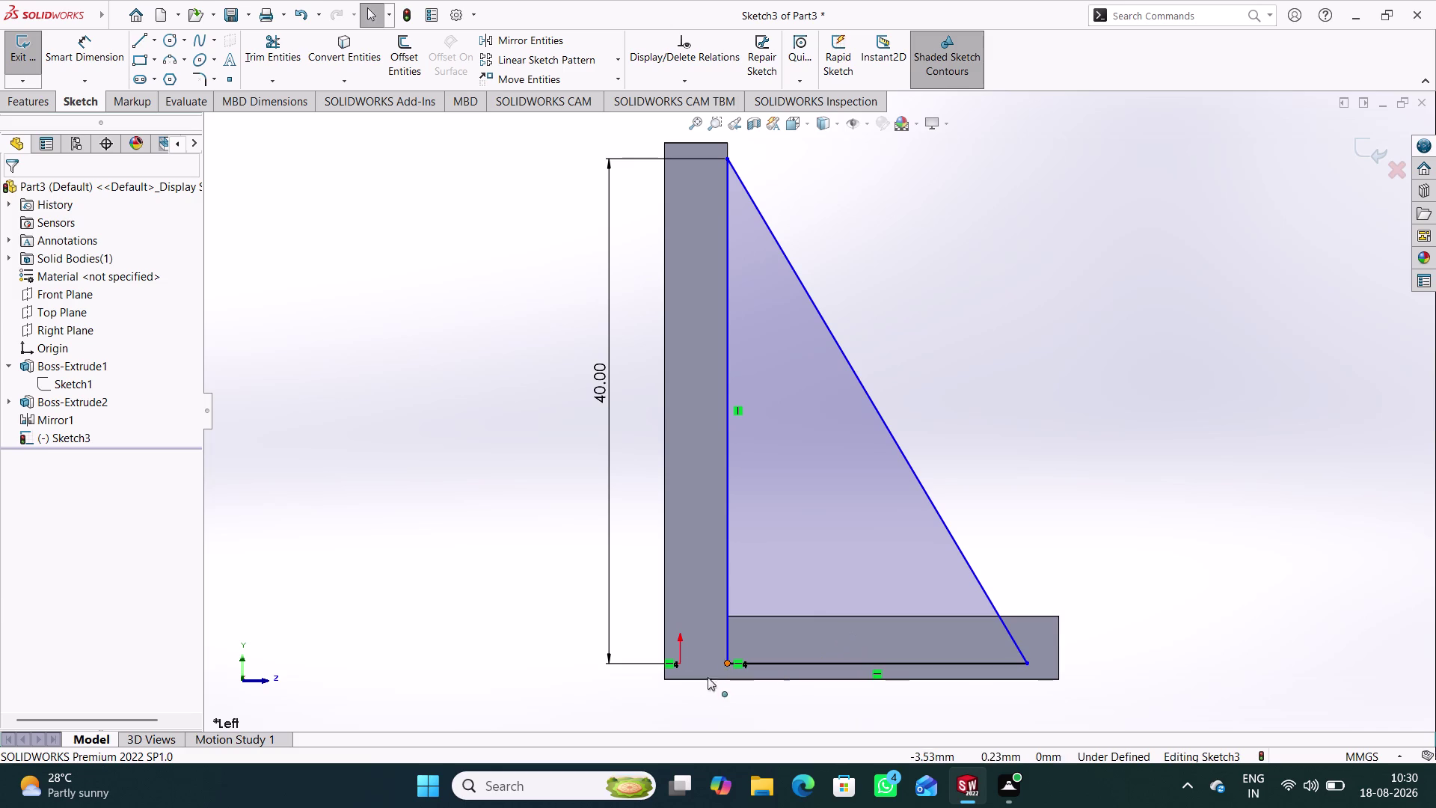
click(682, 660)
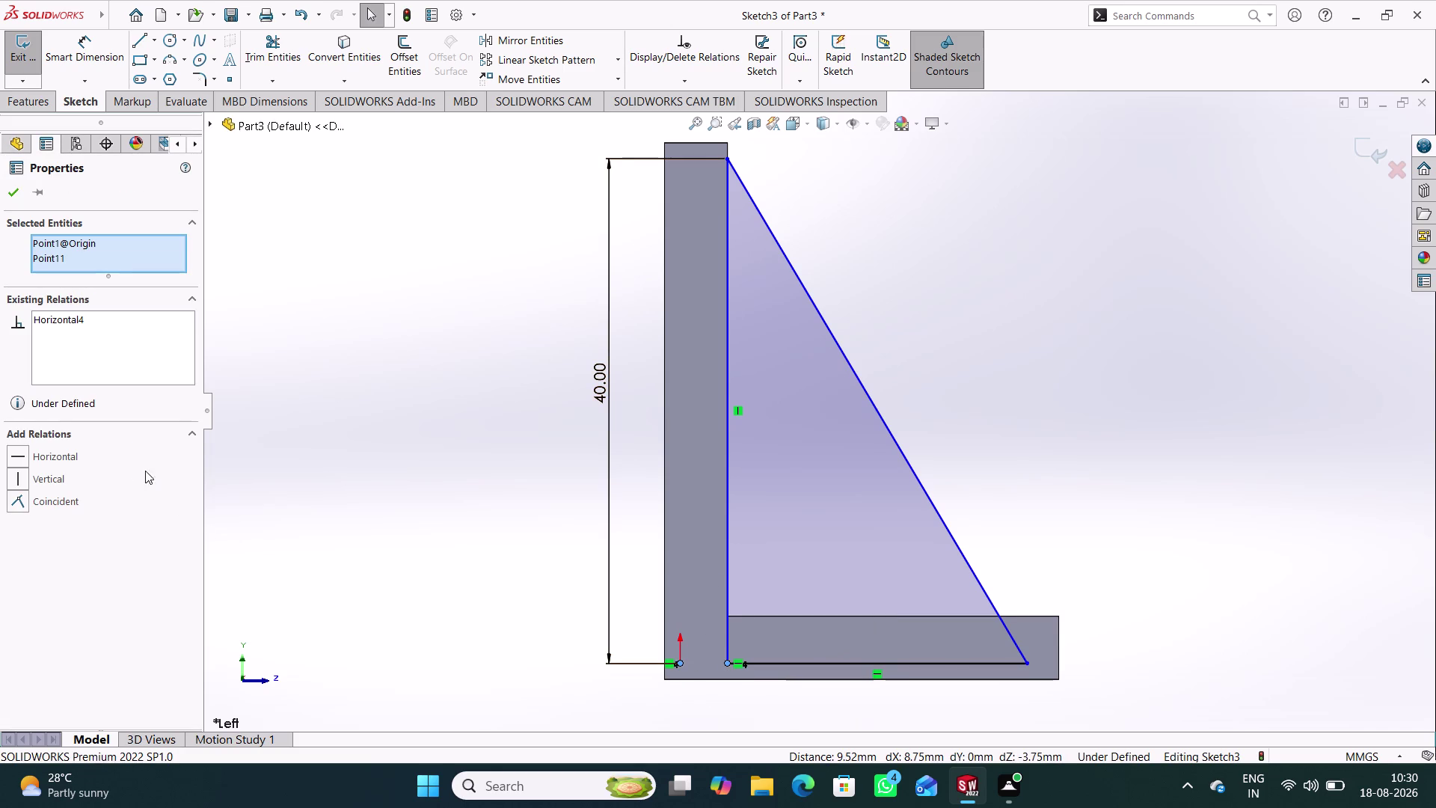
click(71, 499)
click(452, 500)
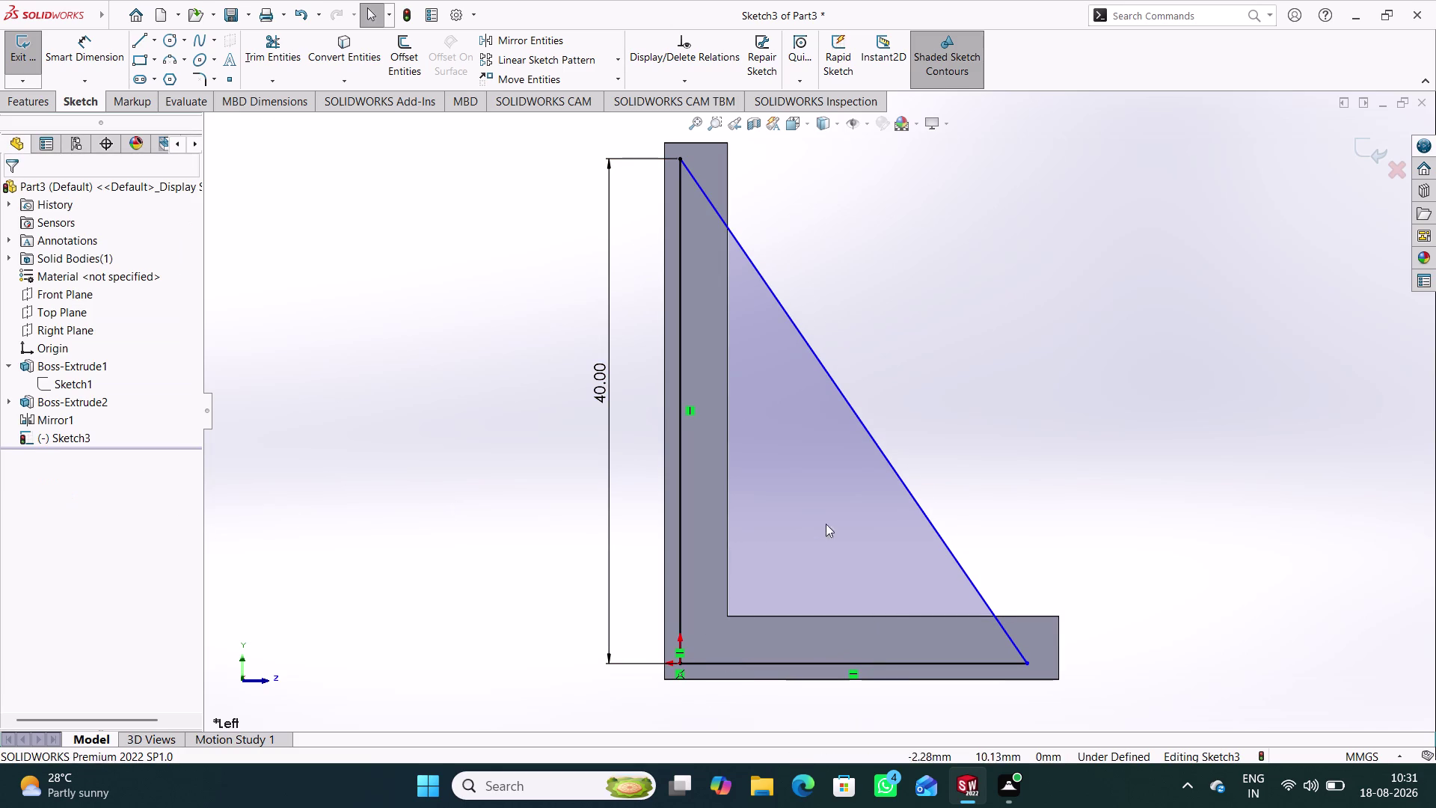
Dimension the gusset triangle's base to 27.50, exit the sketch and orbit to the 3D bracket.
right_drag(1073, 529, 1058, 310)
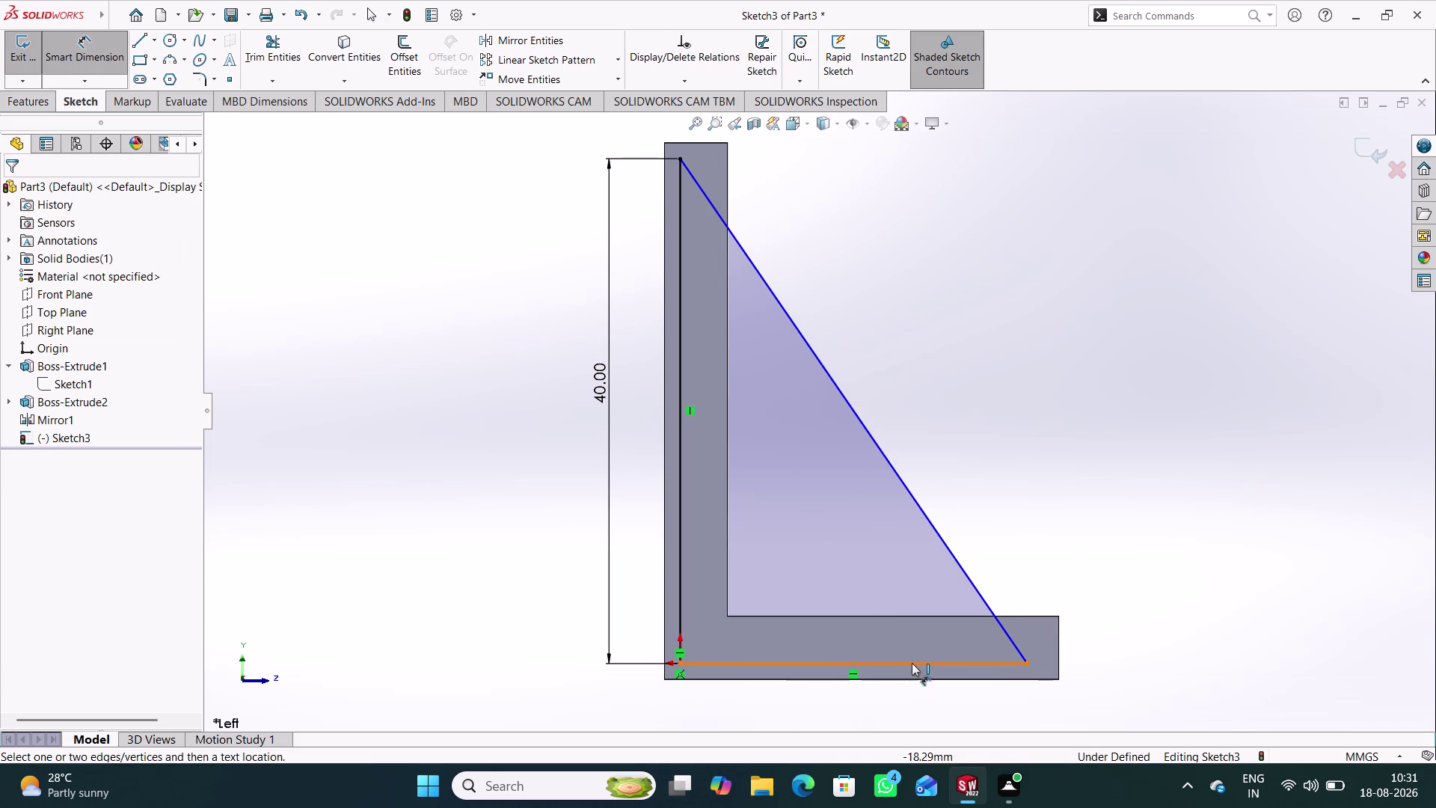
click(912, 663)
click(840, 721)
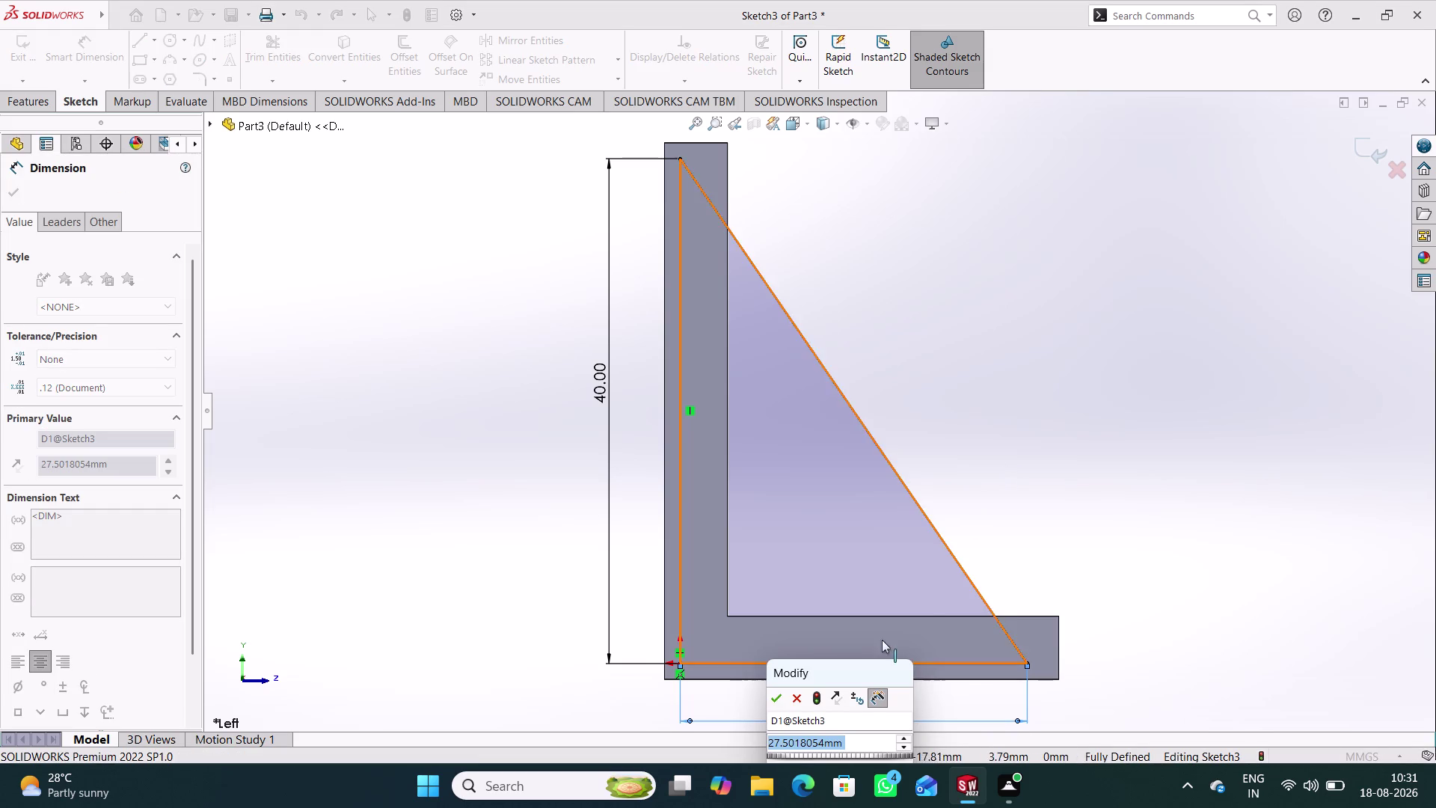
click(781, 697)
click(1050, 413)
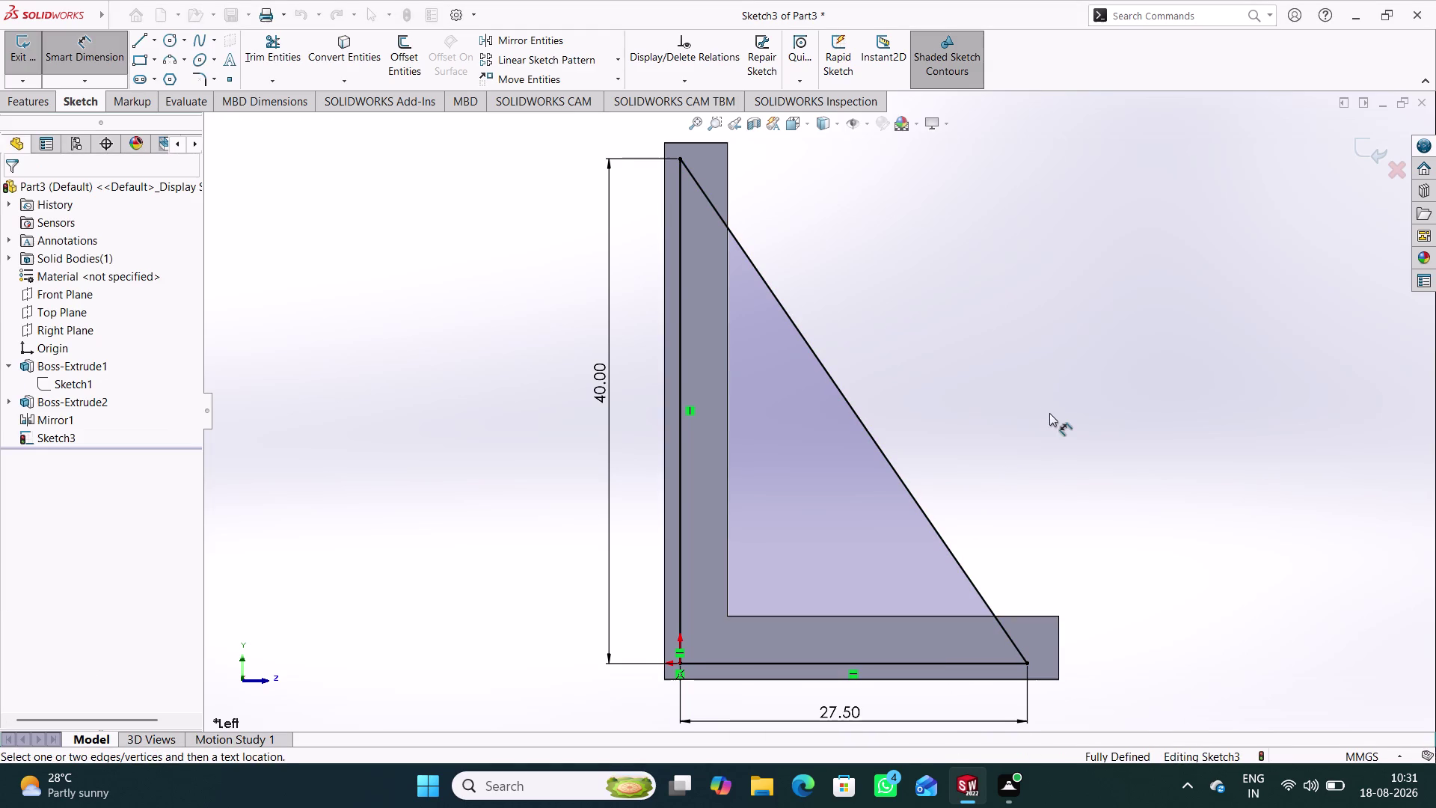
click(1363, 152)
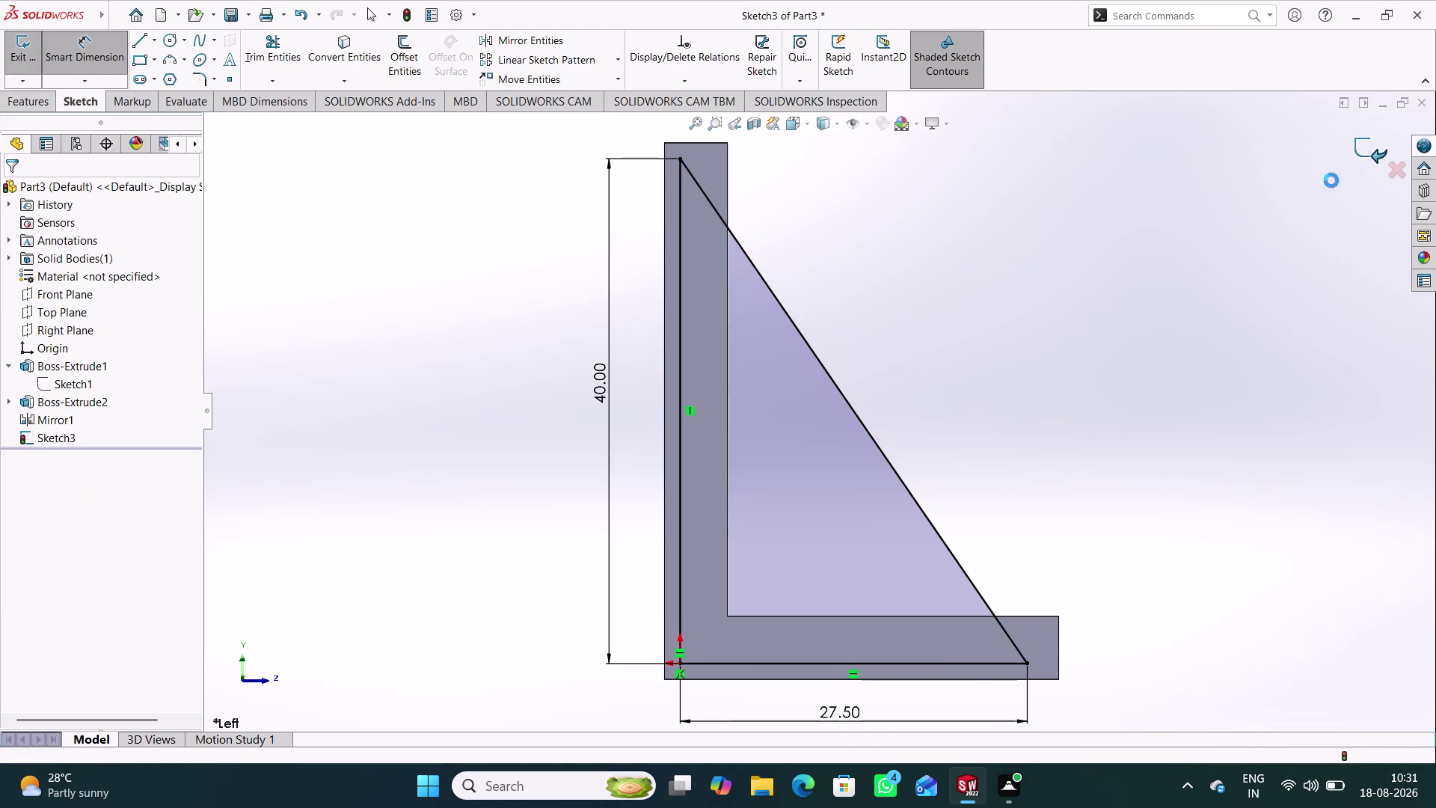
middle_drag(1124, 375, 993, 398)
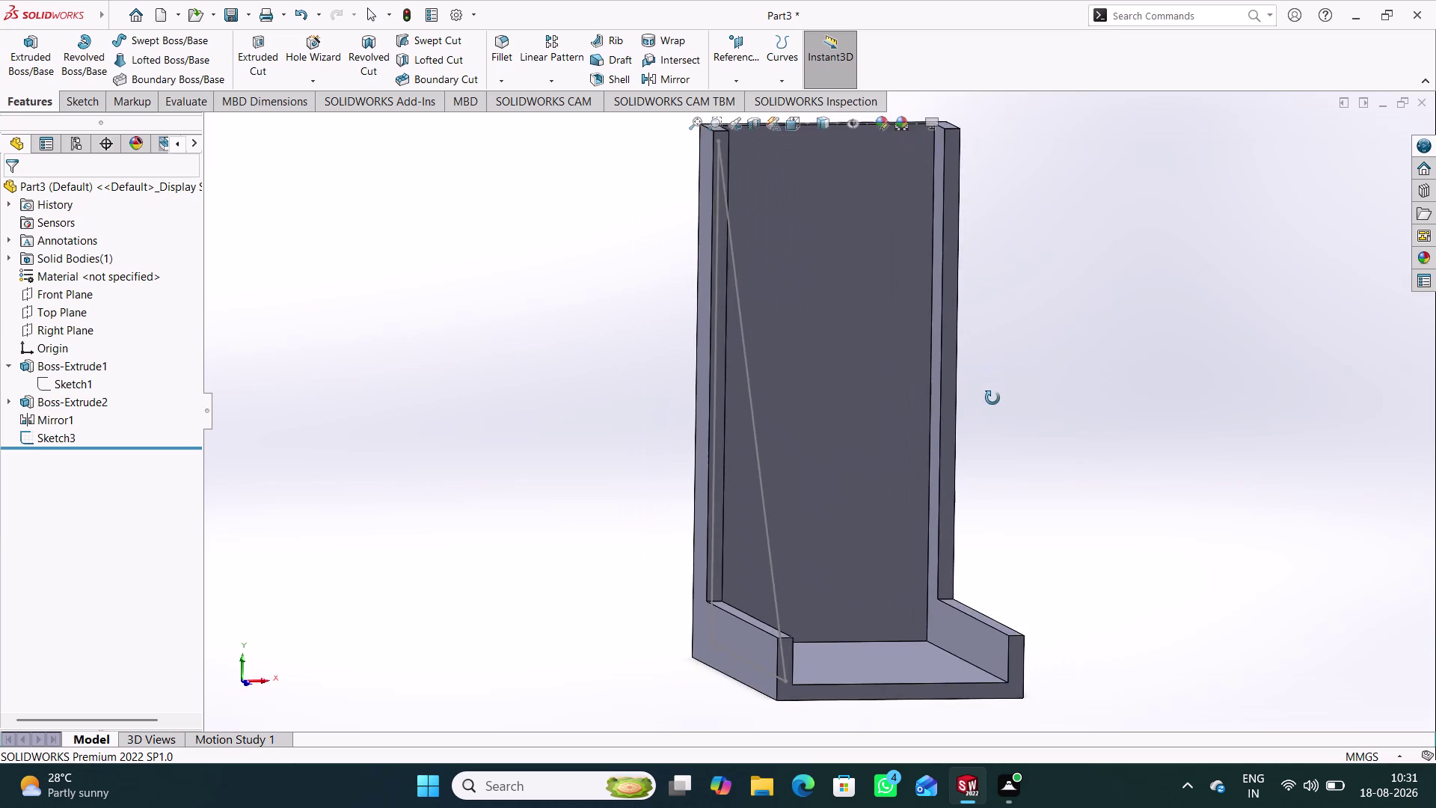
middle_drag(993, 398, 957, 407)
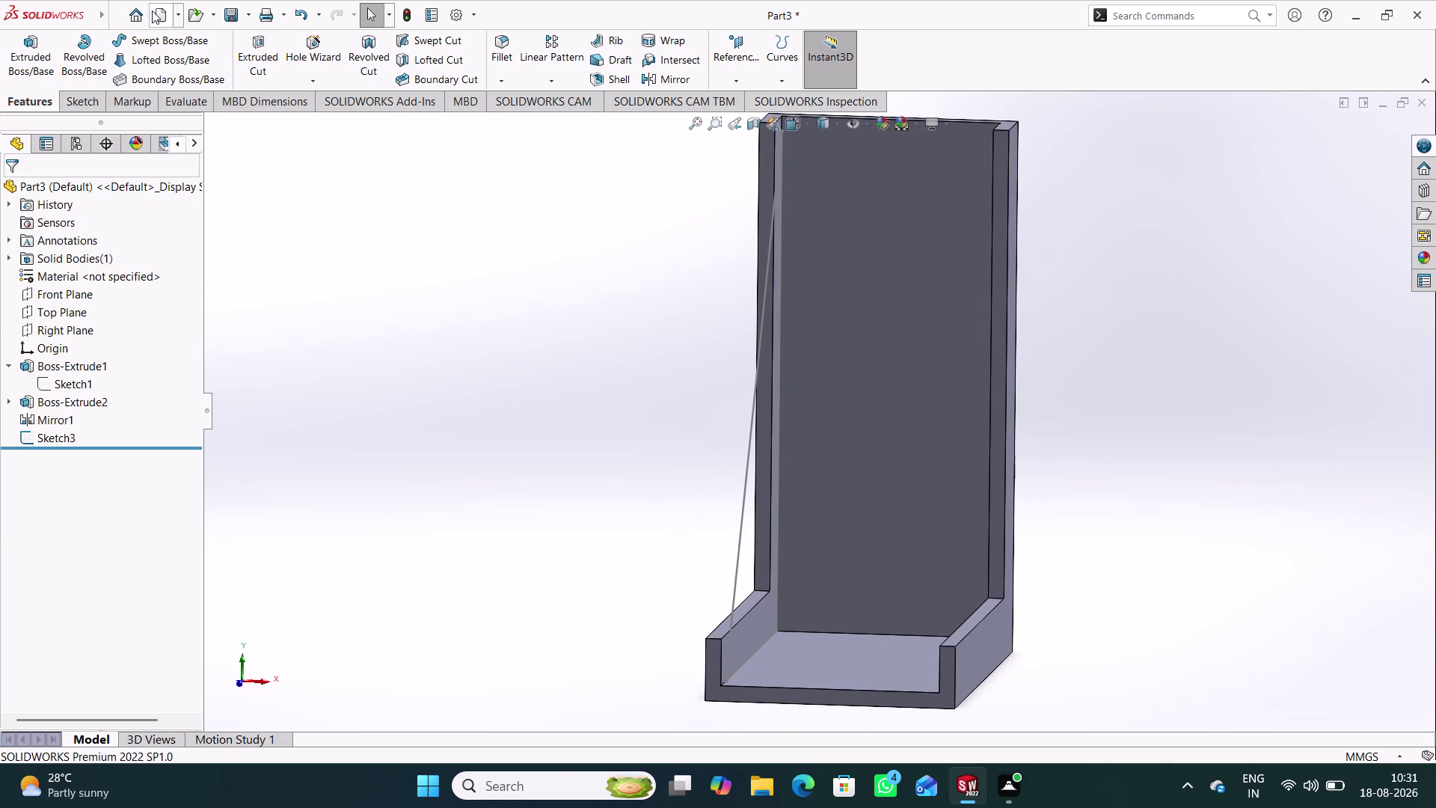
Discard the unfinished Sketch4 and review the gusset Sketch3 face-on.
click(36, 59)
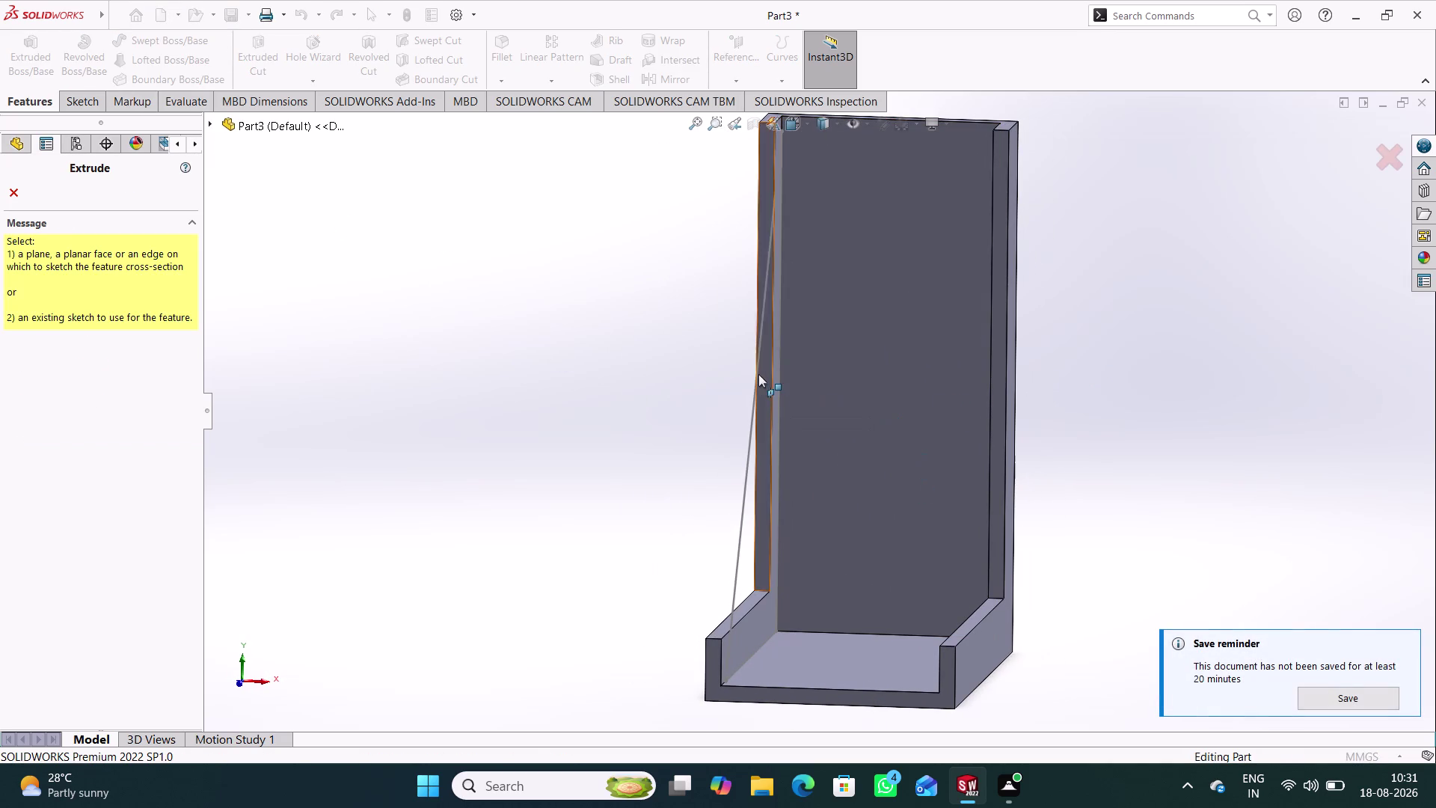
click(757, 372)
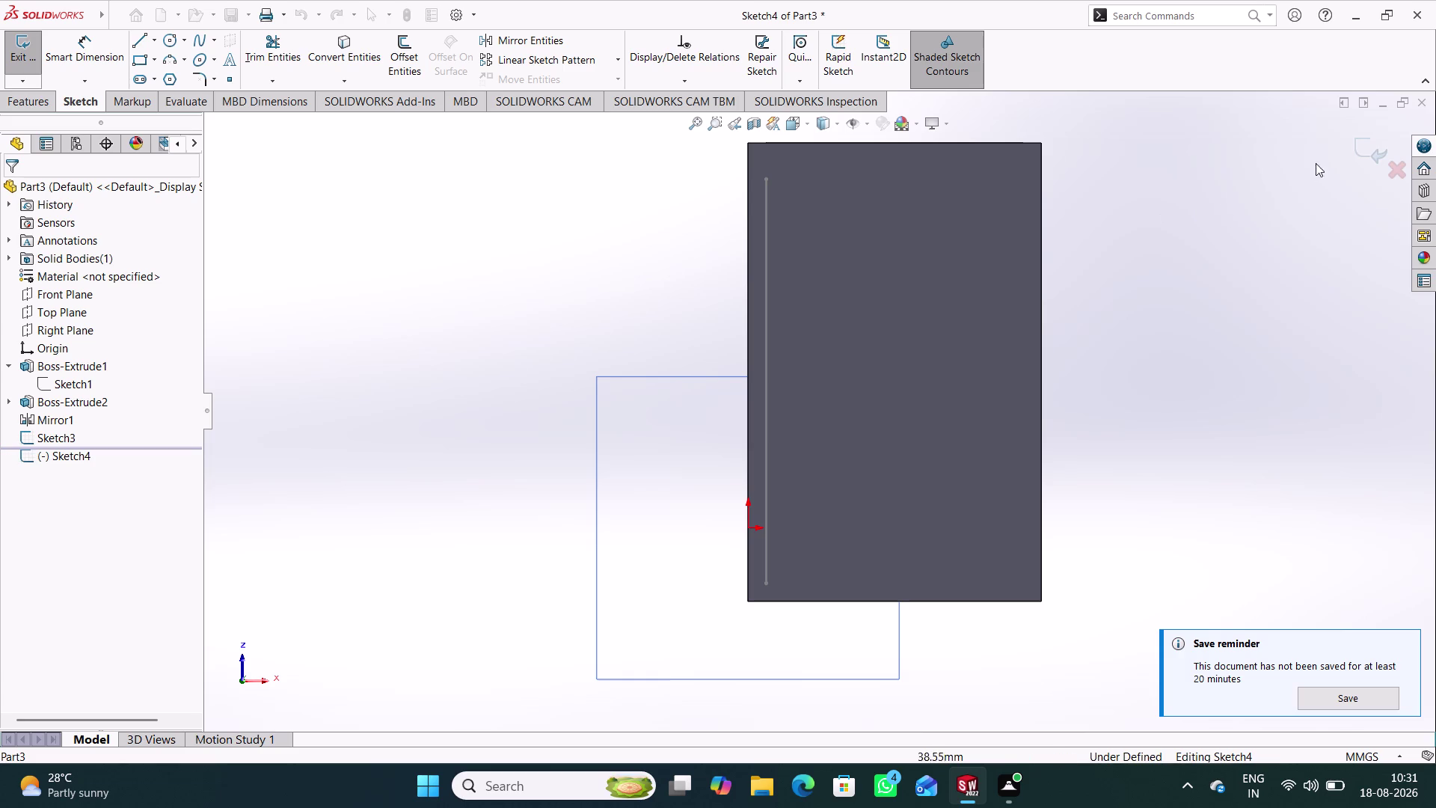
click(1358, 155)
middle_drag(662, 223, 628, 397)
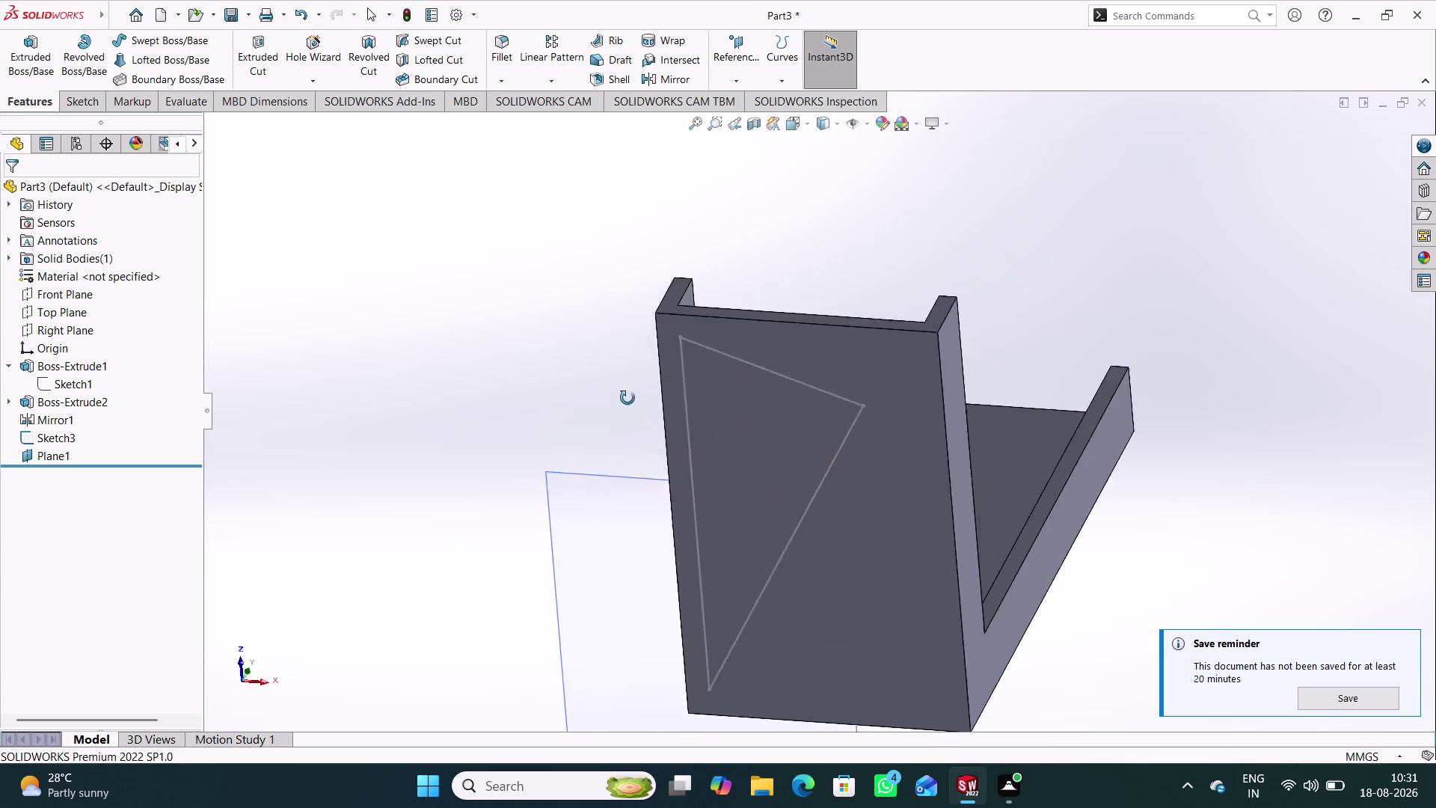
middle_drag(628, 397, 672, 608)
key(ctrl+z)
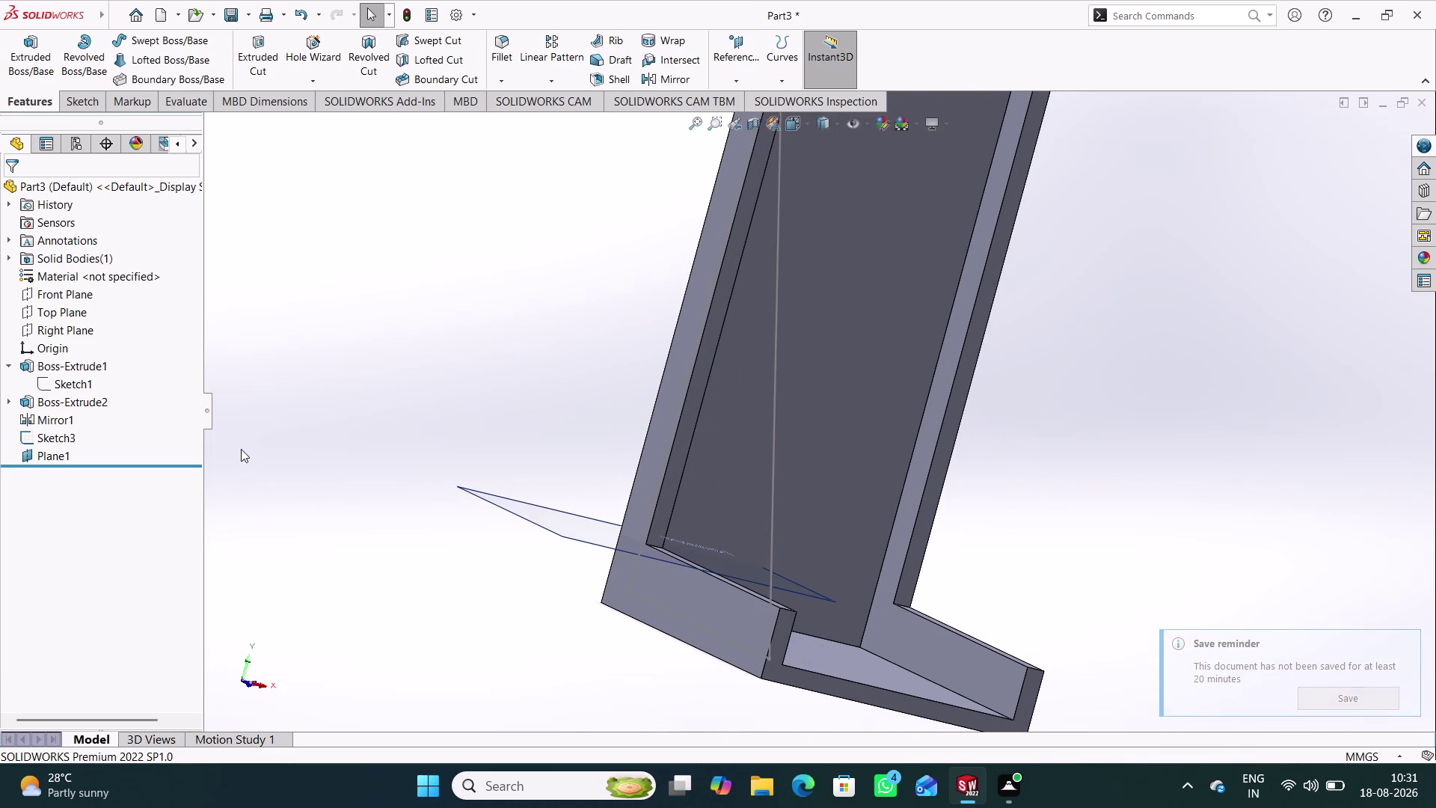
key(ctrl+z)
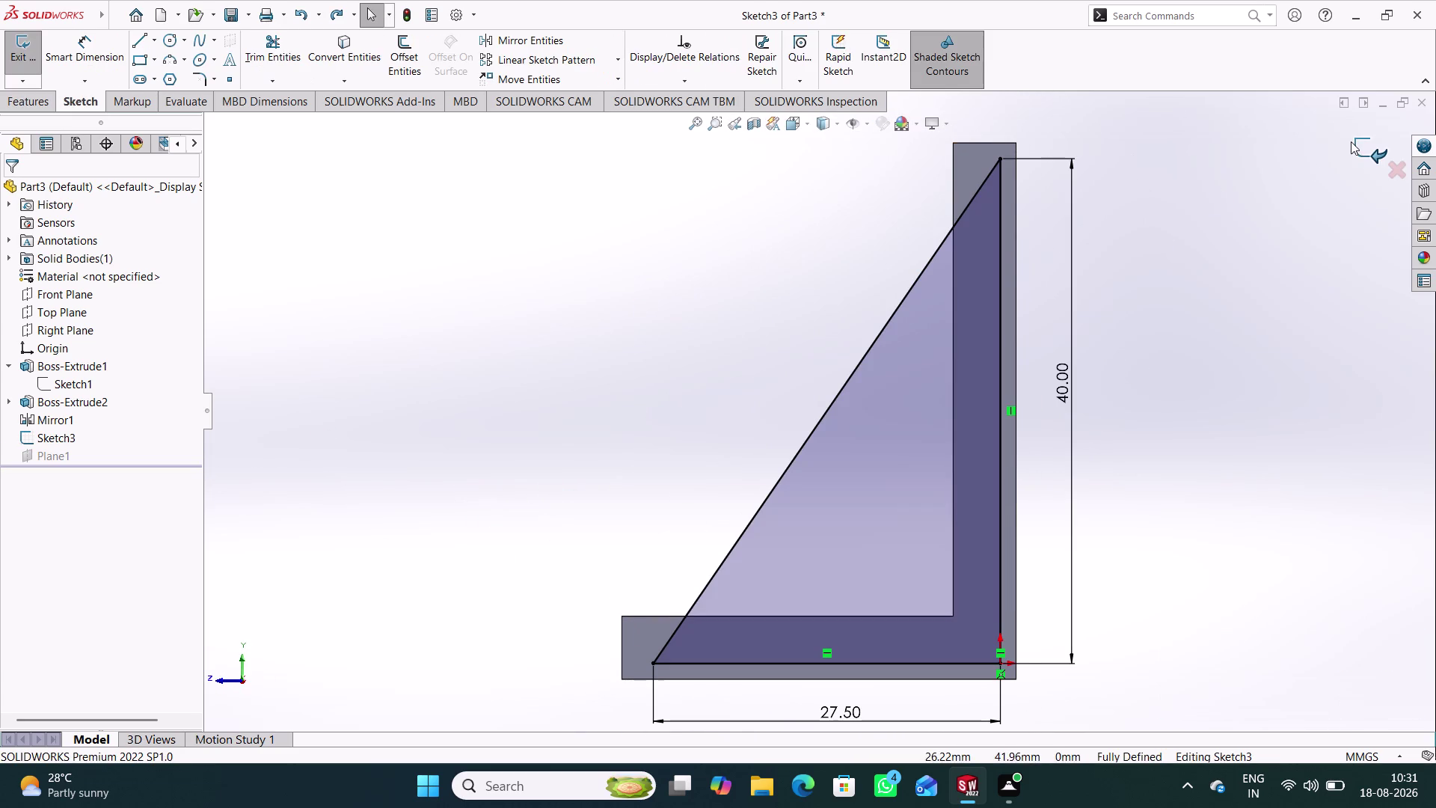
click(1351, 141)
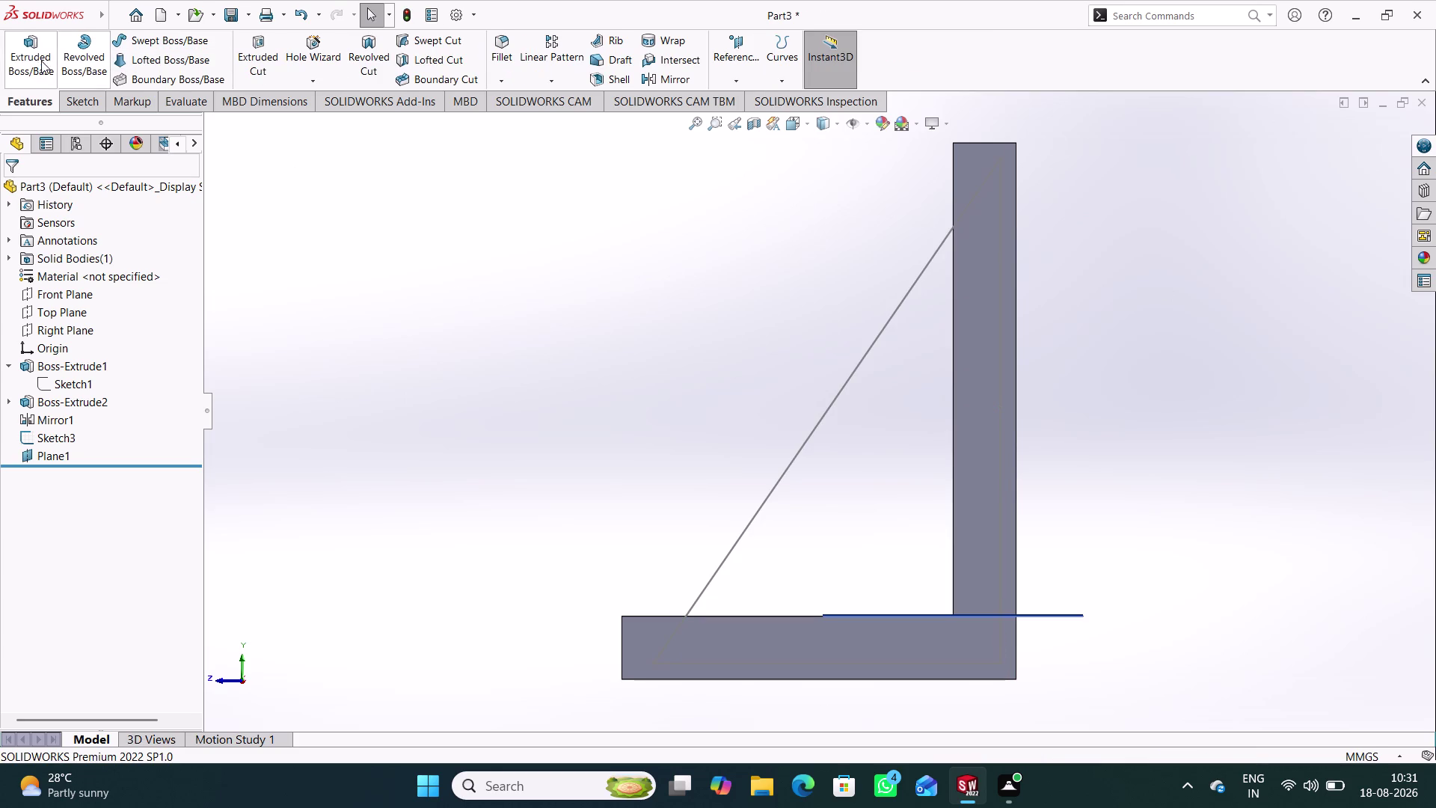
Extrude the triangular Sketch3 as a blind 1.25 mm boss to form Boss-Extrude3.
click(38, 62)
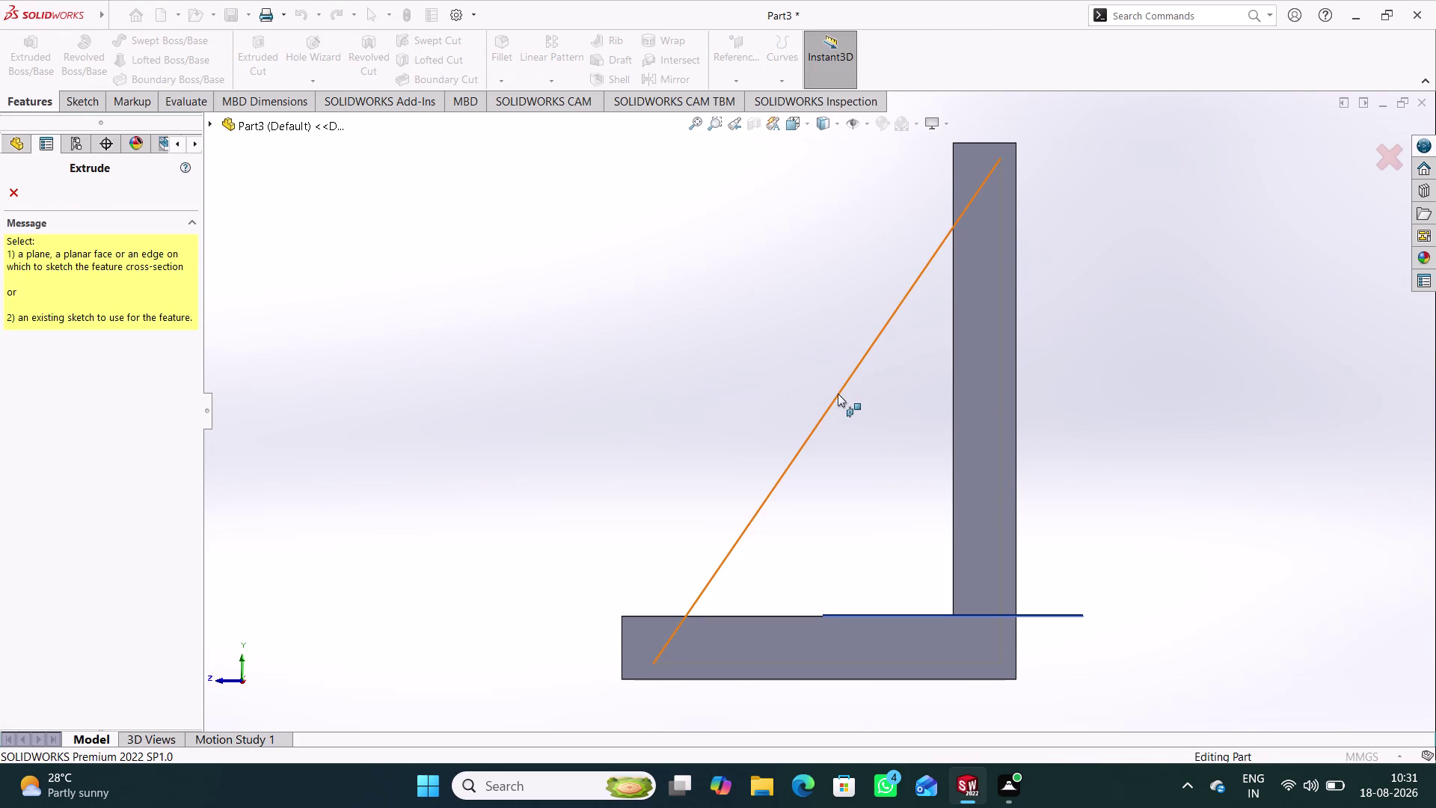
click(837, 393)
middle_drag(762, 376, 798, 385)
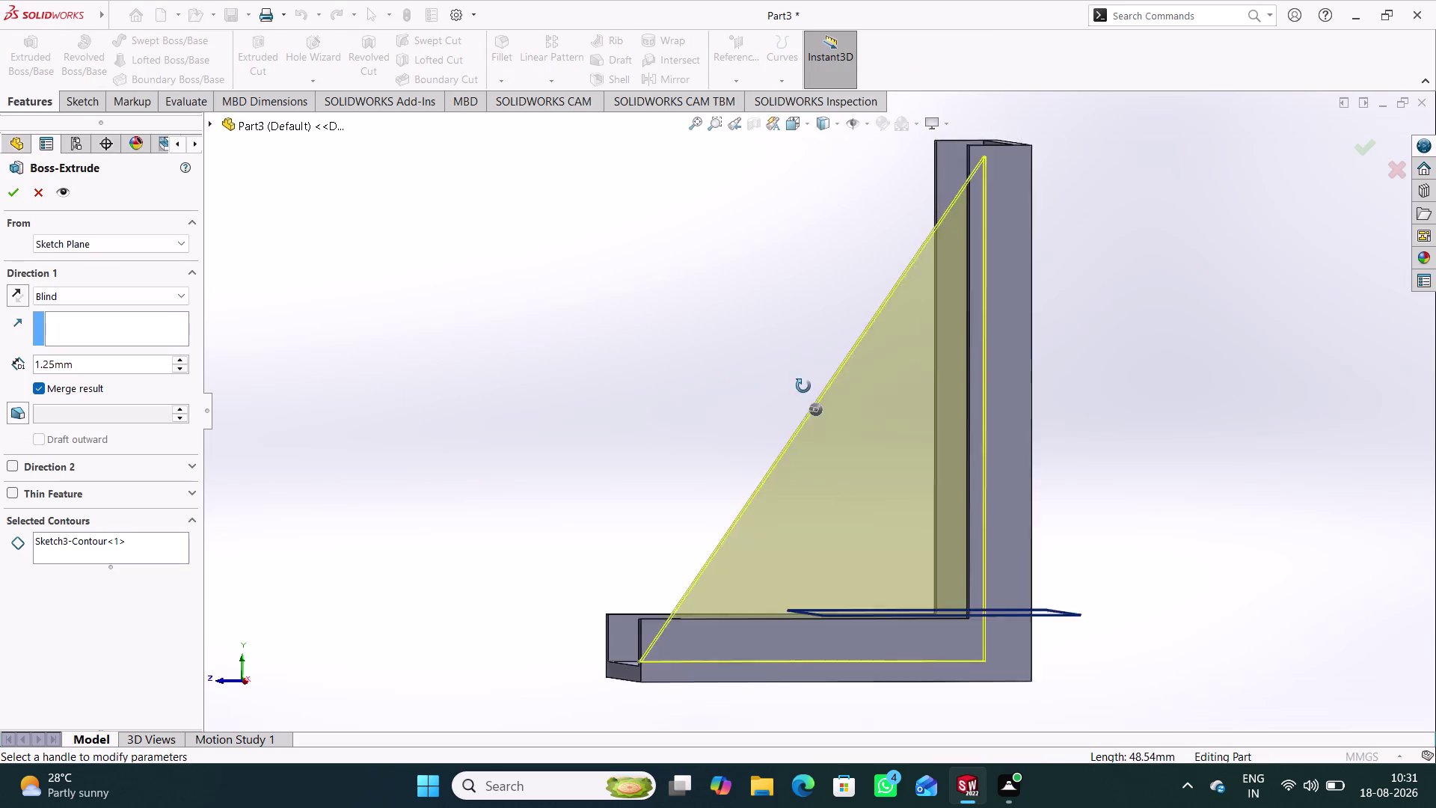
middle_drag(798, 385, 919, 417)
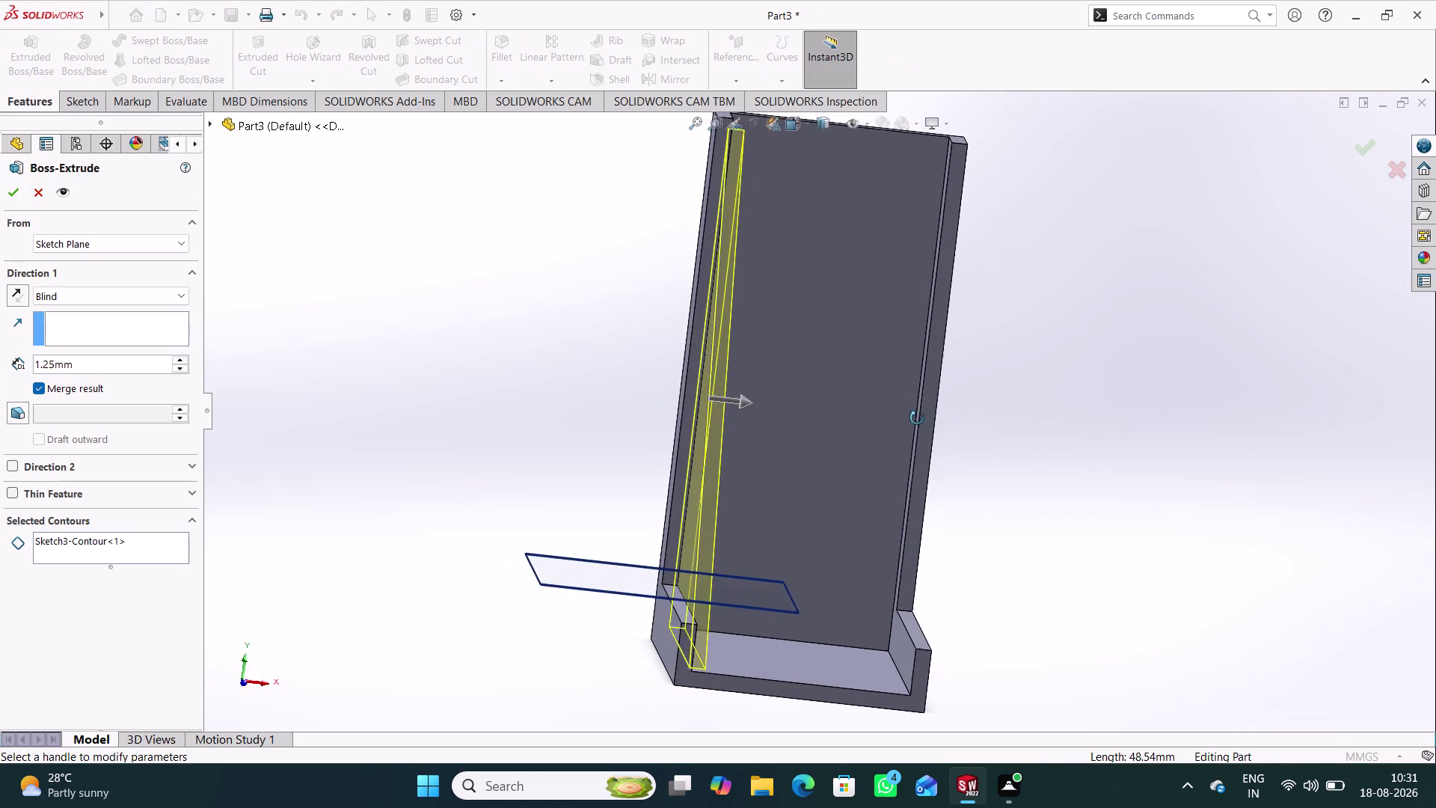
middle_drag(919, 417, 915, 419)
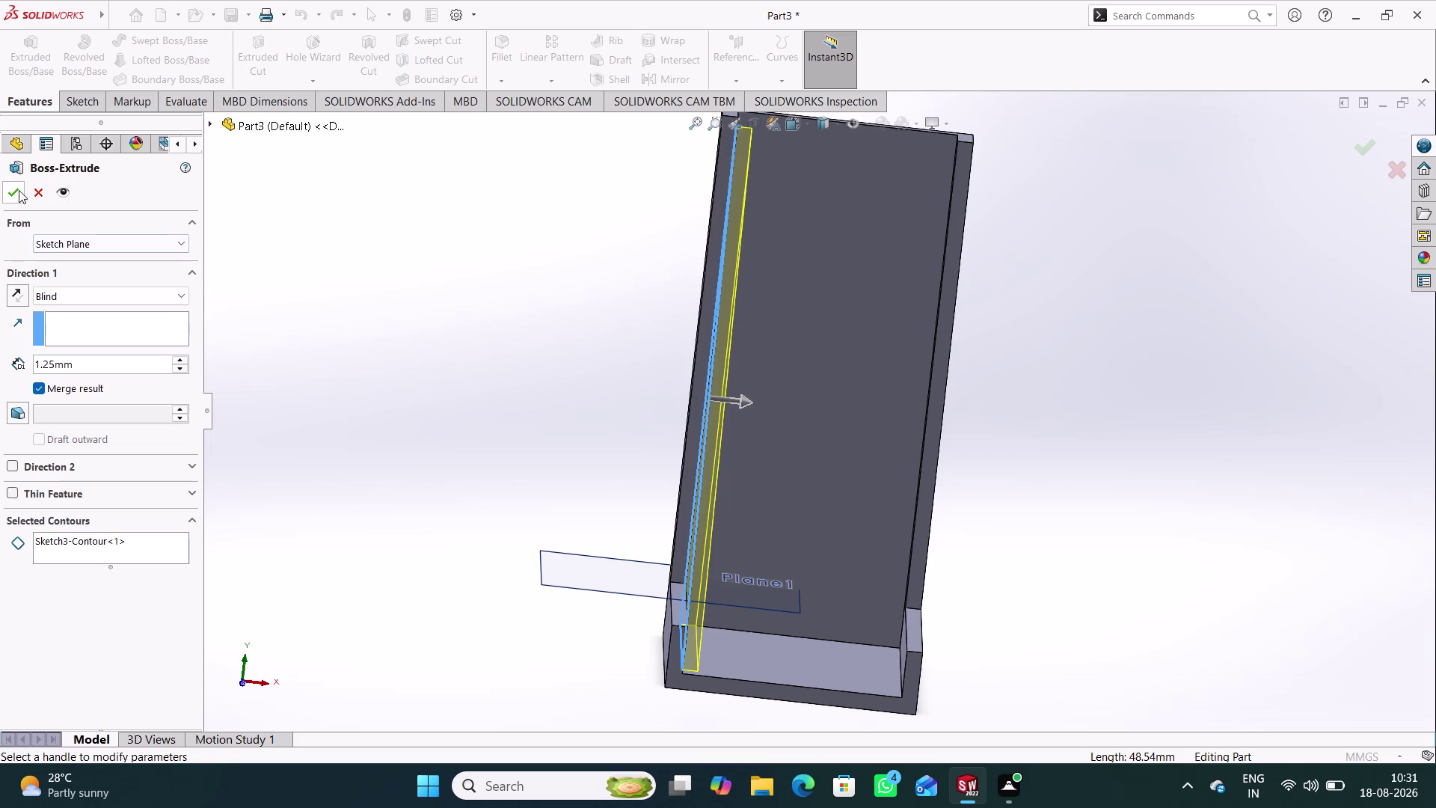
click(19, 190)
click(503, 407)
middle_drag(504, 411, 529, 494)
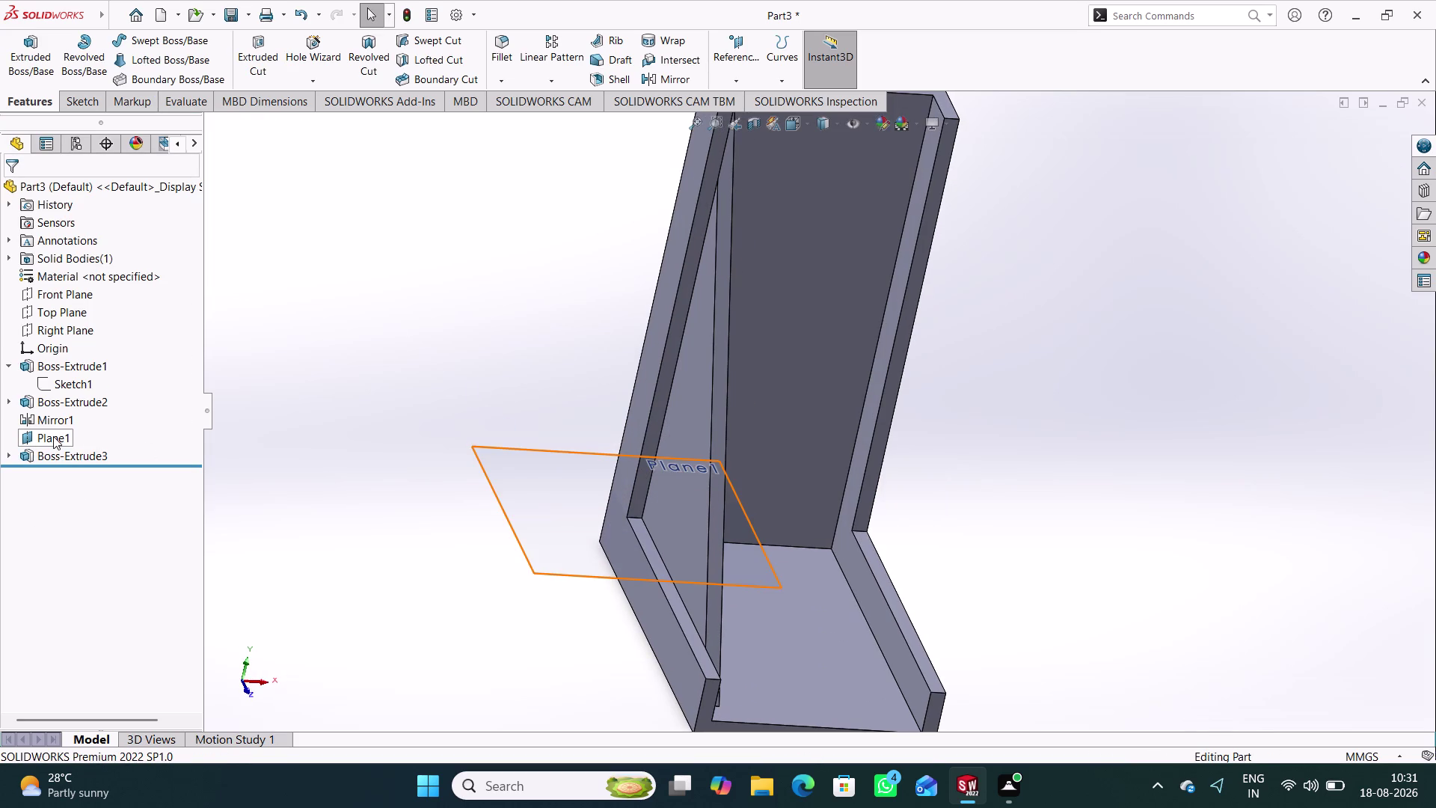
Delete Plane1 from the FeatureManager tree, confirm, and orbit to review the bracket.
right_click(53, 436)
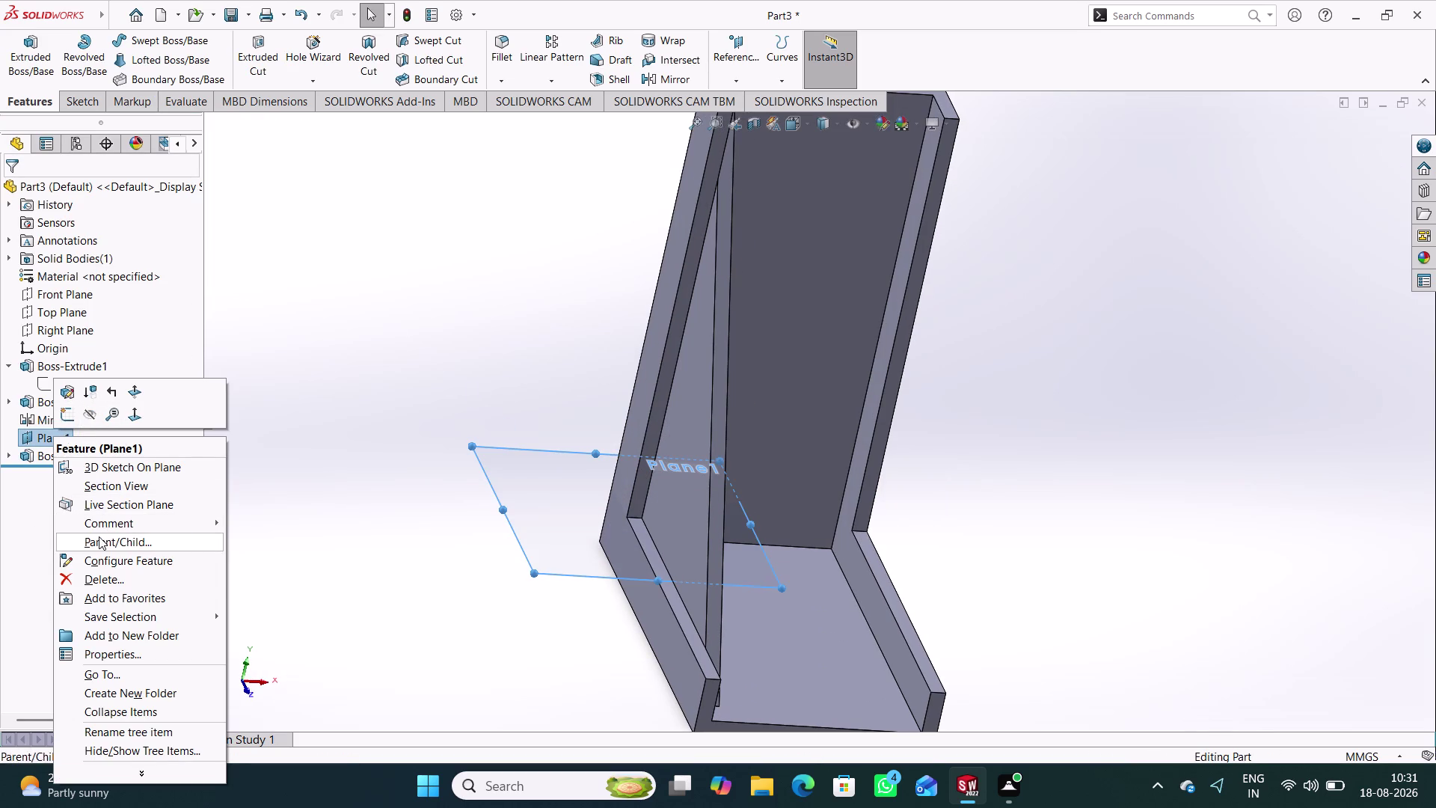
click(100, 577)
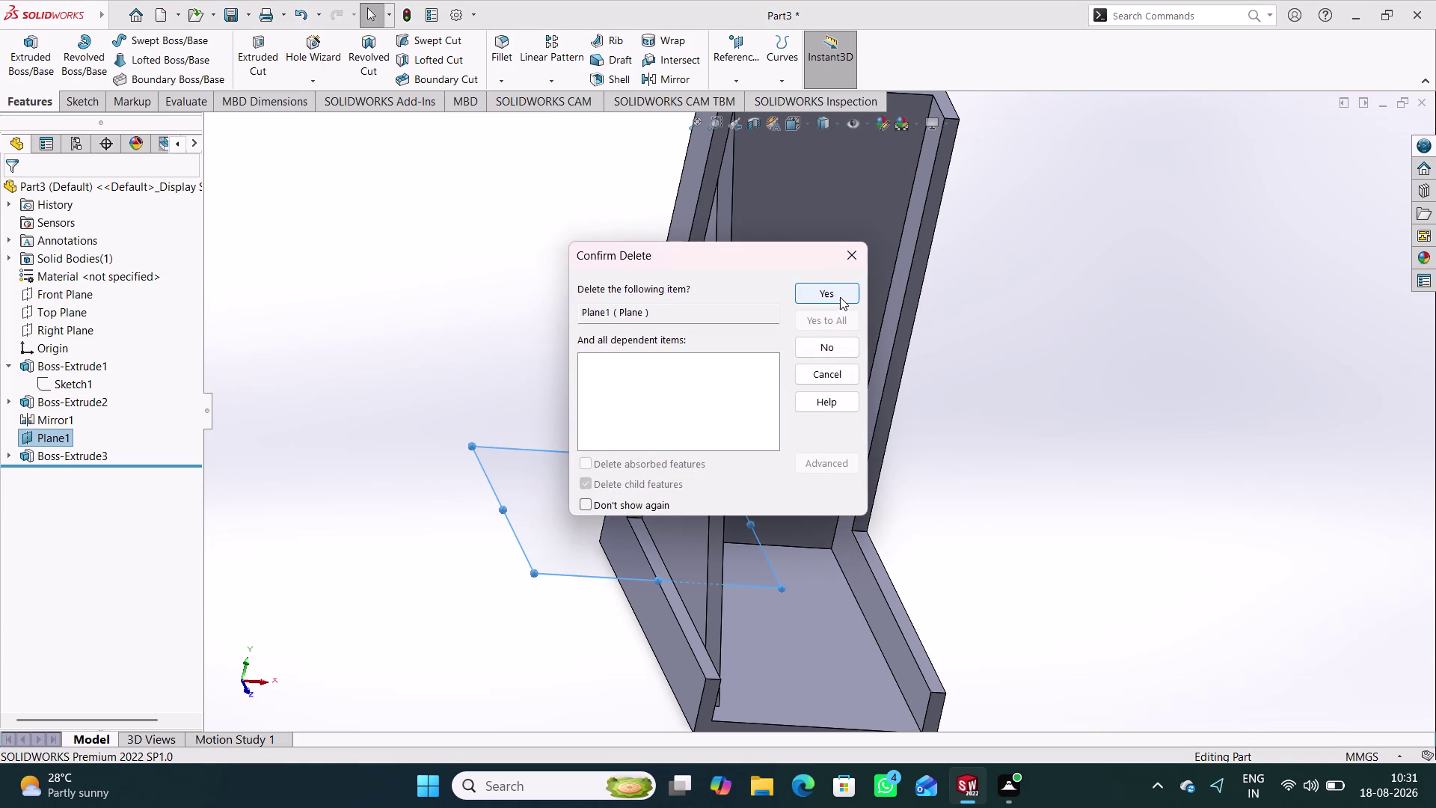
click(840, 297)
middle_drag(999, 446, 978, 421)
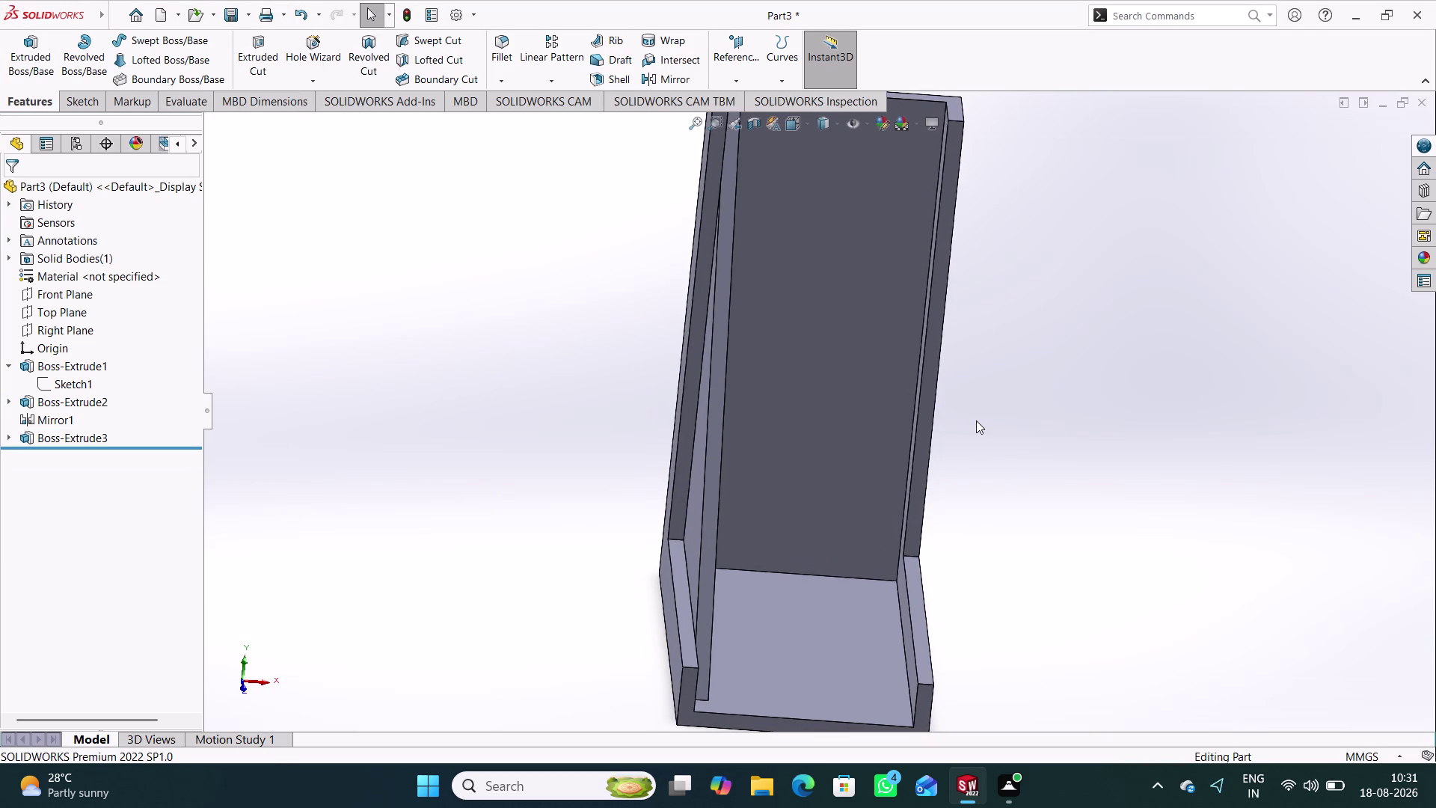
middle_drag(508, 420, 487, 388)
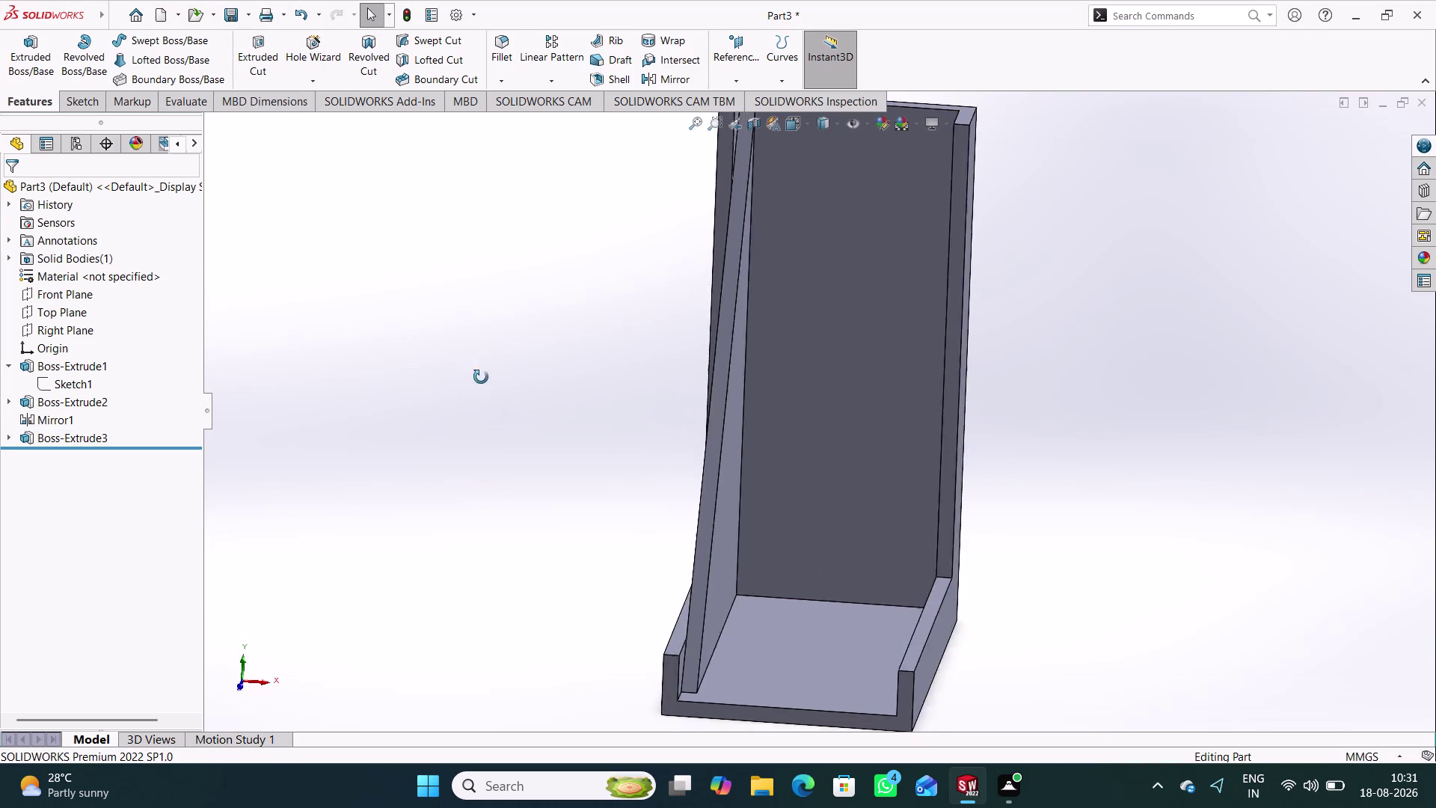
middle_drag(487, 388, 484, 395)
scroll(up, 3)
Set up a Mirror of the gusset Boss-Extrude3 about the Right Plane.
scroll(down, 3)
click(668, 431)
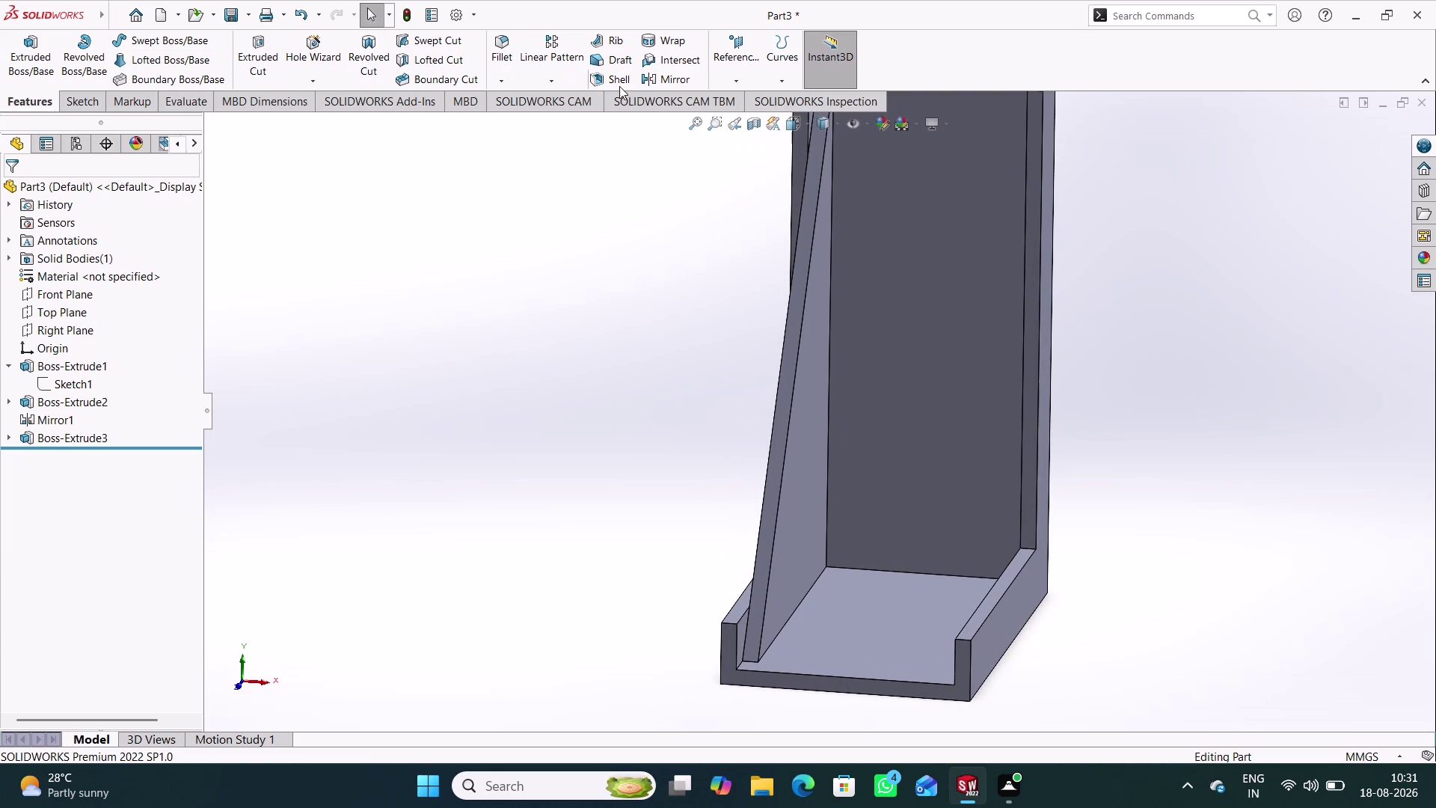
click(664, 78)
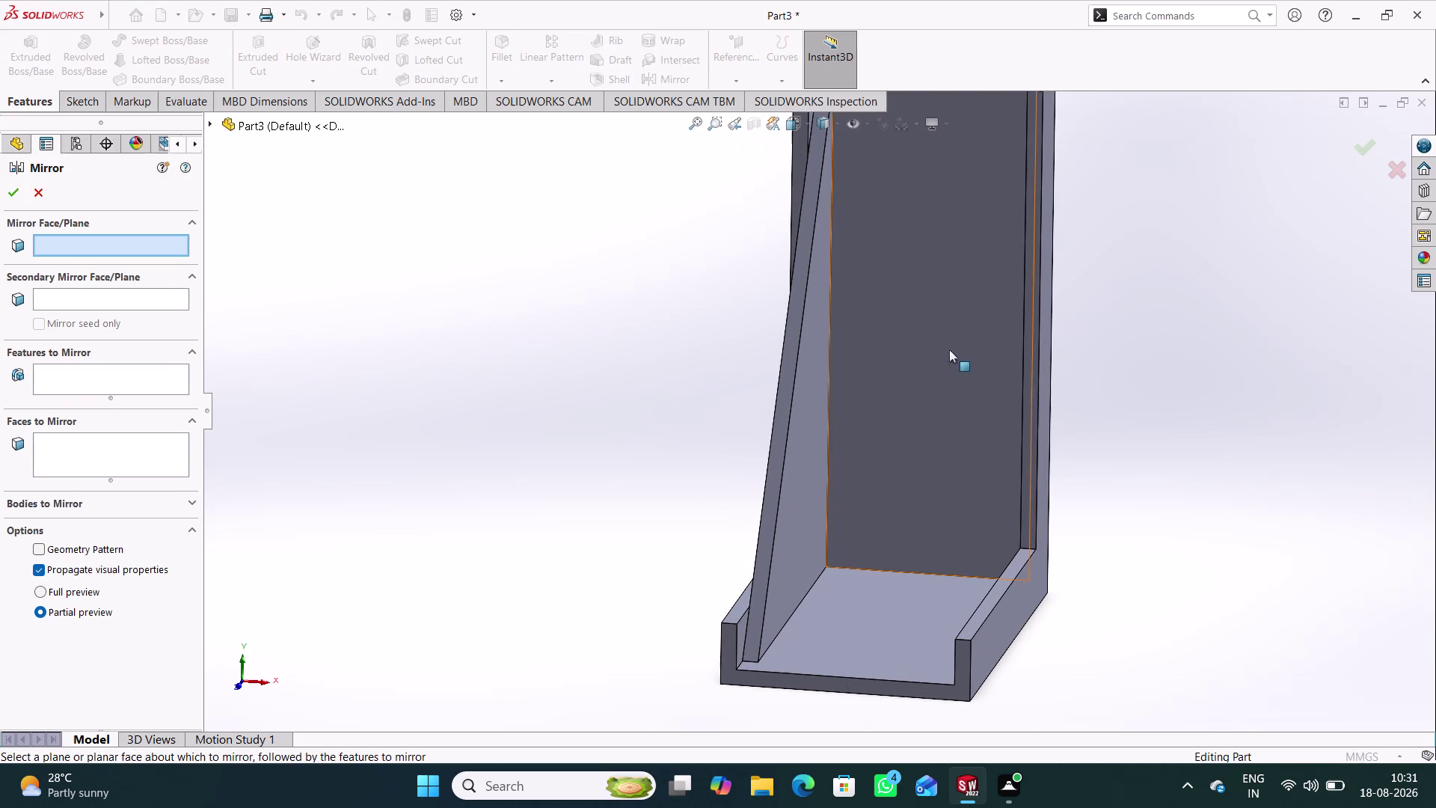
click(207, 120)
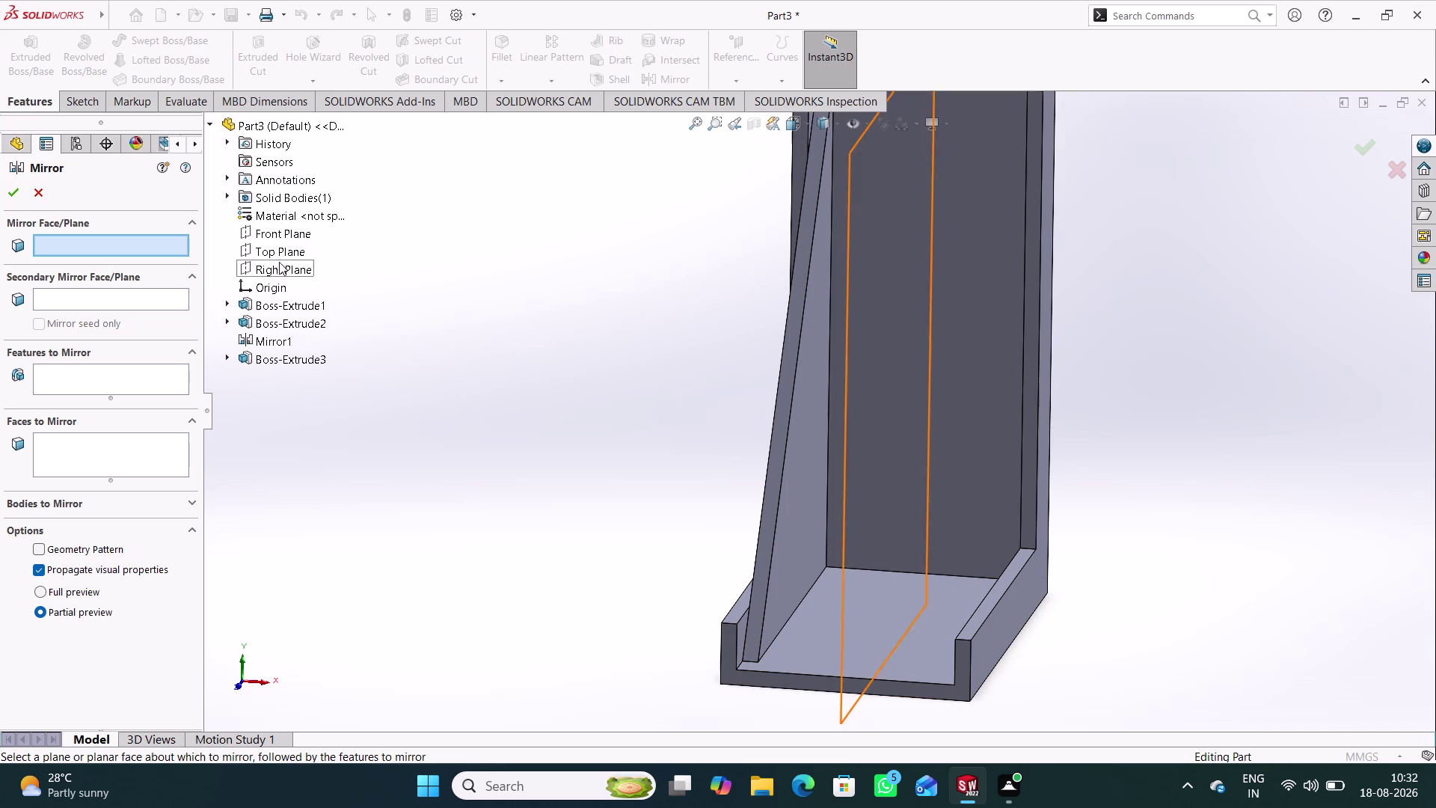
click(287, 269)
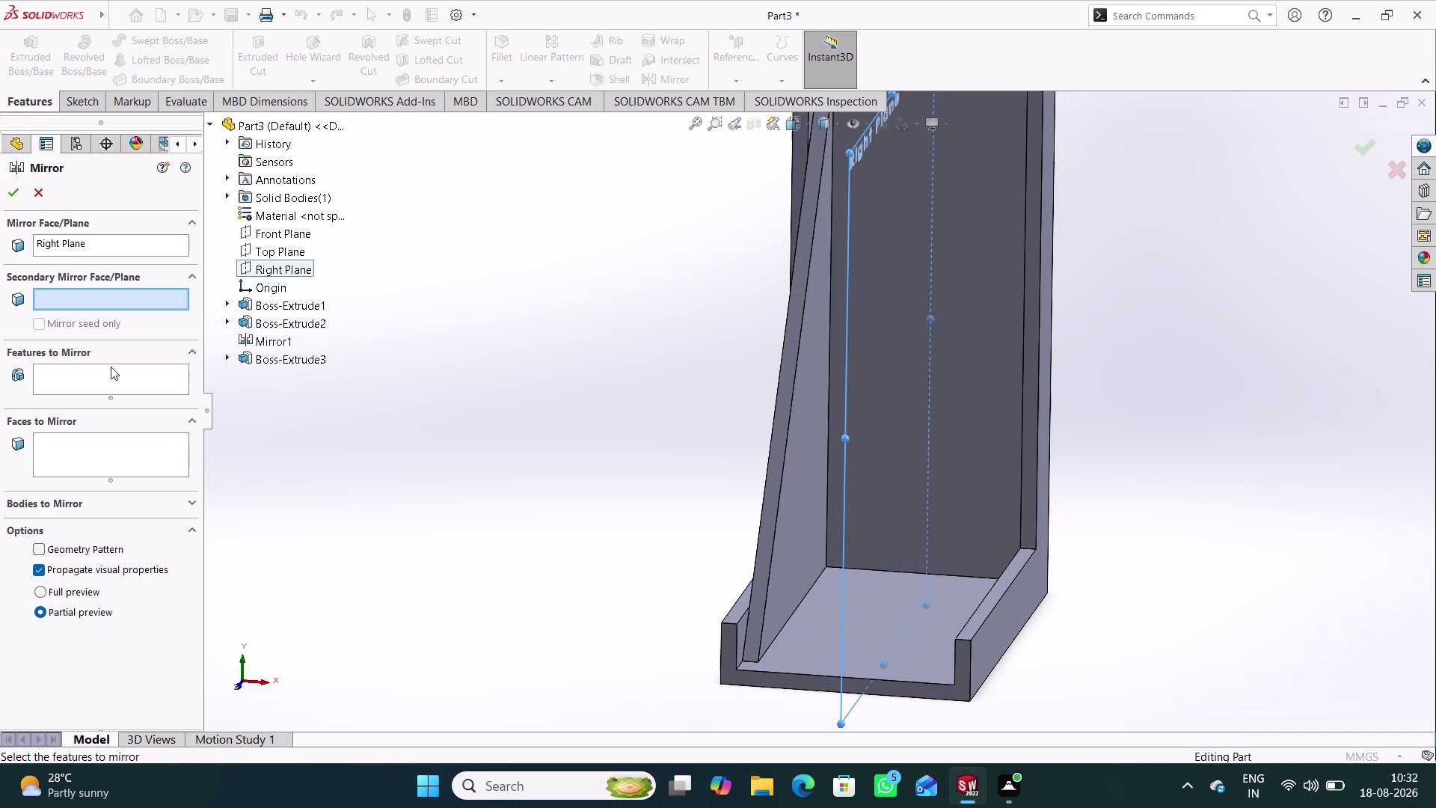
click(114, 378)
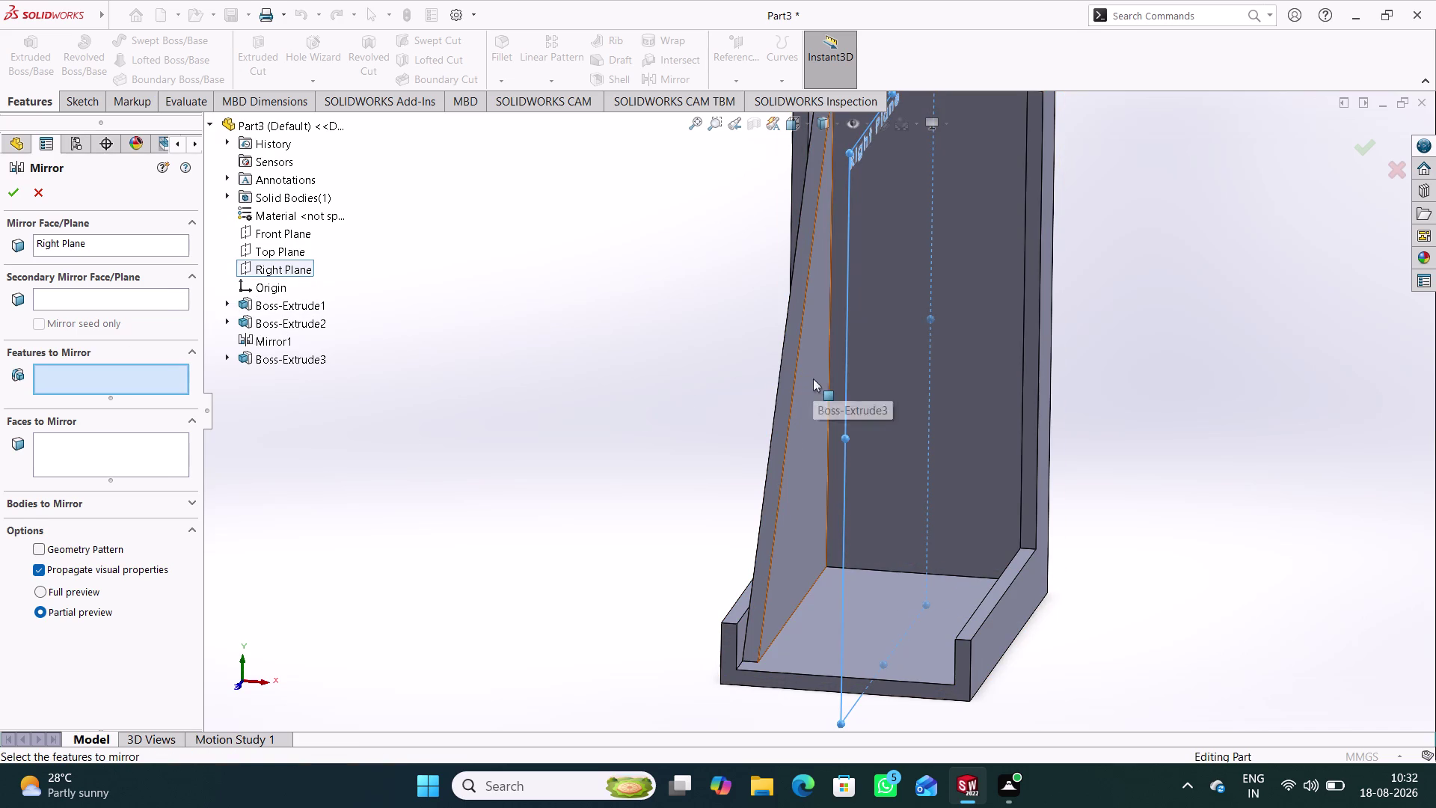
click(813, 379)
Accept Mirror2, check both gussets, and select the back wall's inner face.
middle_drag(510, 363, 526, 364)
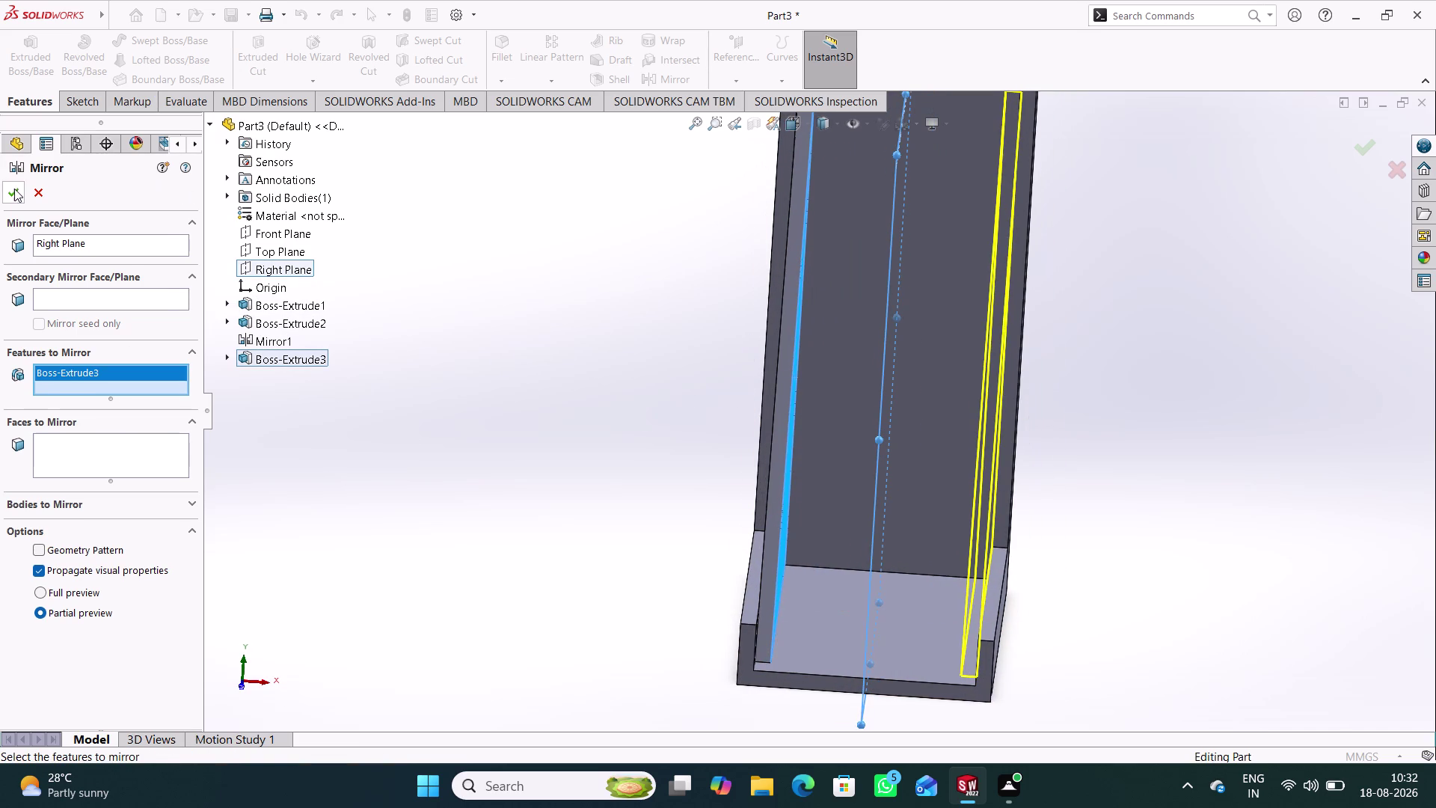
click(14, 188)
click(648, 371)
middle_drag(686, 342, 762, 313)
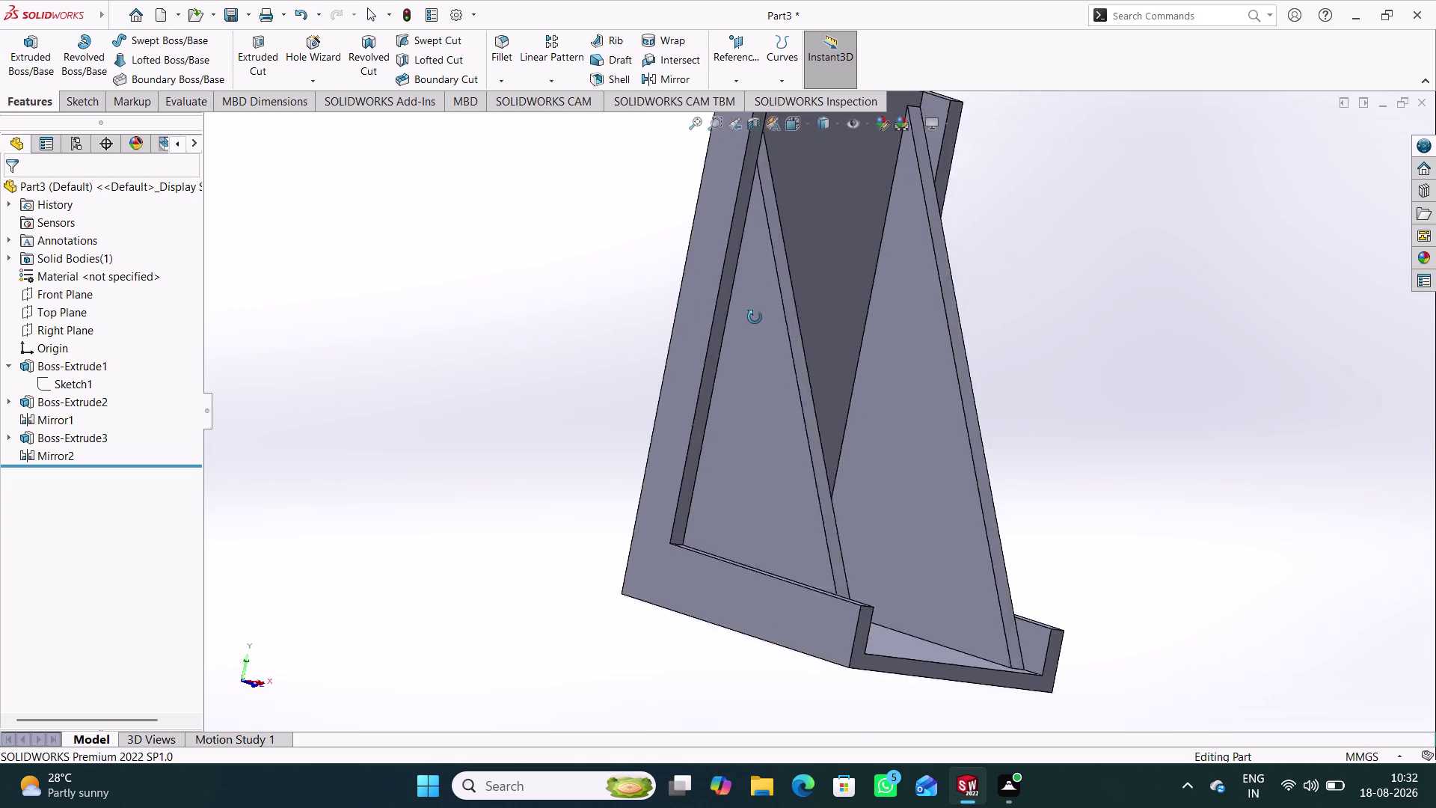
middle_drag(762, 313, 667, 317)
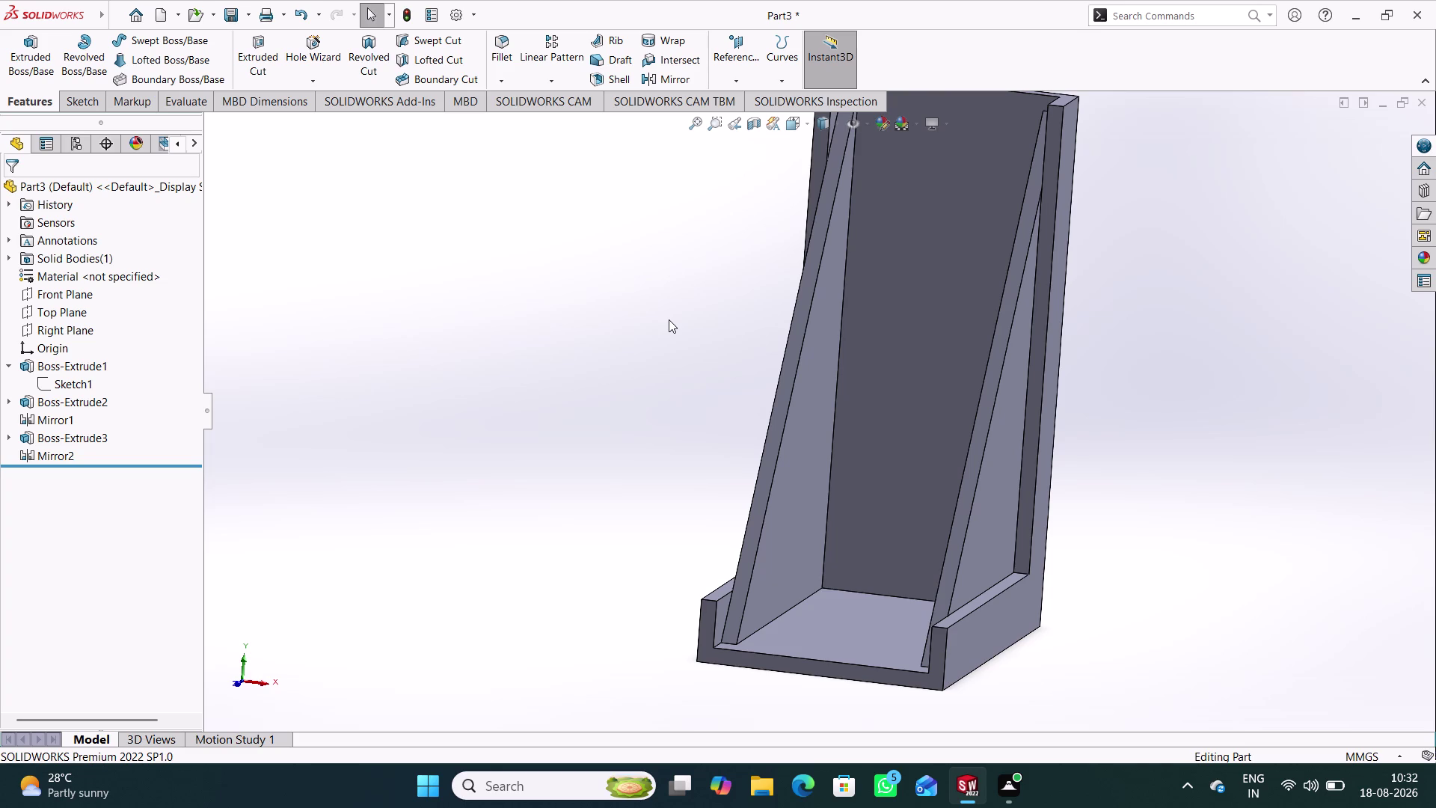
click(917, 276)
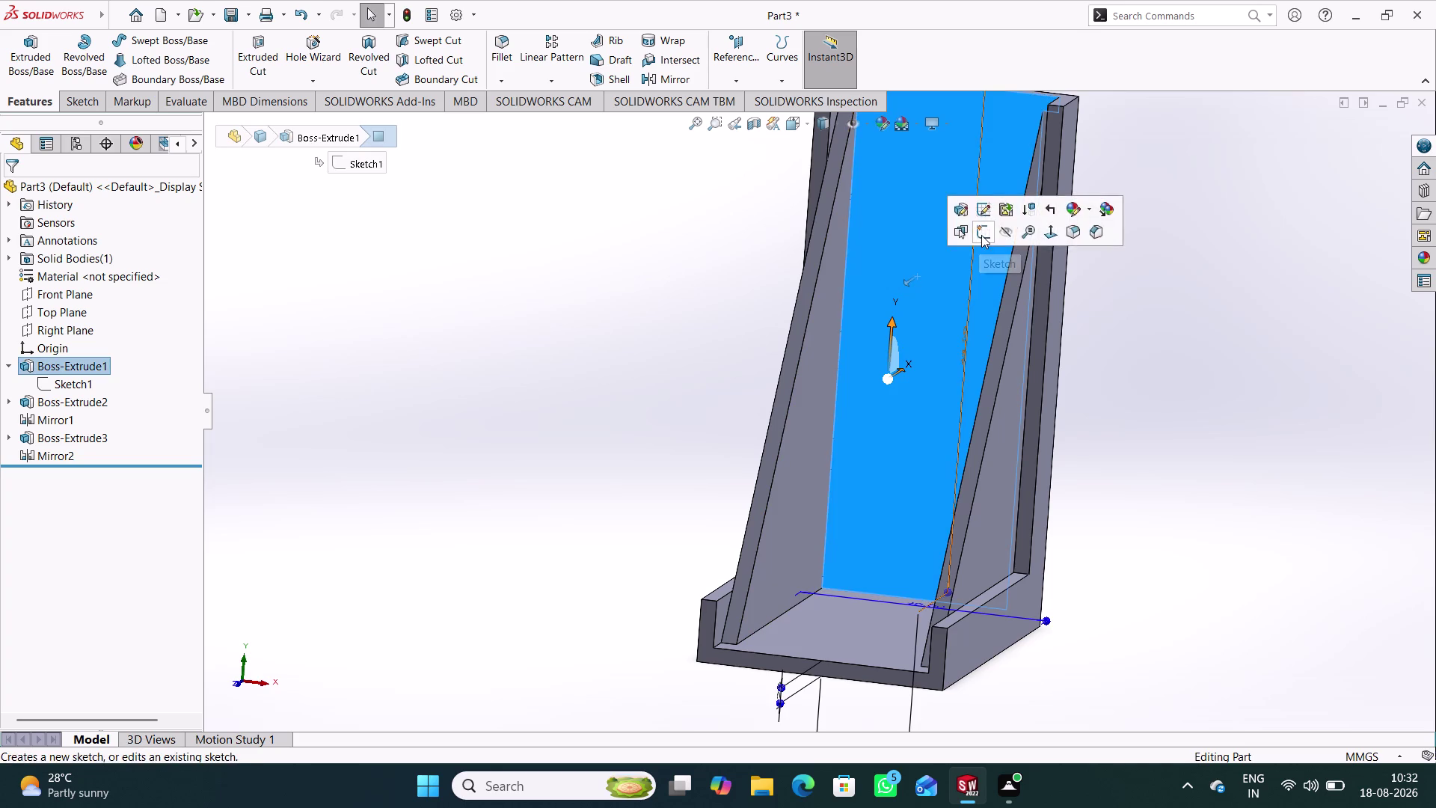
Start a sketch on the back wall and draw a tall corner rectangle.
click(981, 235)
click(1144, 313)
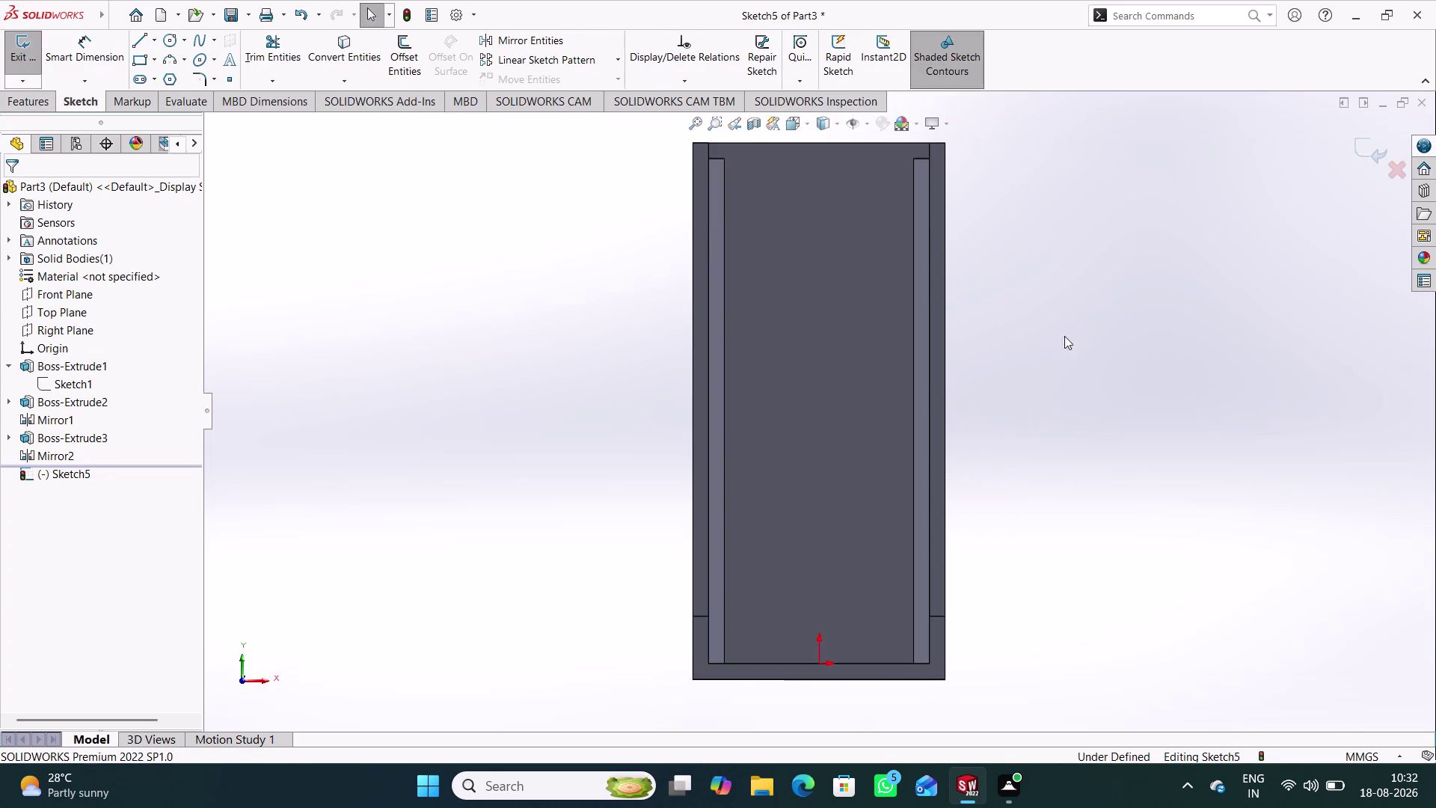
click(143, 58)
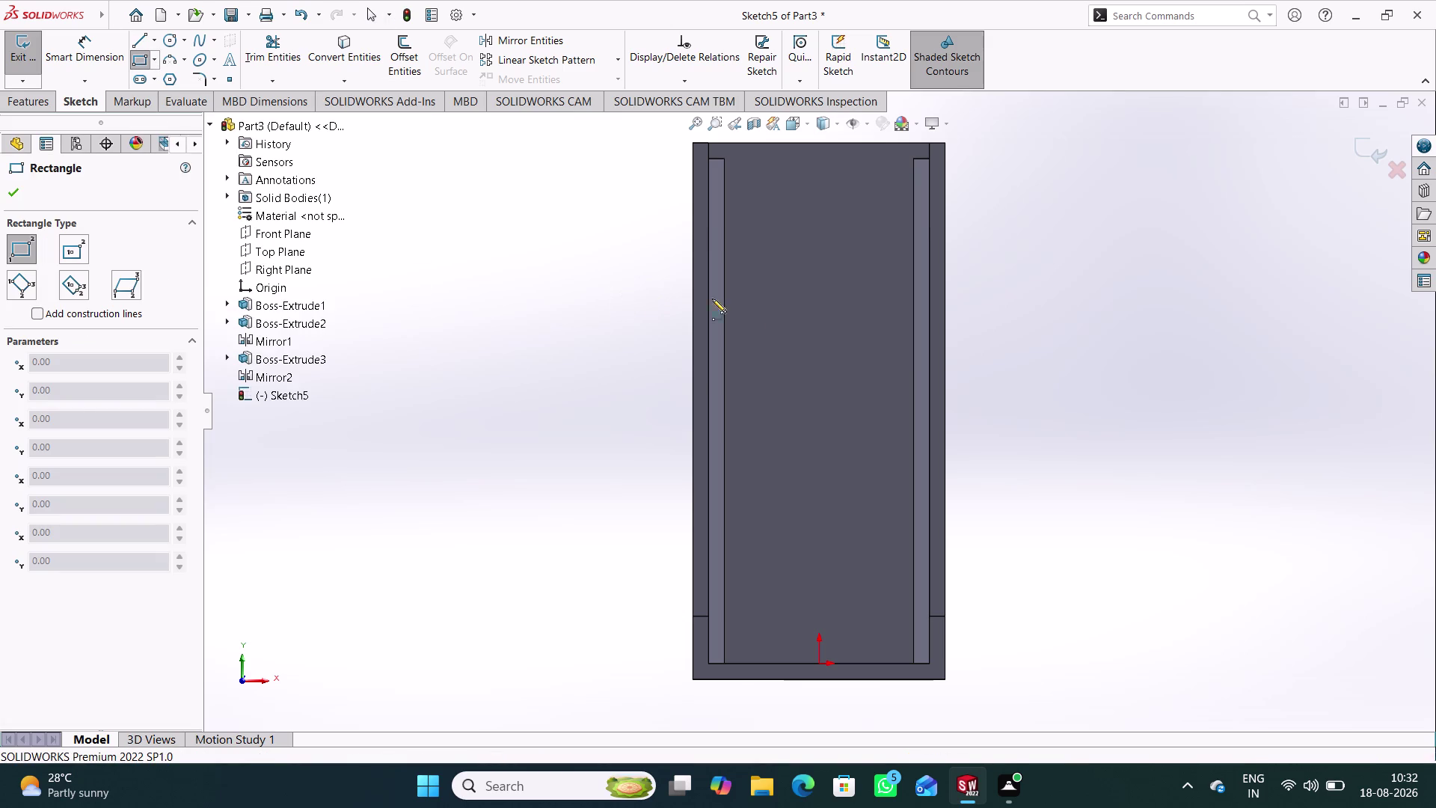
click(780, 397)
click(854, 226)
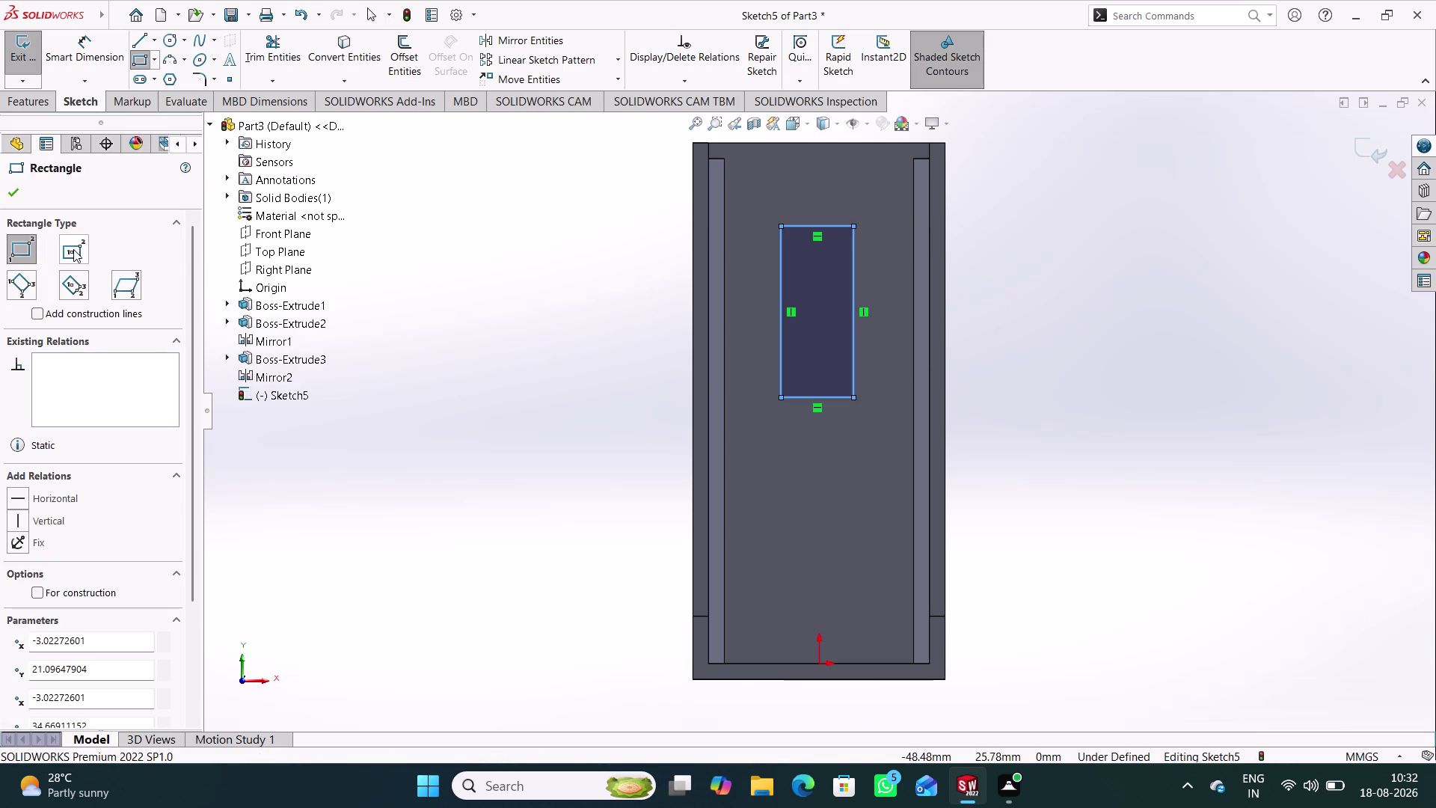
click(10, 188)
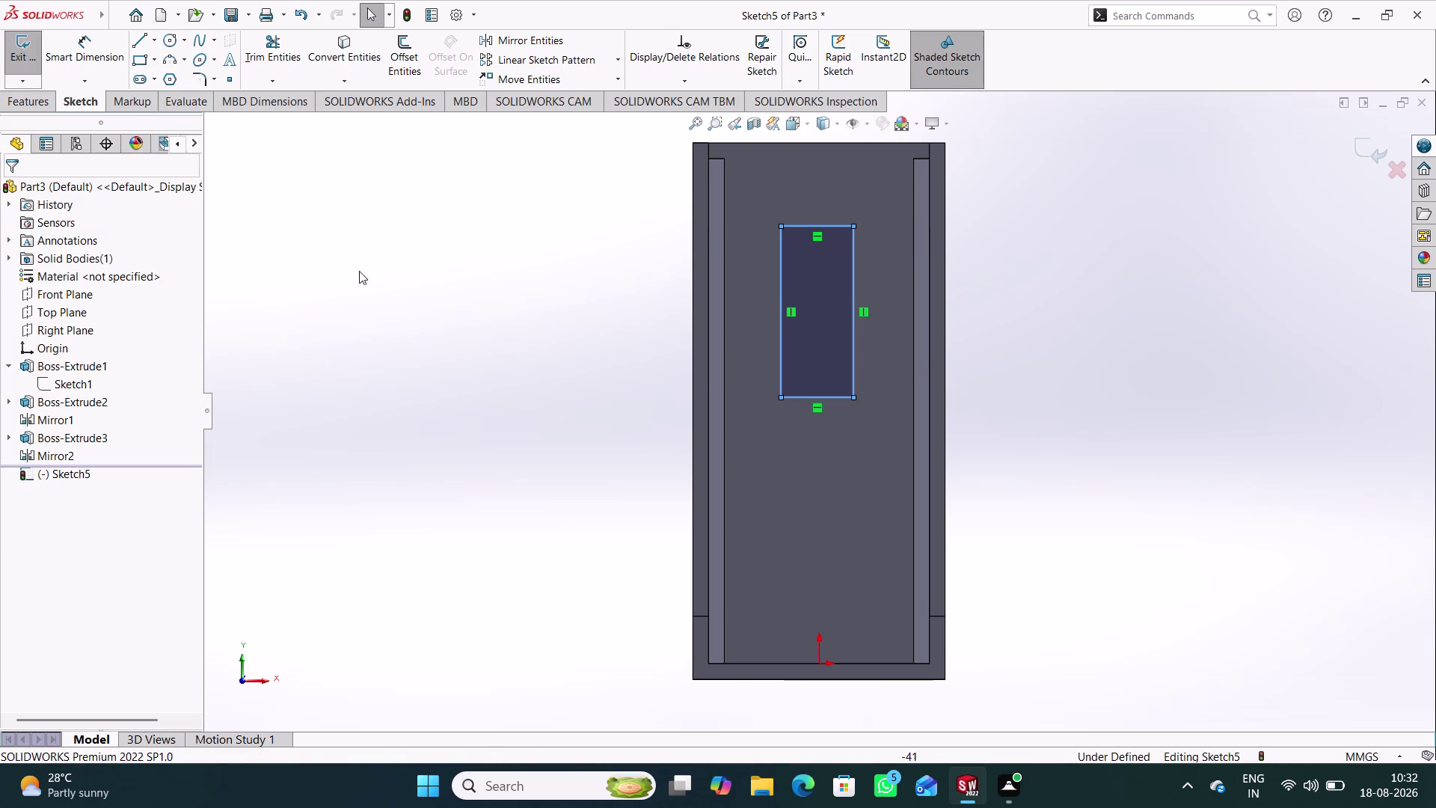
Make the rectangle's bottom midpoint vertical with the origin.
click(388, 282)
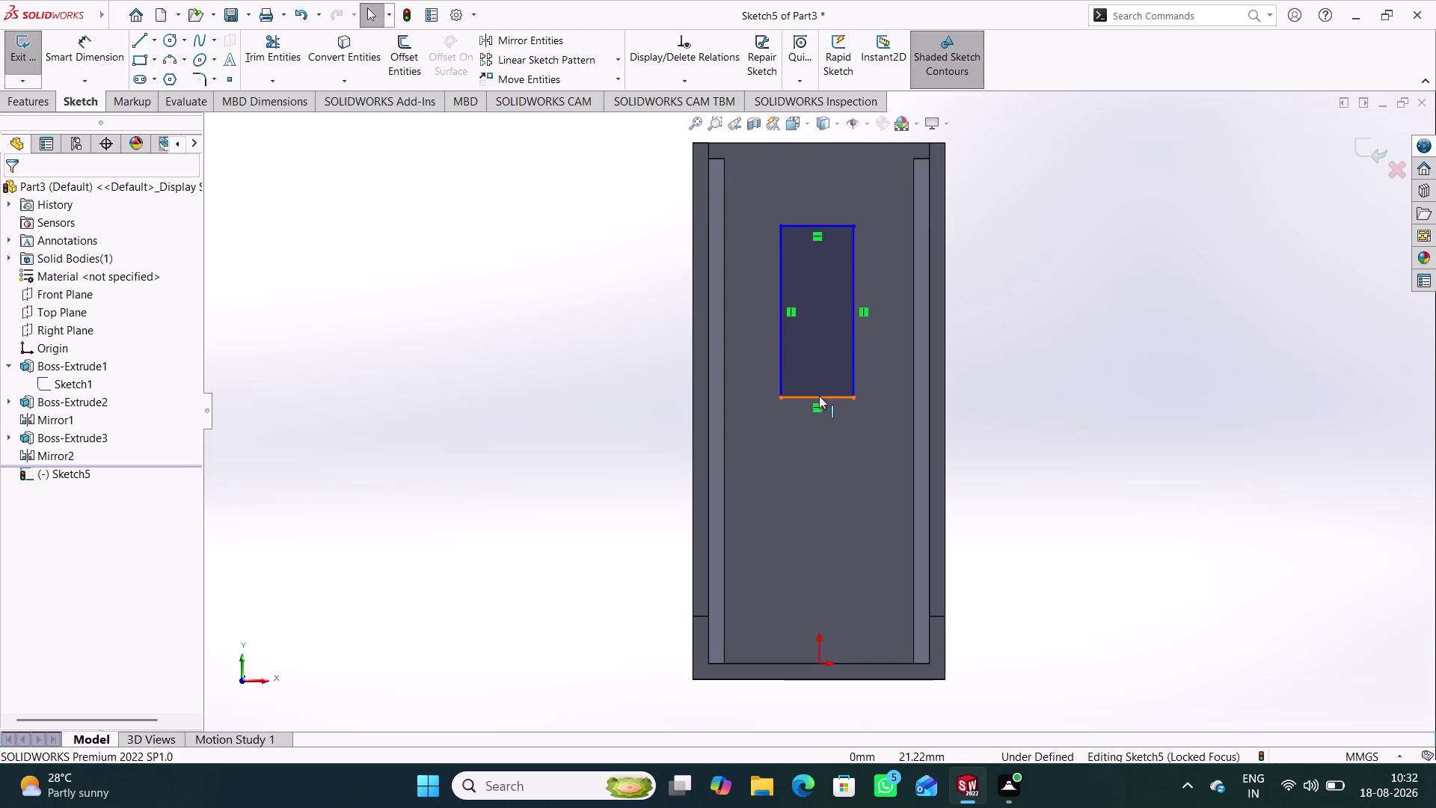
click(816, 396)
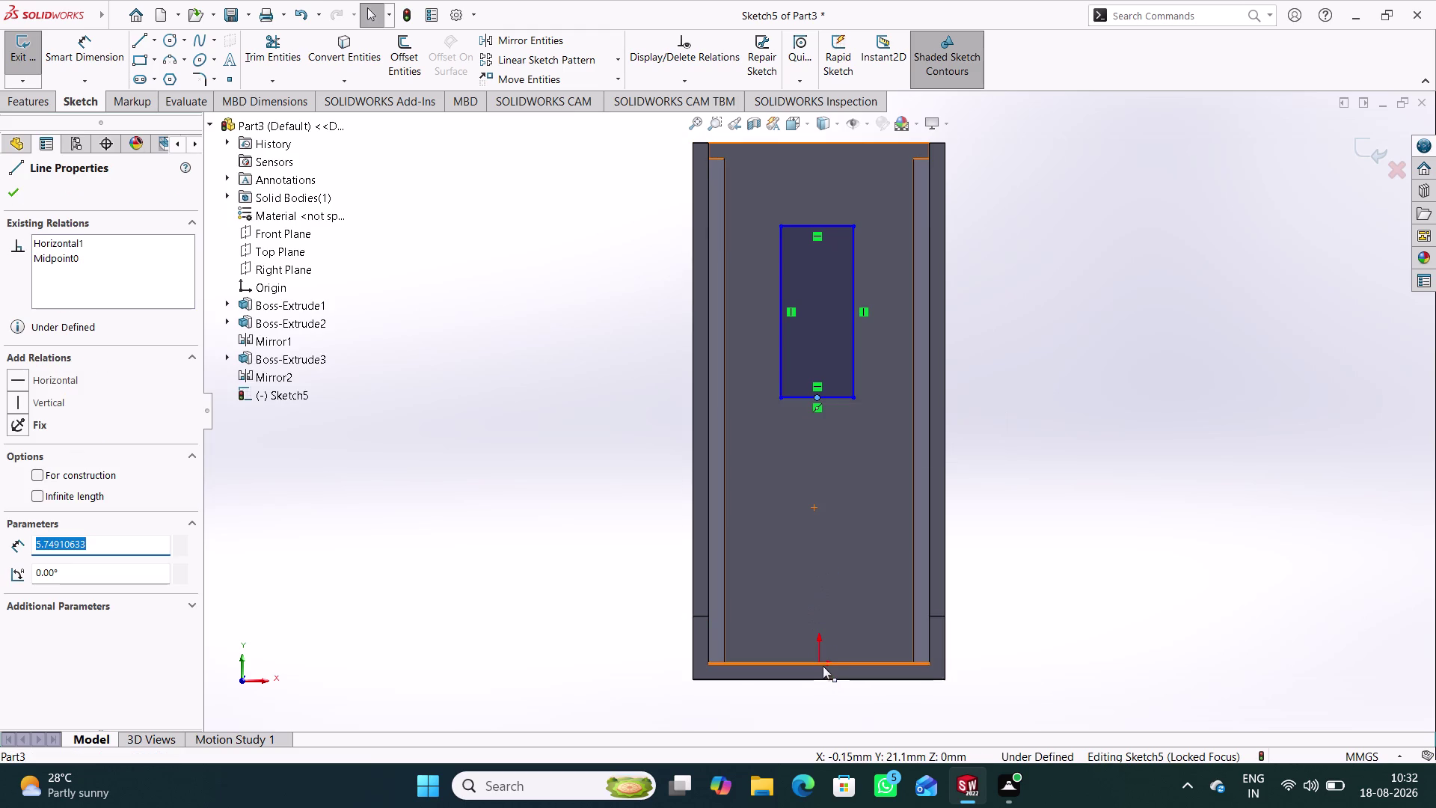
click(822, 664)
click(55, 477)
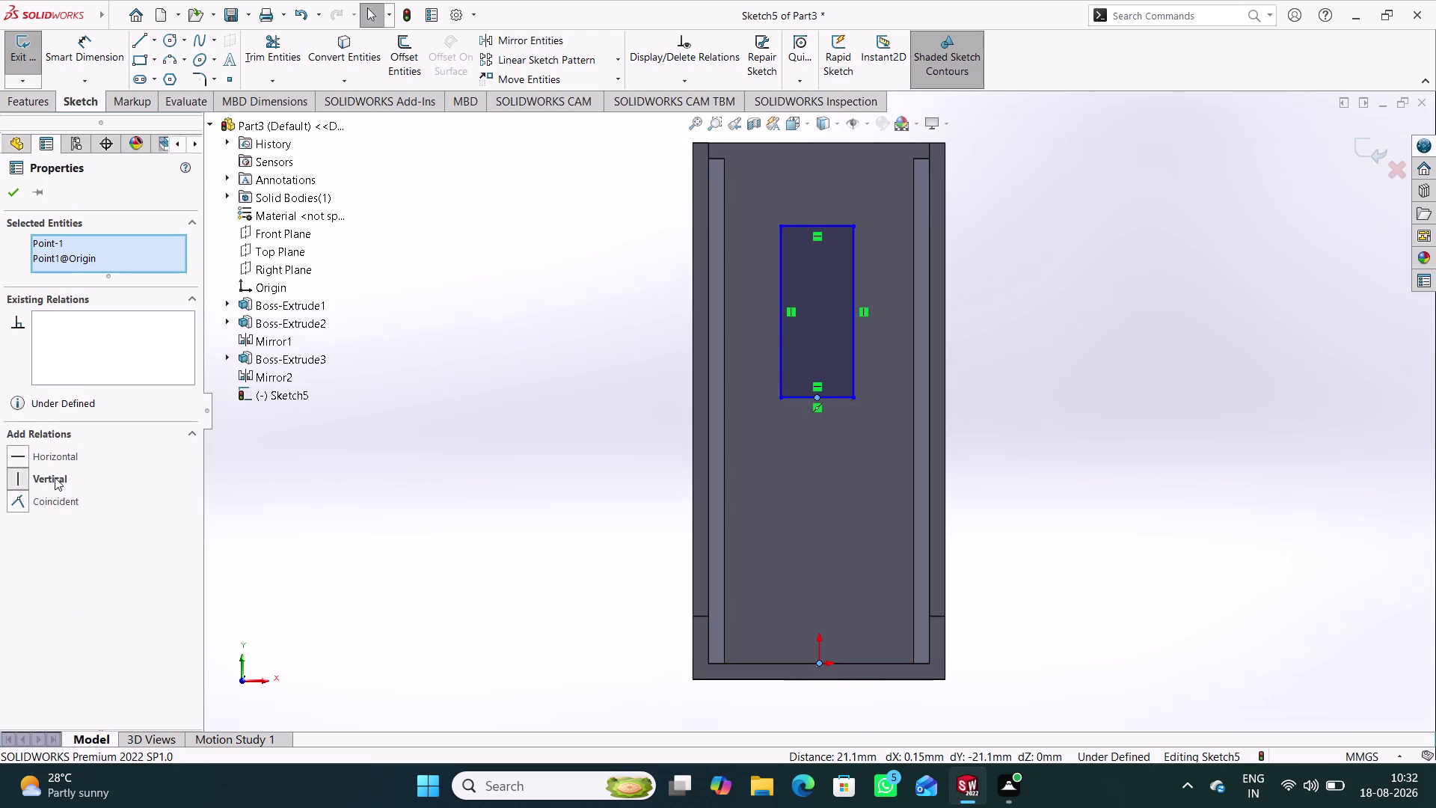
click(458, 467)
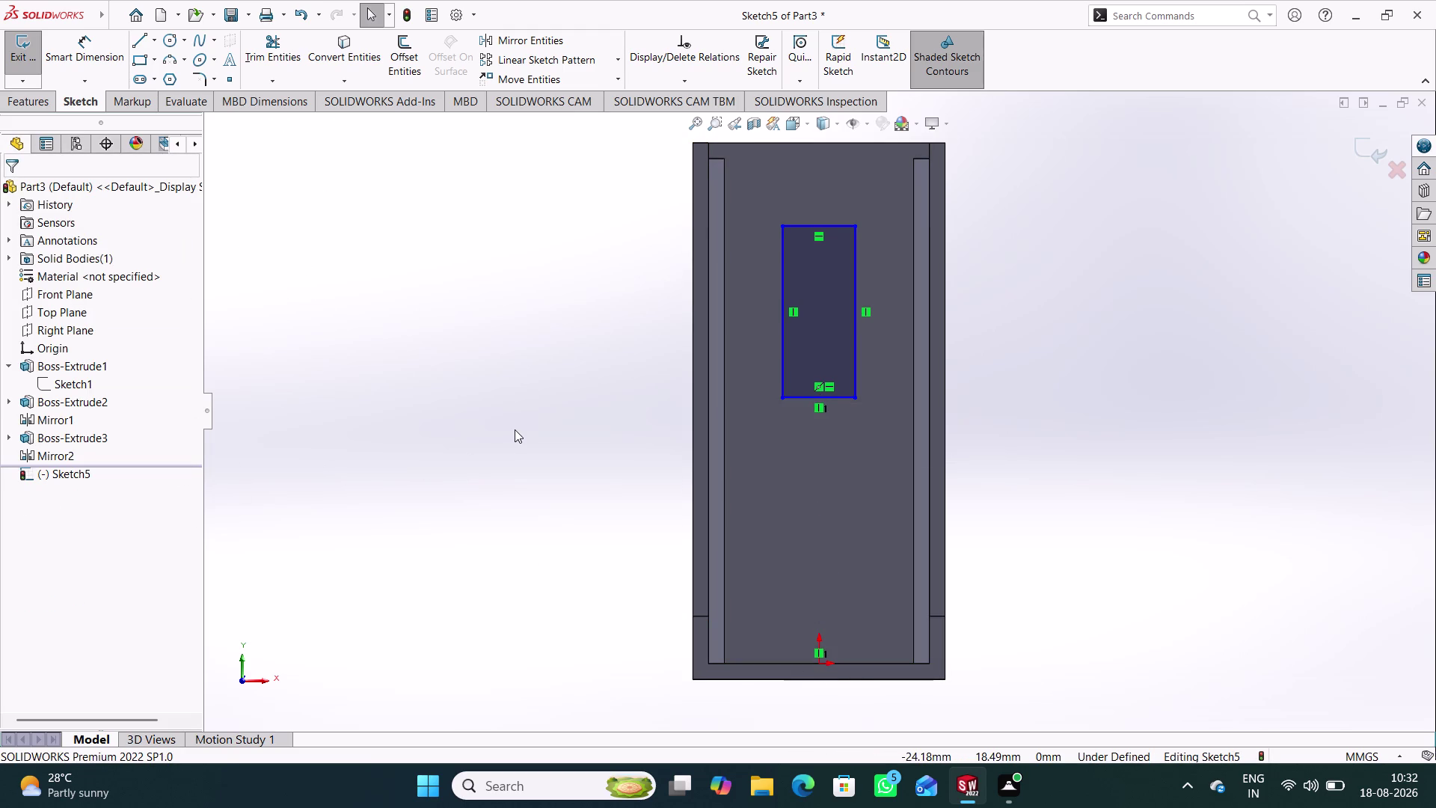
right_drag(509, 506, 538, 248)
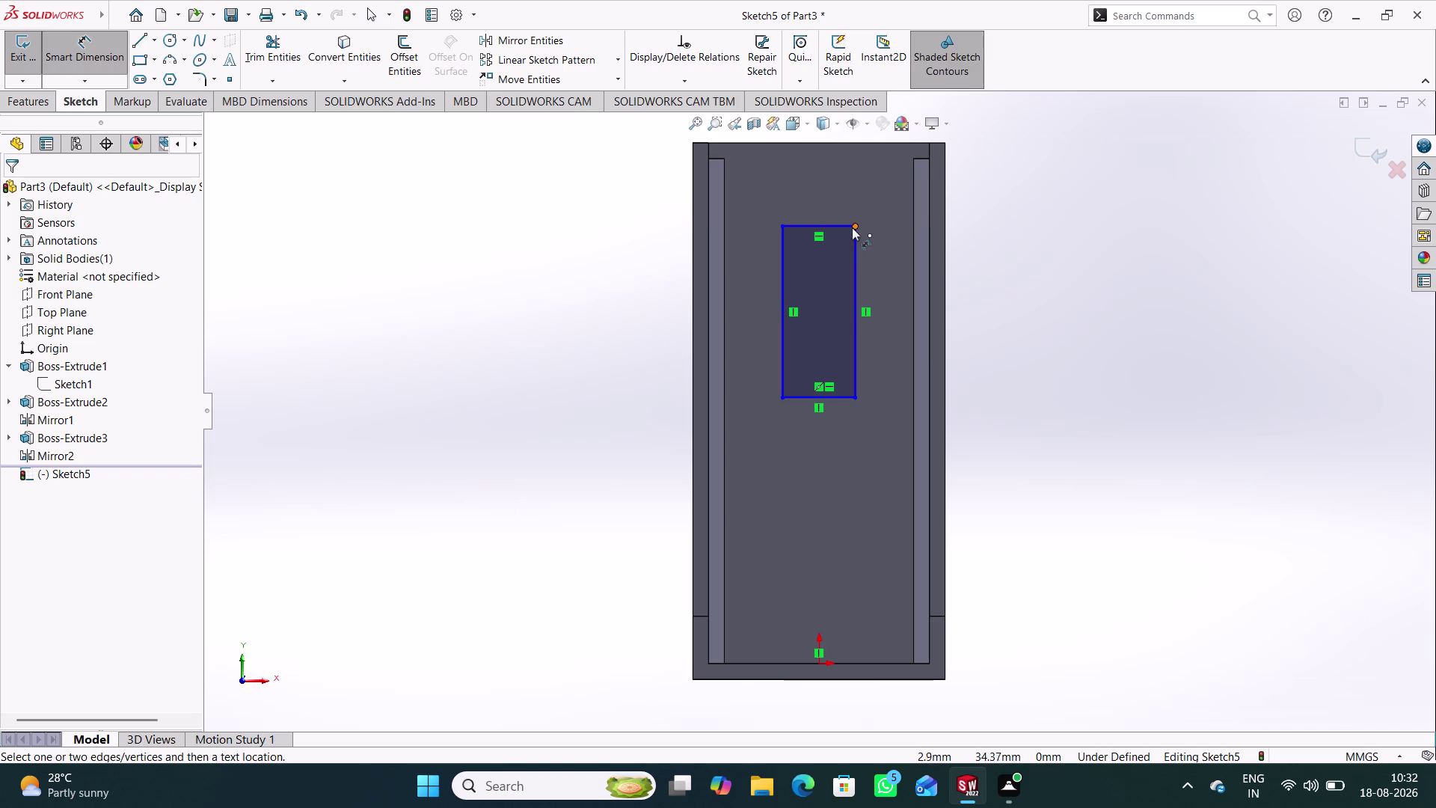
Dimension the pad rectangle 7.50 wide and 22.50 tall.
click(848, 225)
click(819, 184)
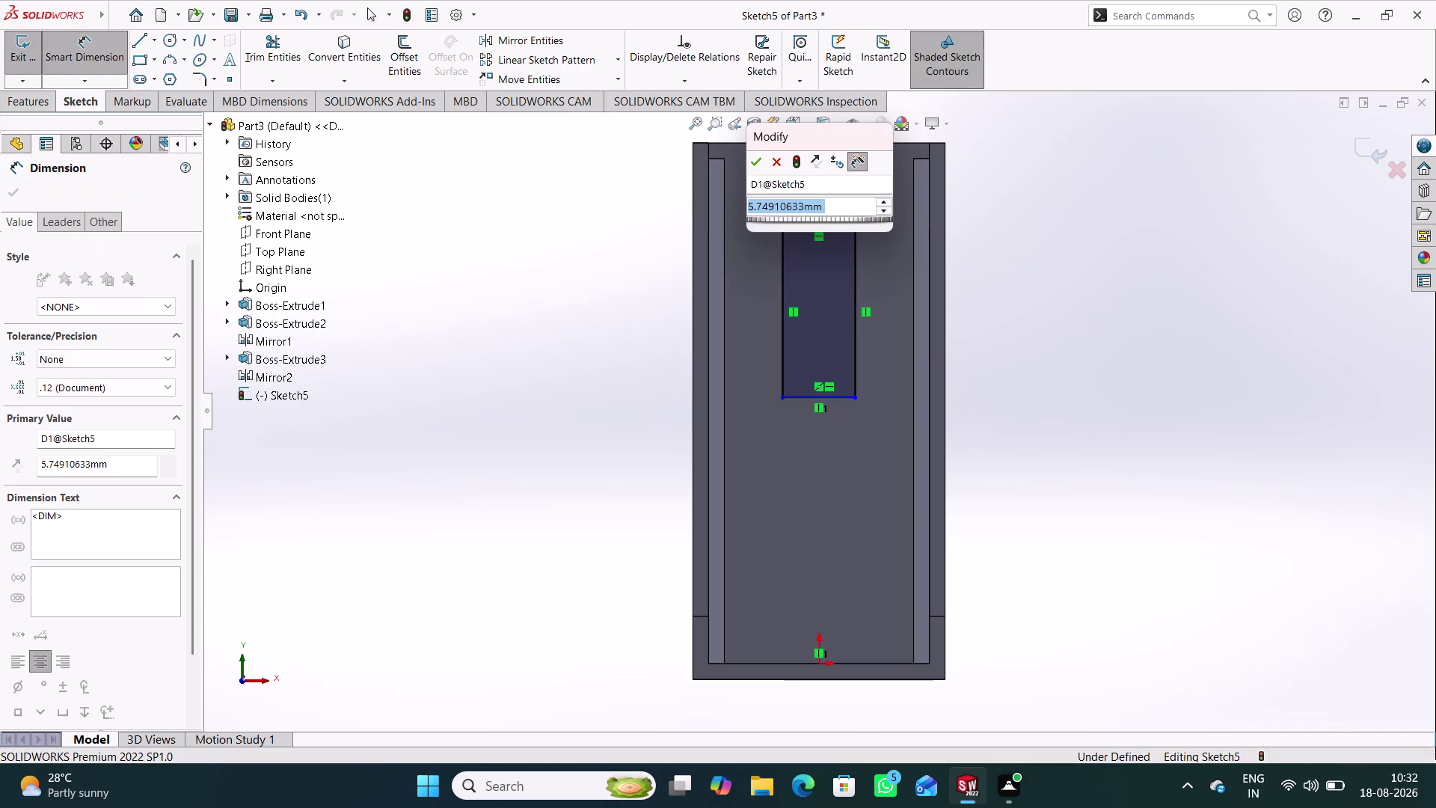
text(7.)
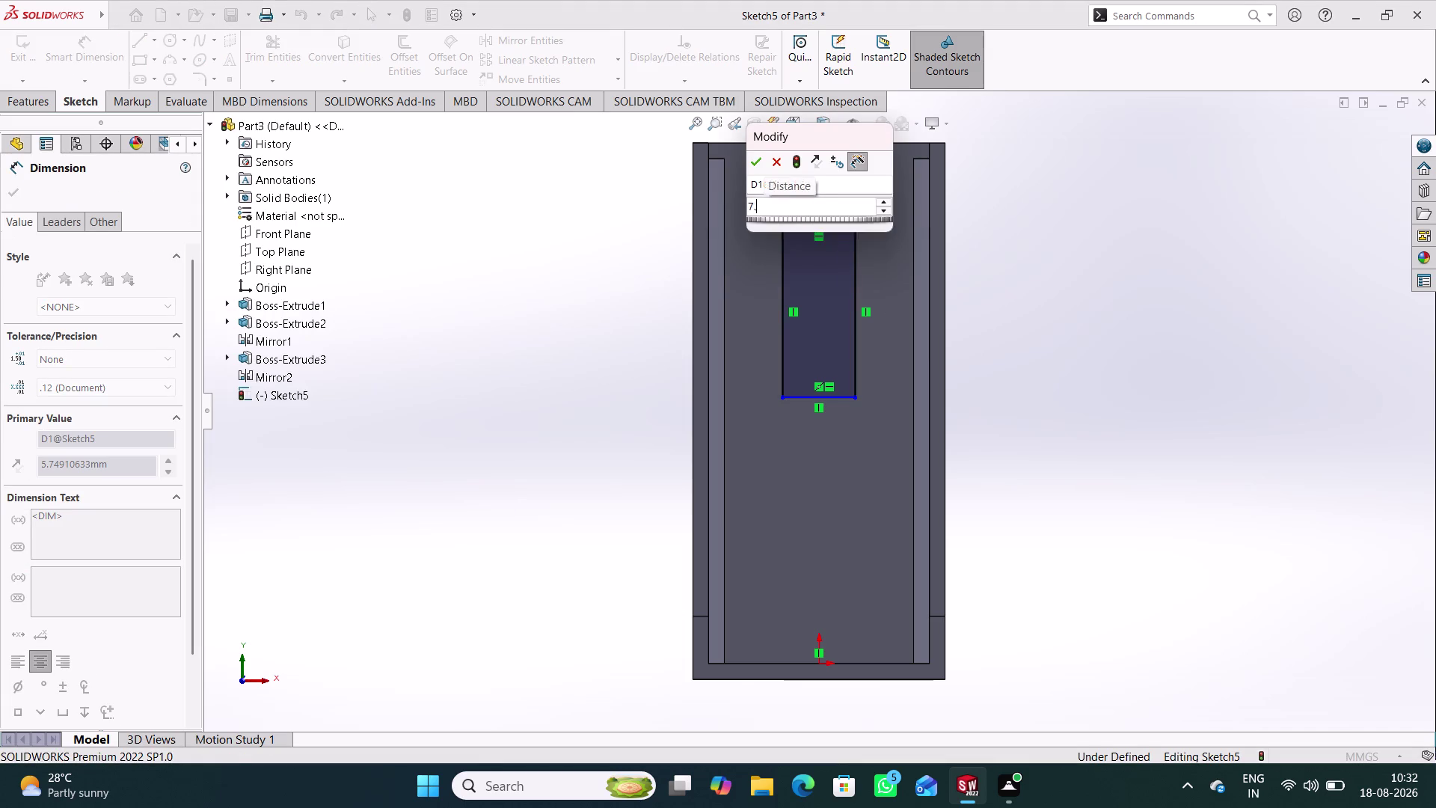
text(5)
key(Return)
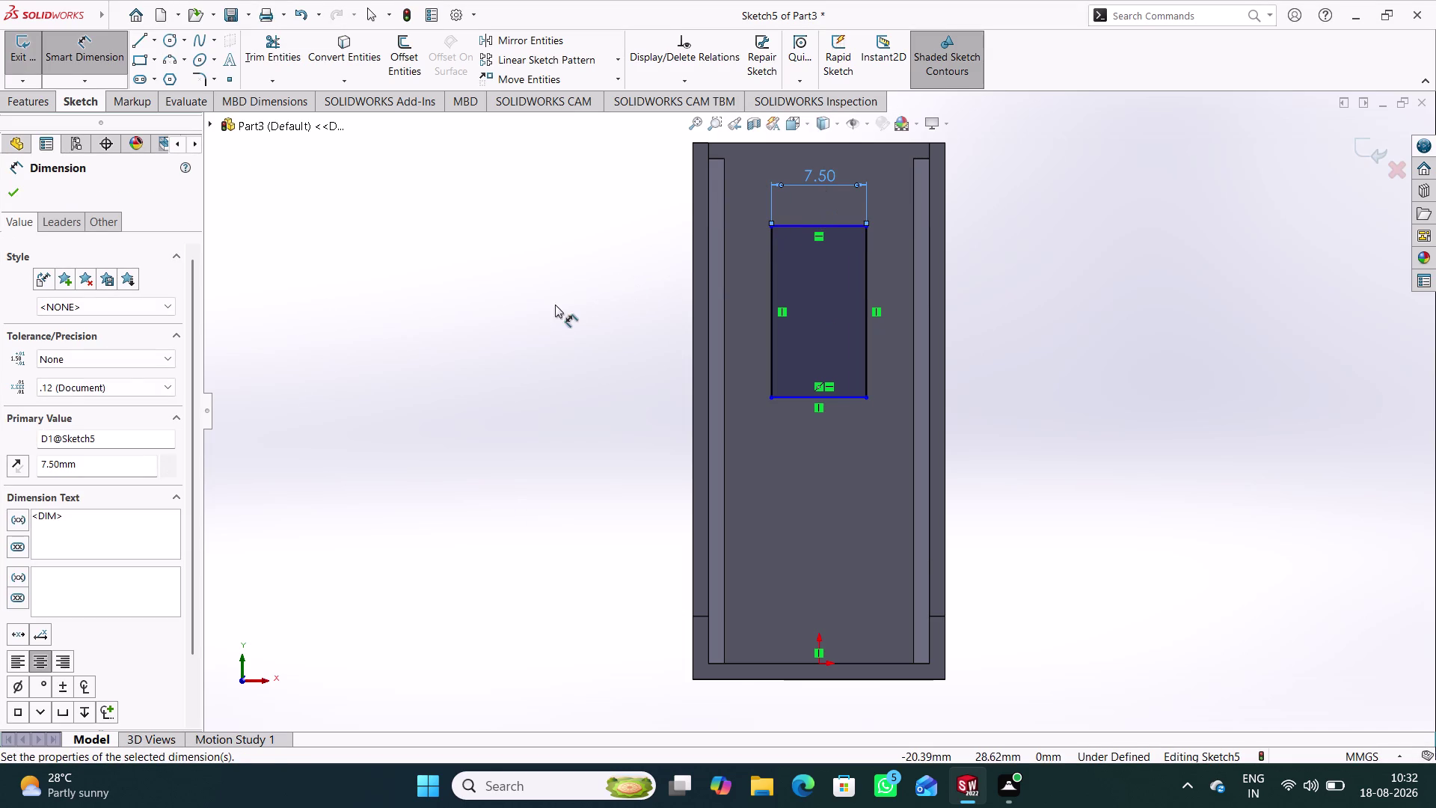
click(557, 294)
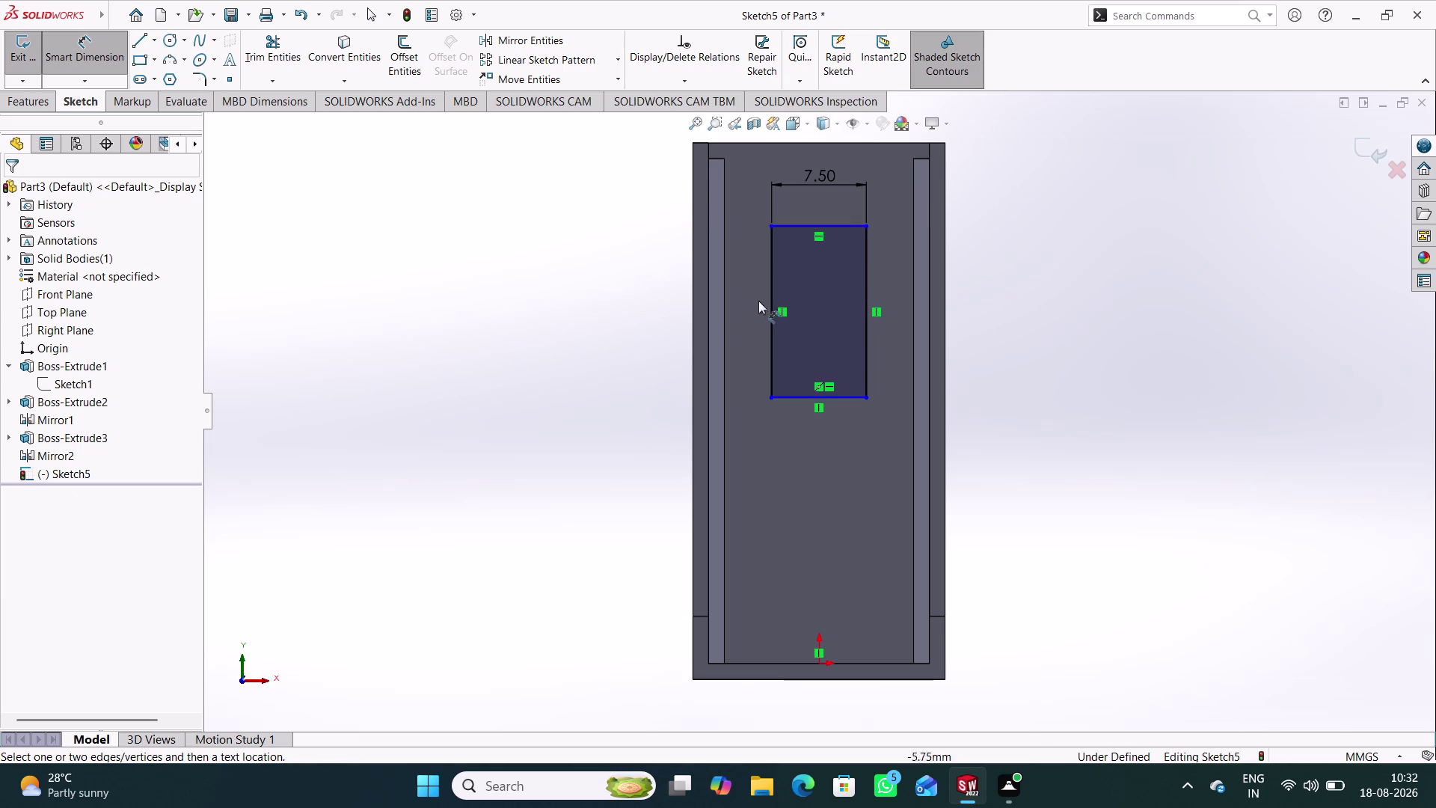
click(775, 299)
click(601, 298)
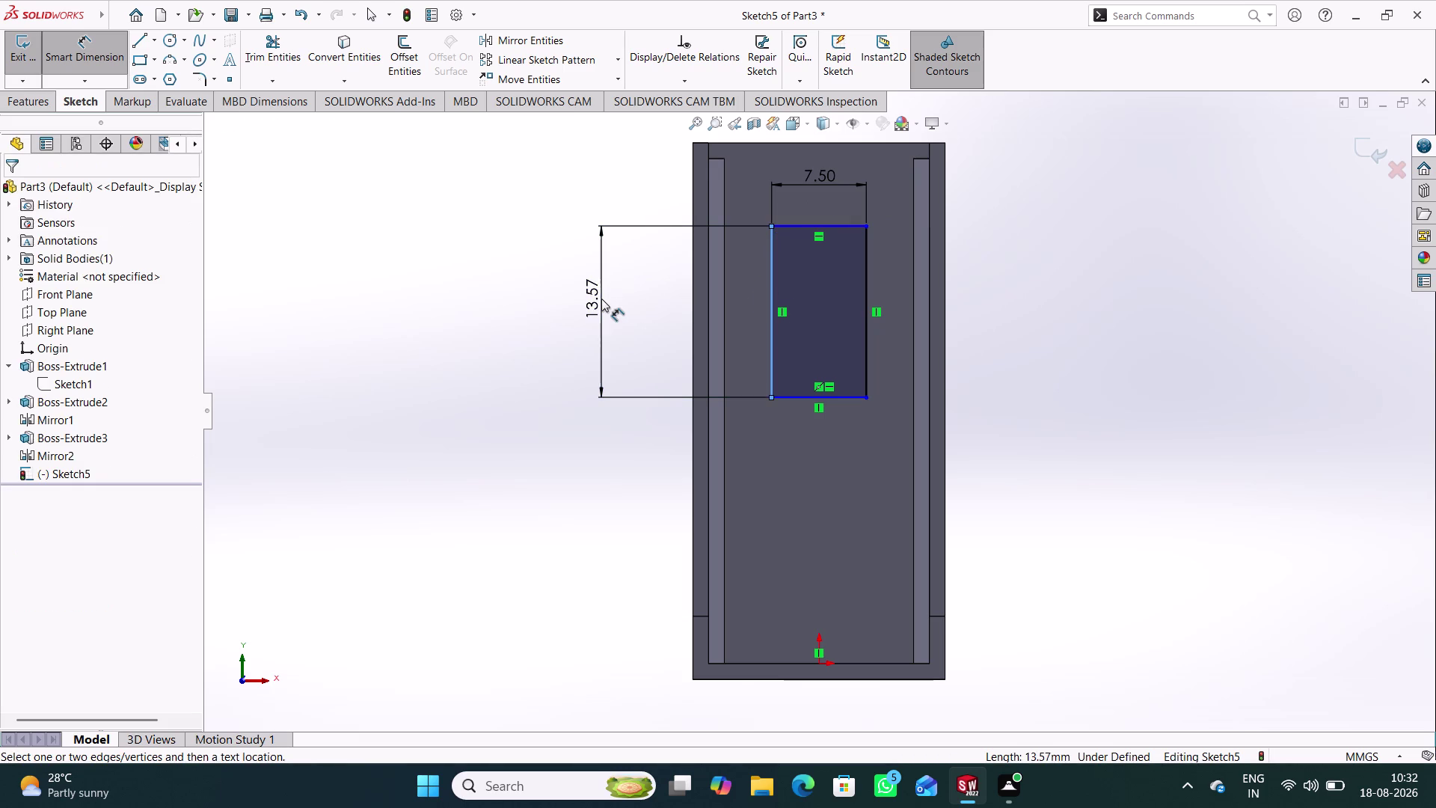
text(22.5)
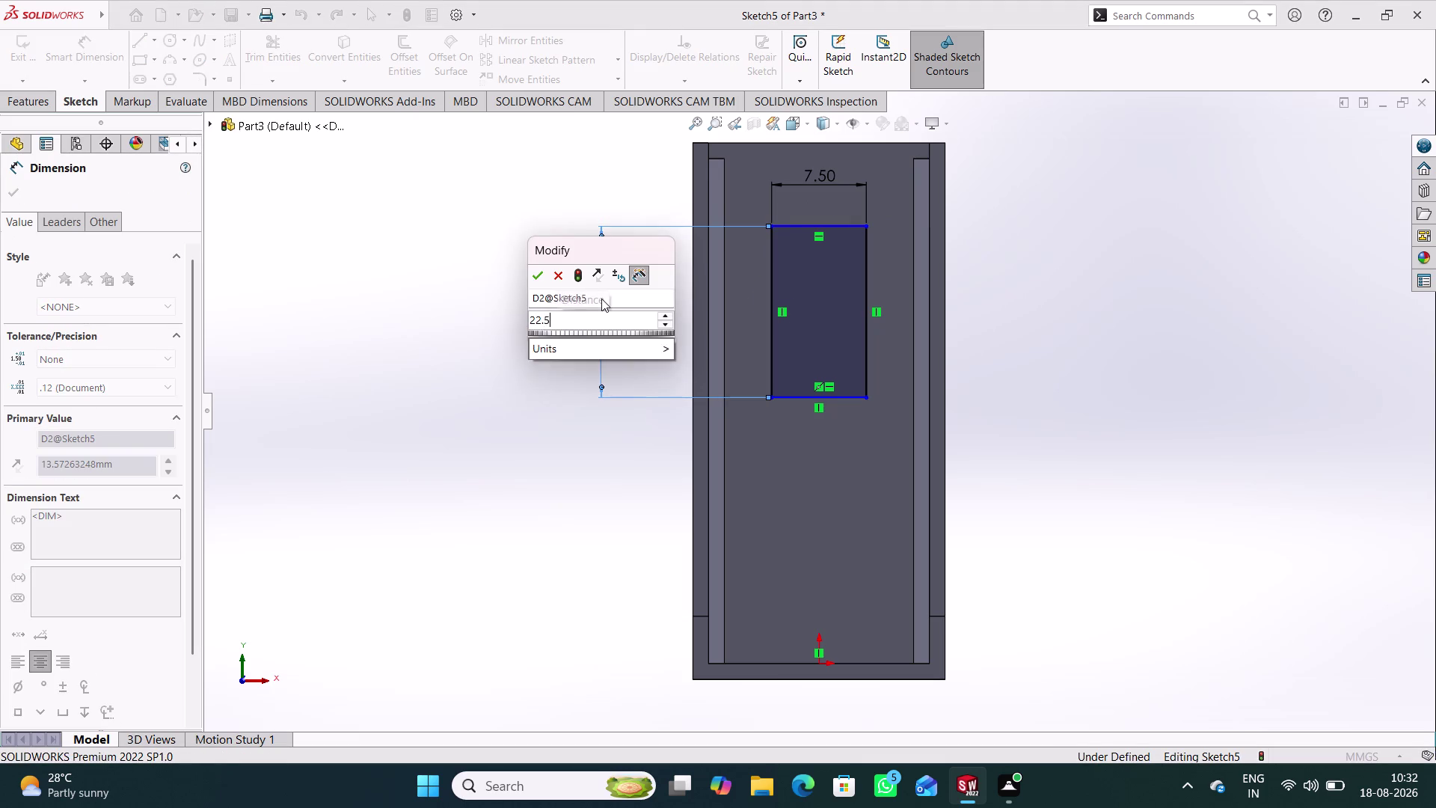
key(Return)
click(493, 331)
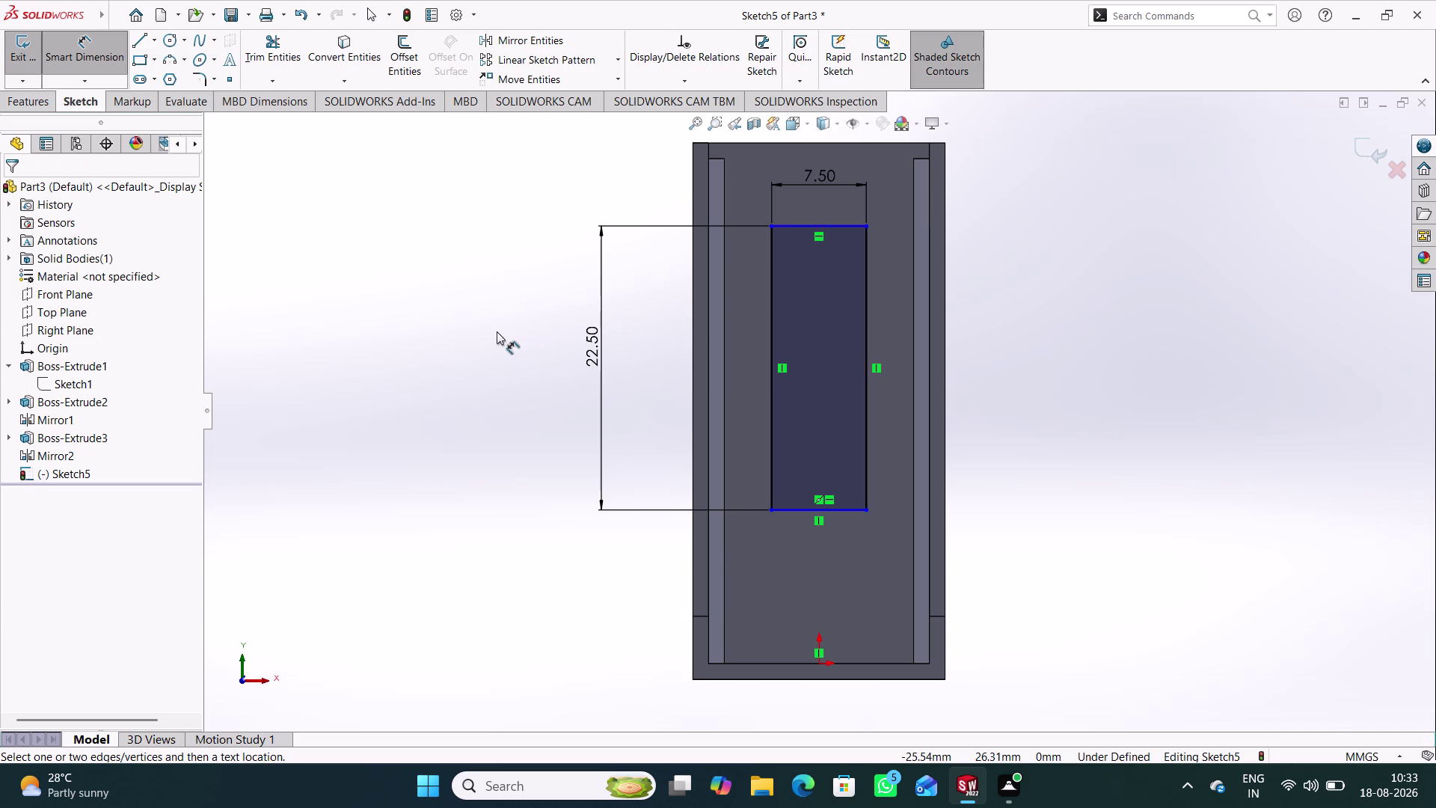
Place the rectangle's top edge 7.50 below the back wall's top edge.
scroll(up, 3)
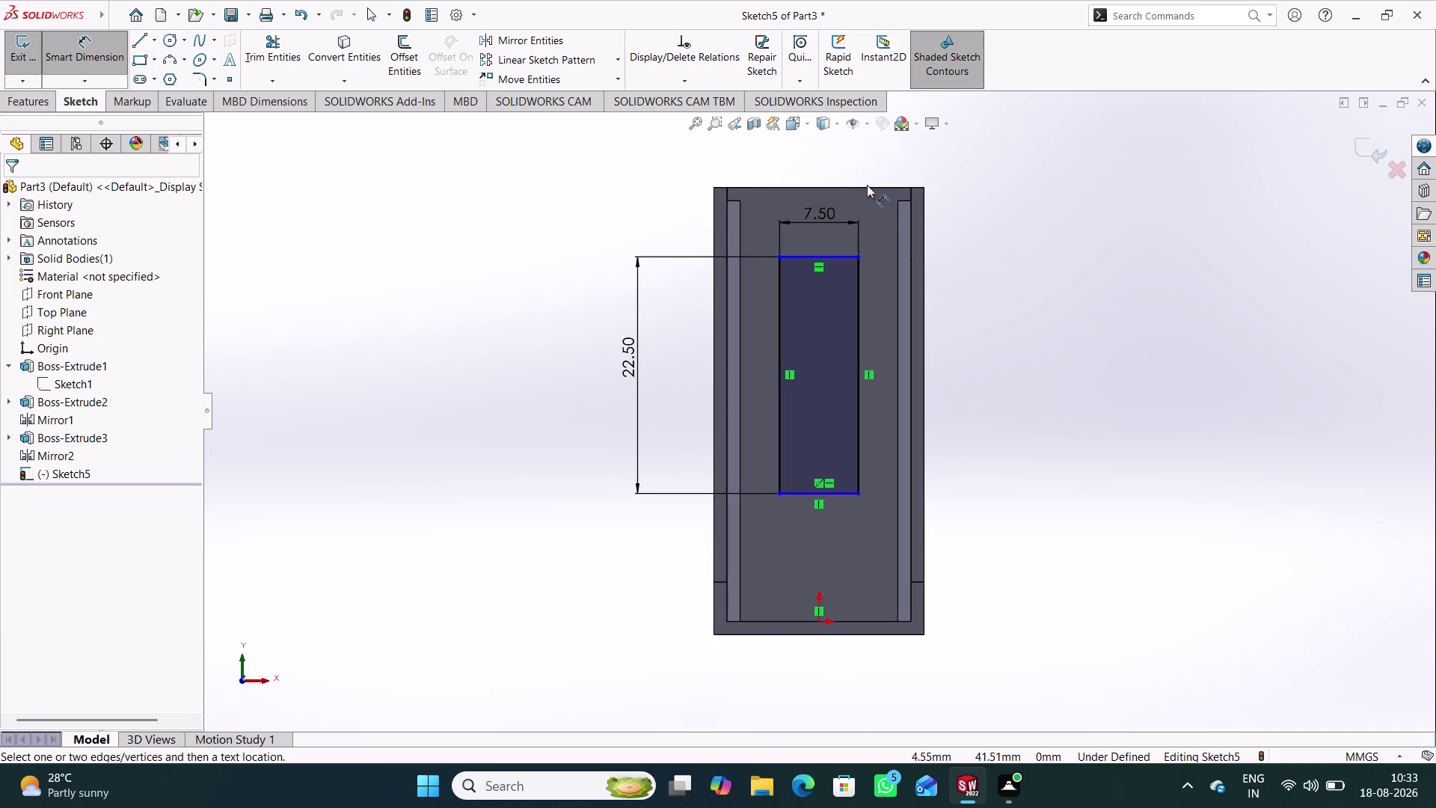
click(867, 187)
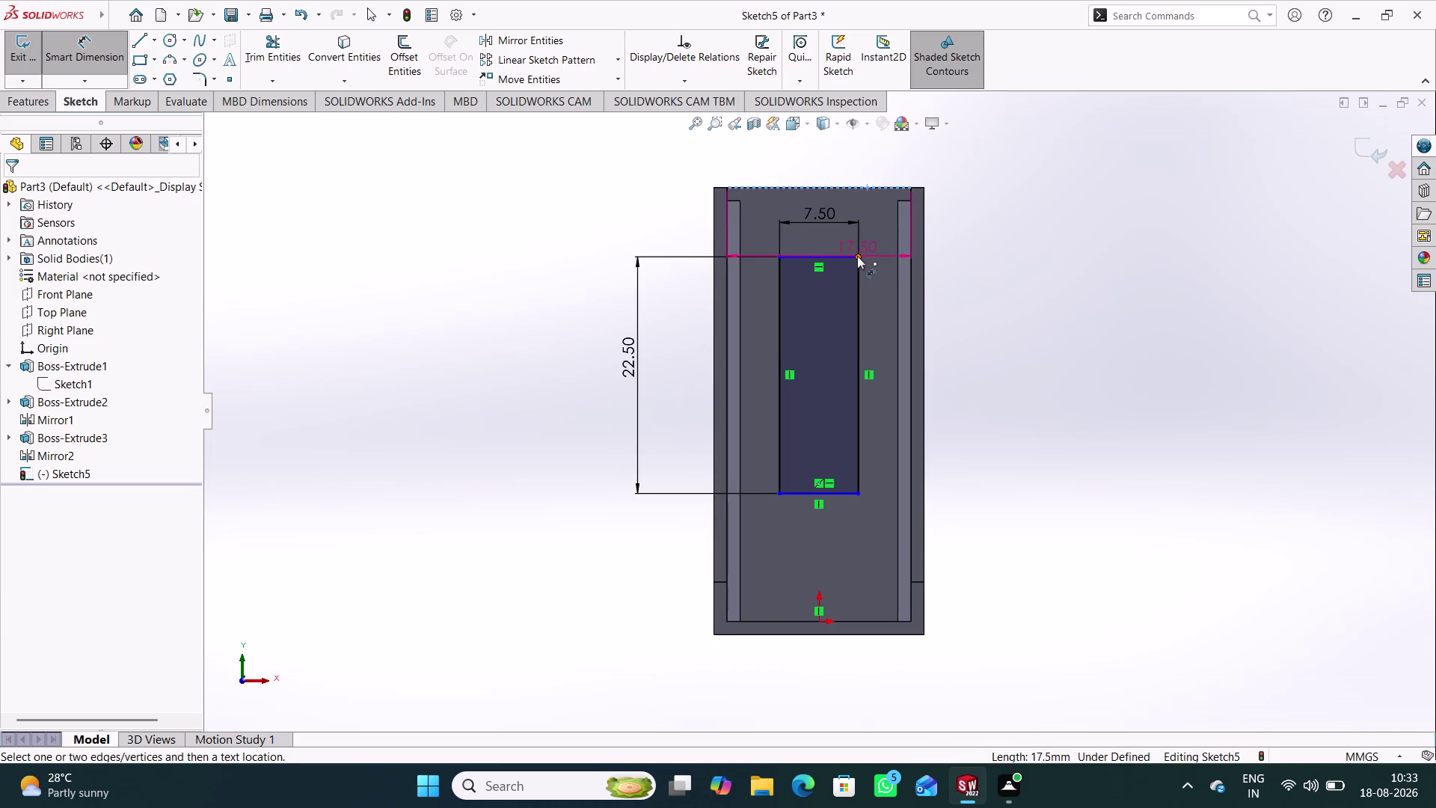
click(857, 255)
click(974, 229)
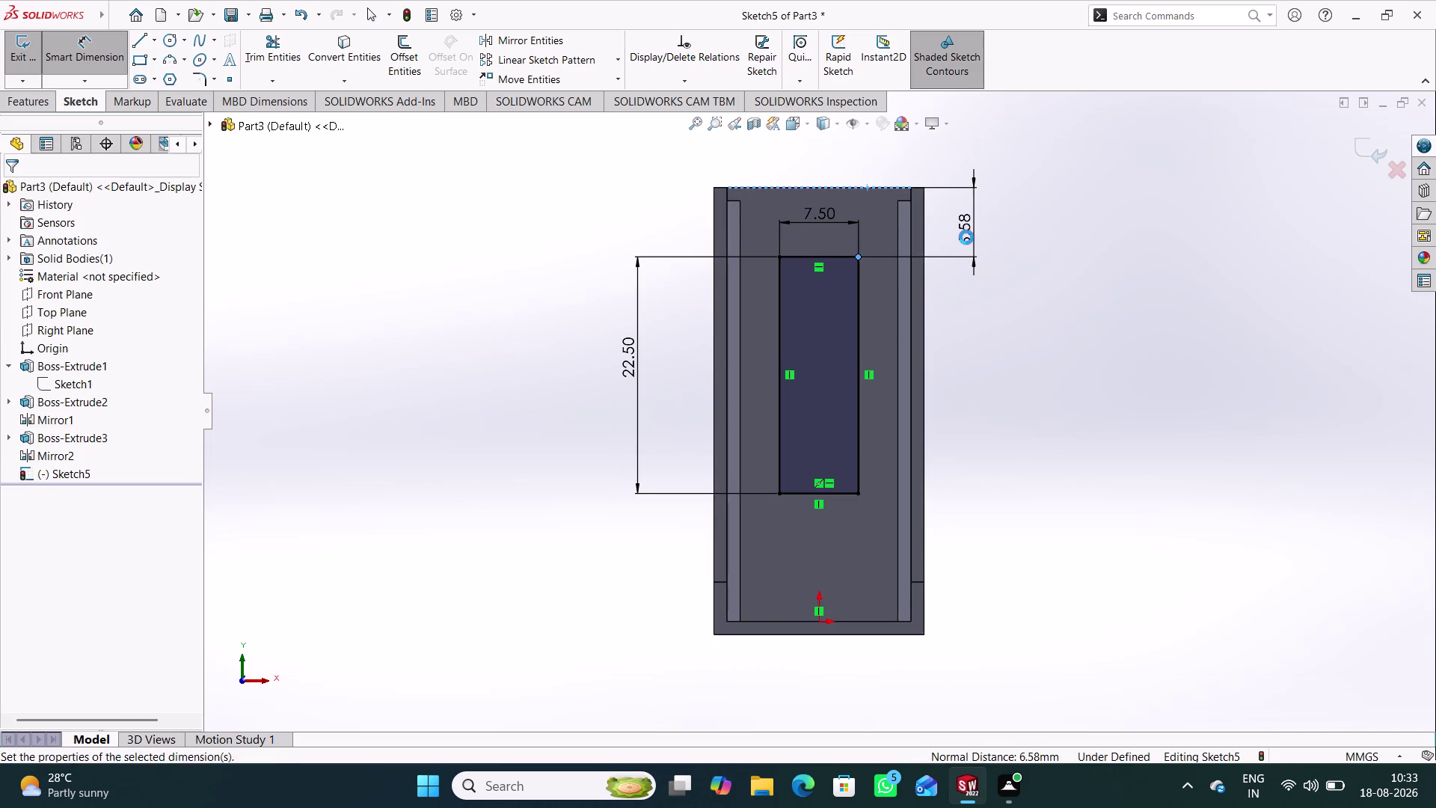
key(7)
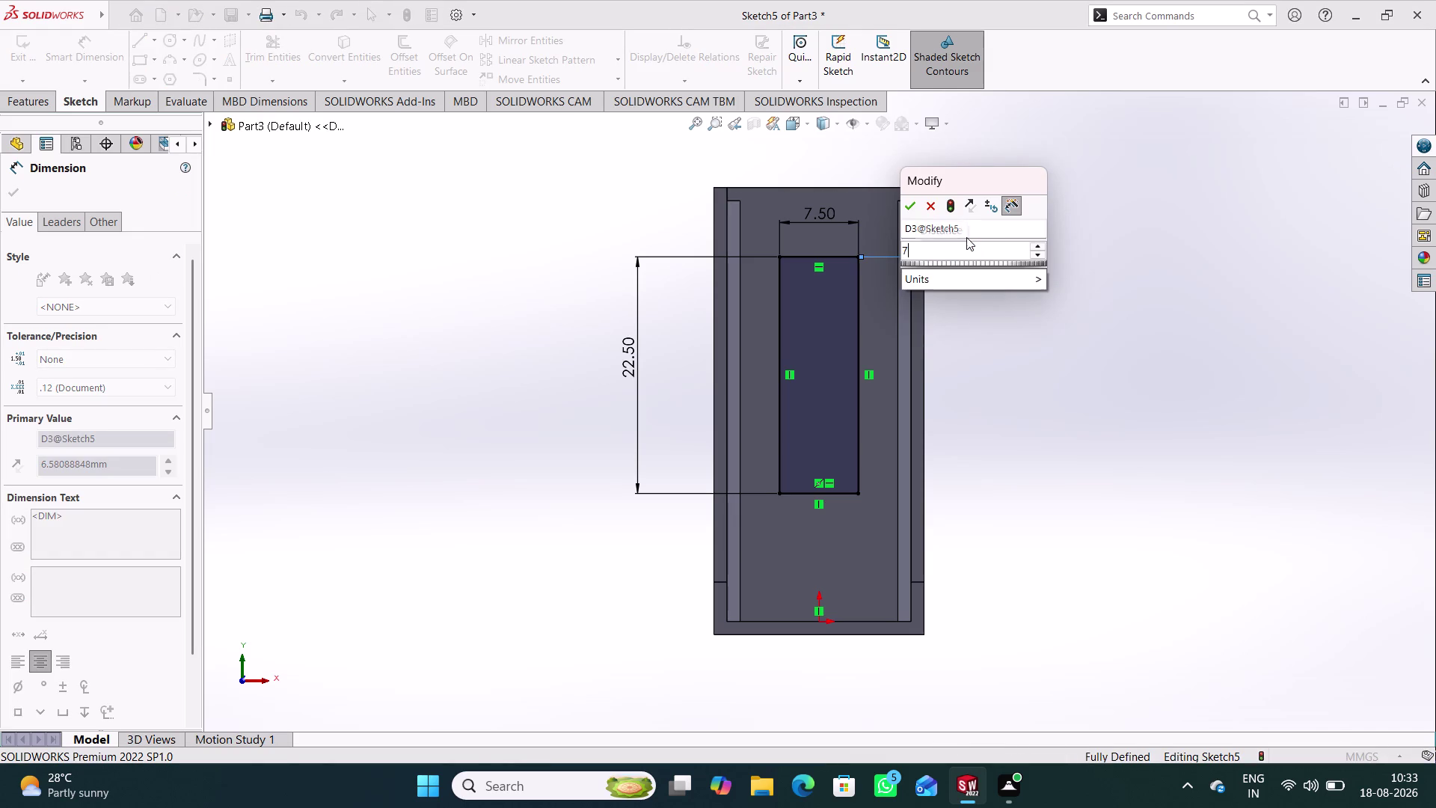
text(.5)
key(Return)
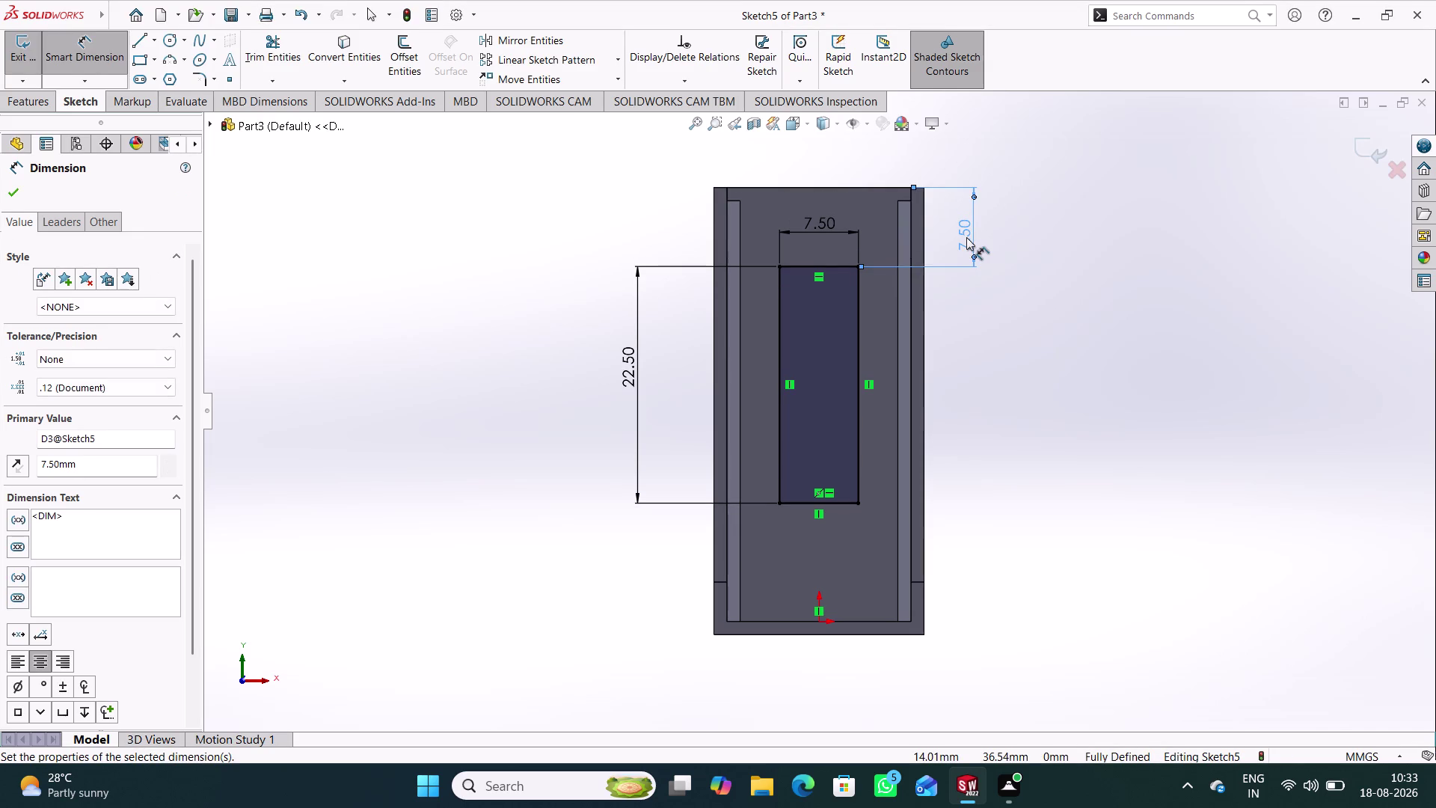
click(487, 247)
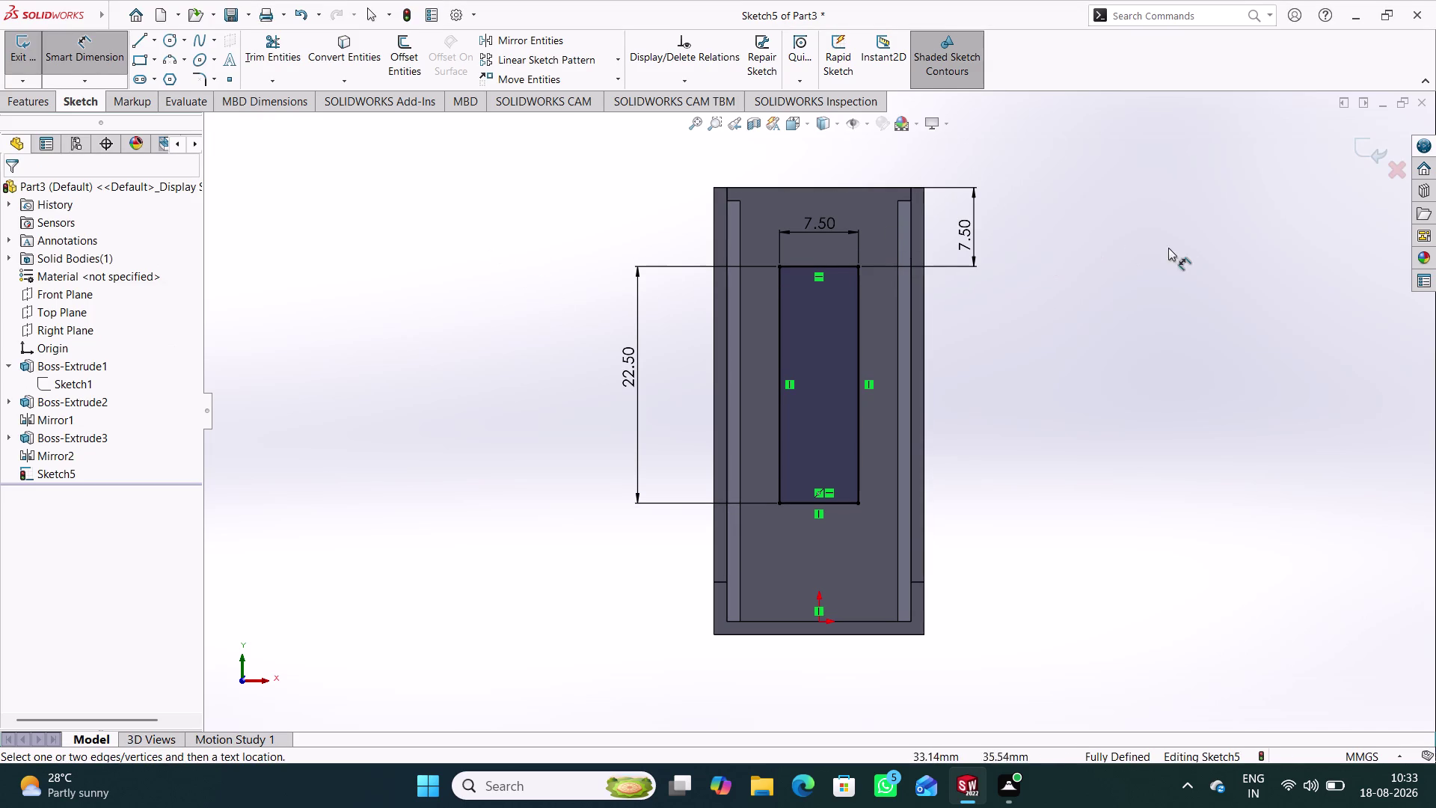
click(118, 54)
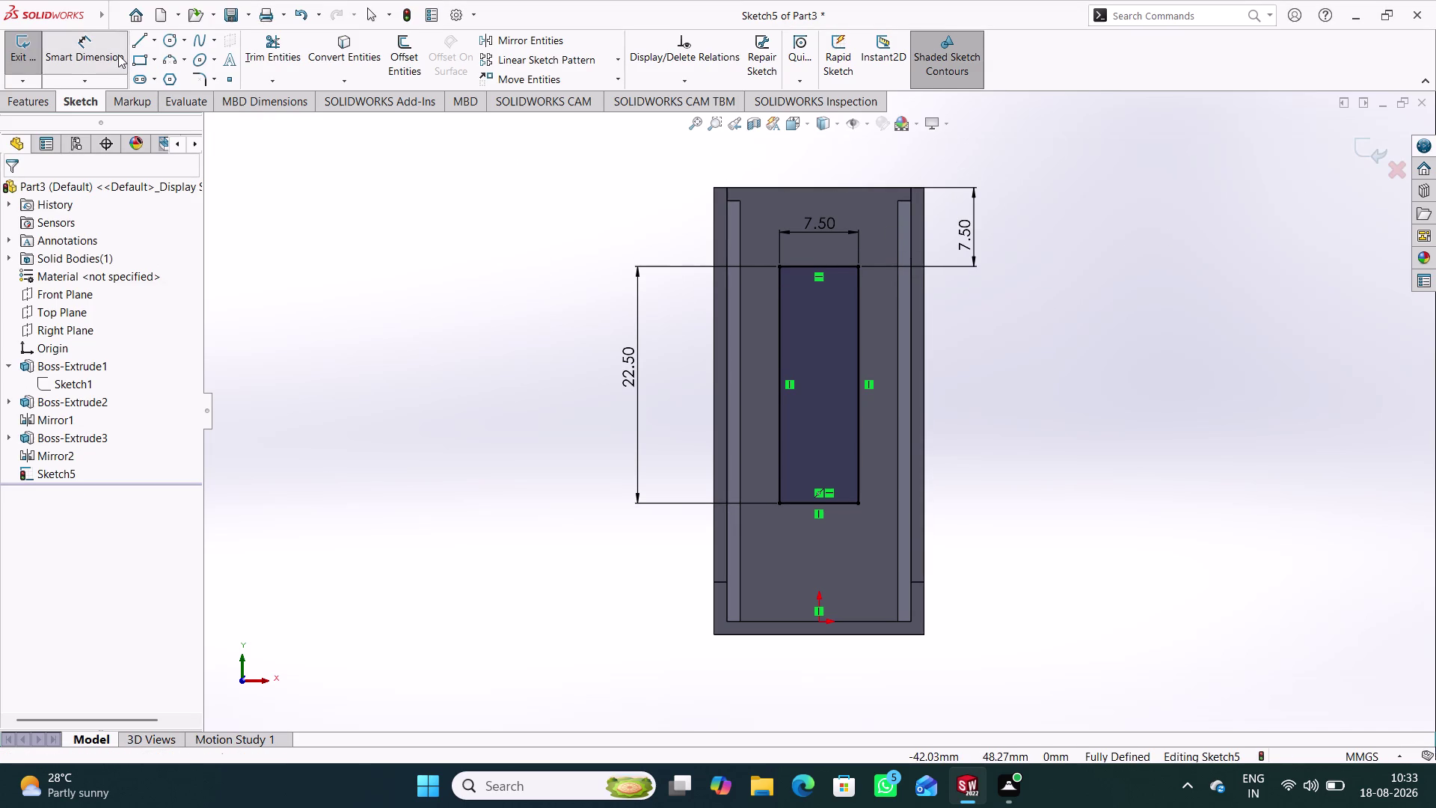
click(167, 47)
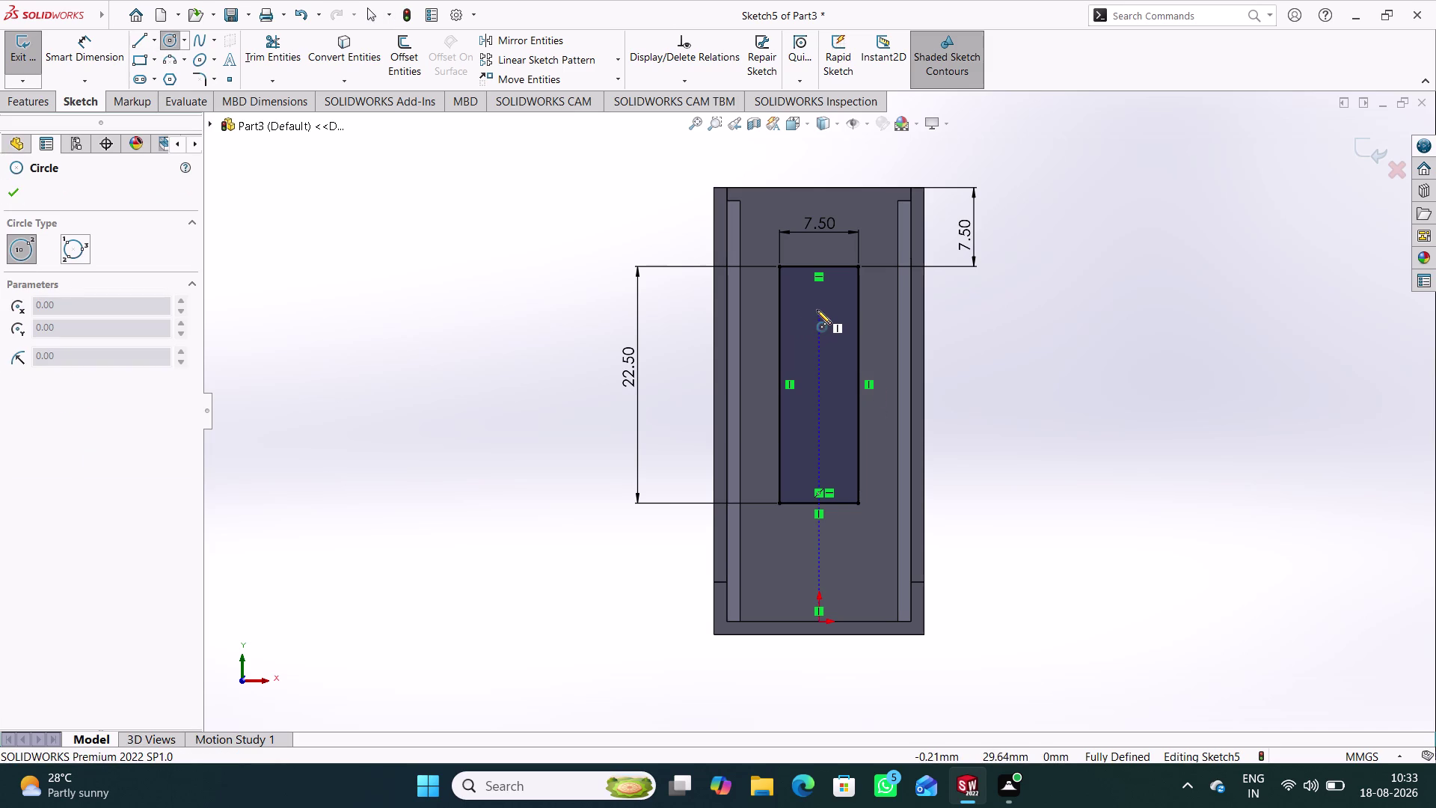
Draw upper and lower circles on the rectangle's centreline.
click(817, 309)
click(821, 331)
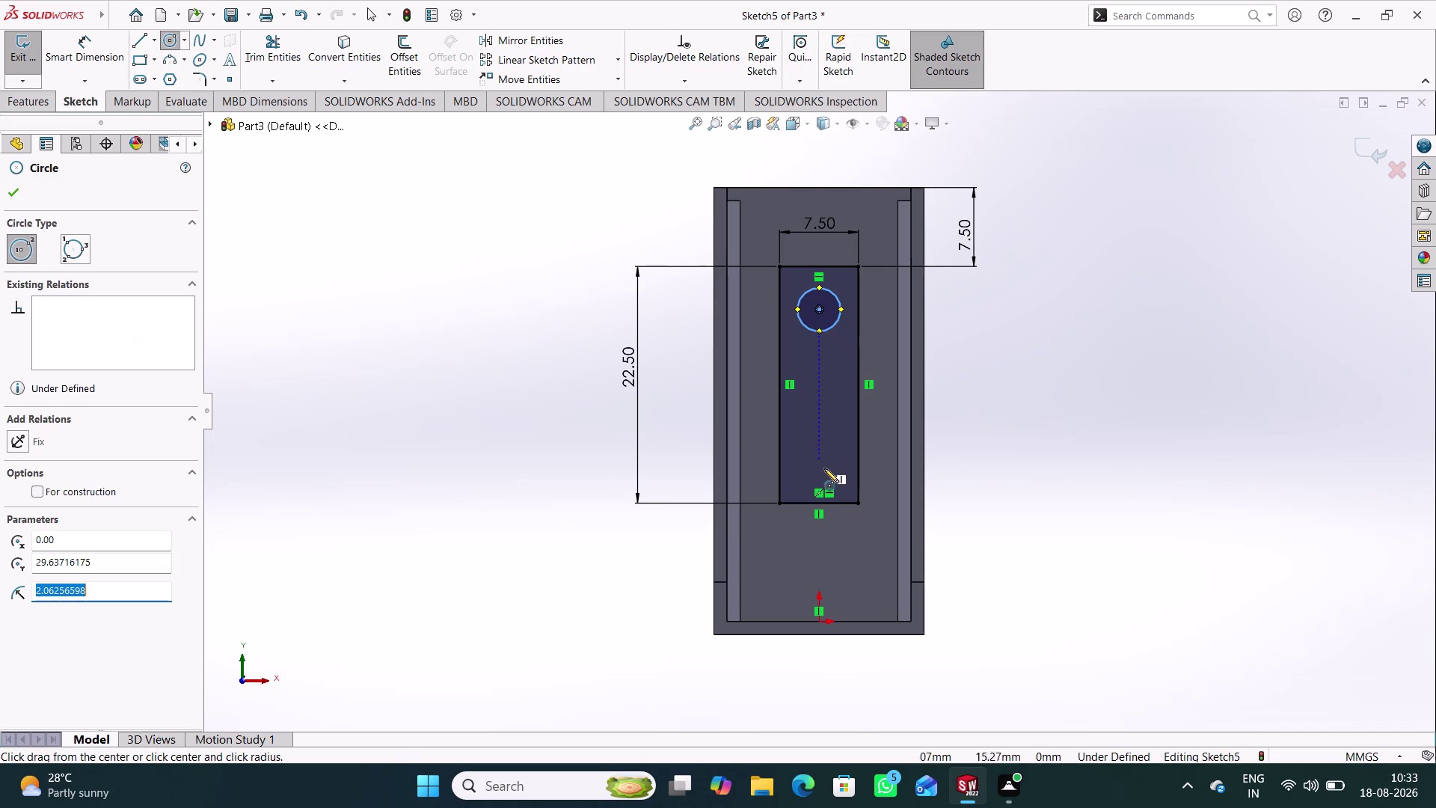
click(821, 457)
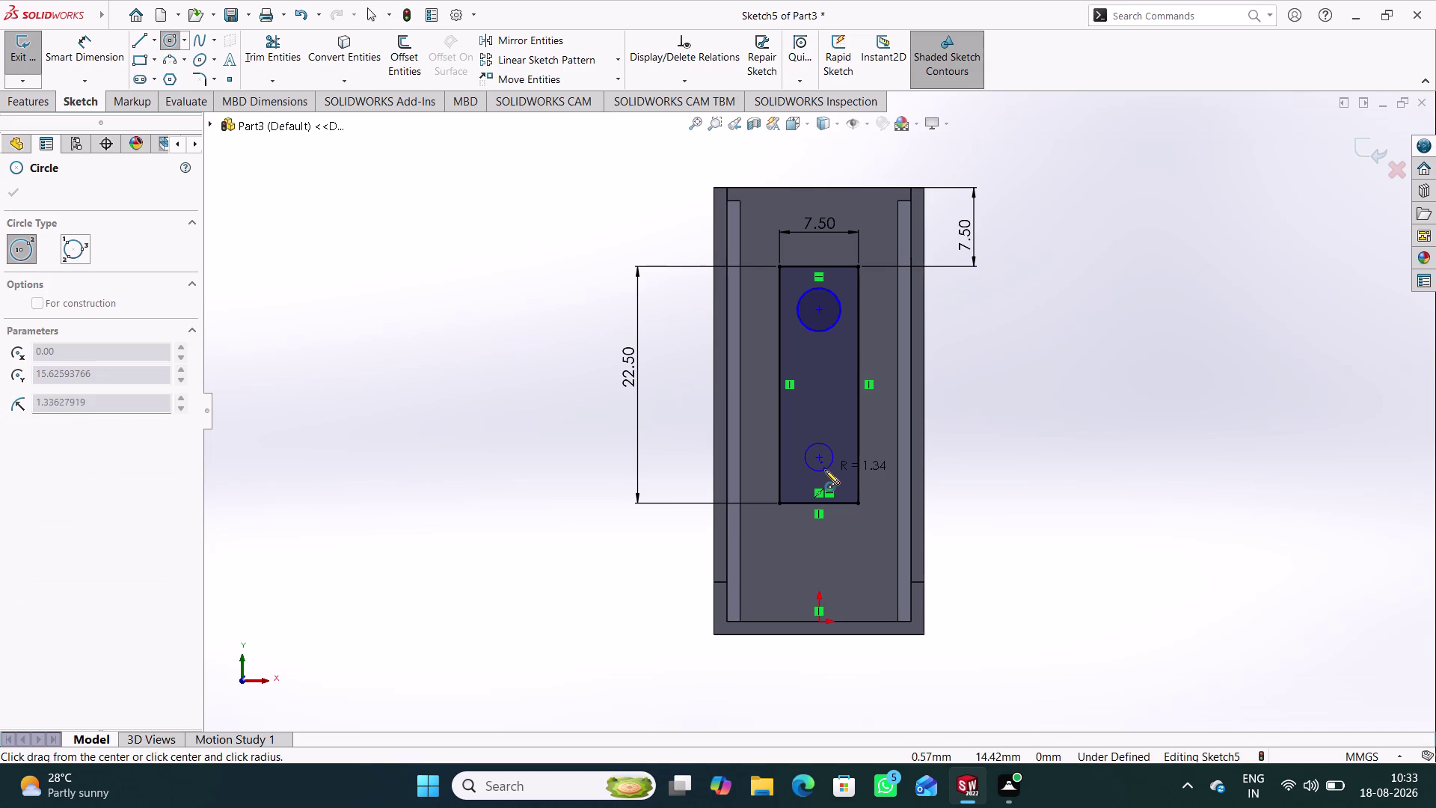
click(831, 476)
Dimension the two circle centres 10.00 apart vertically.
right_drag(1026, 545, 1057, 293)
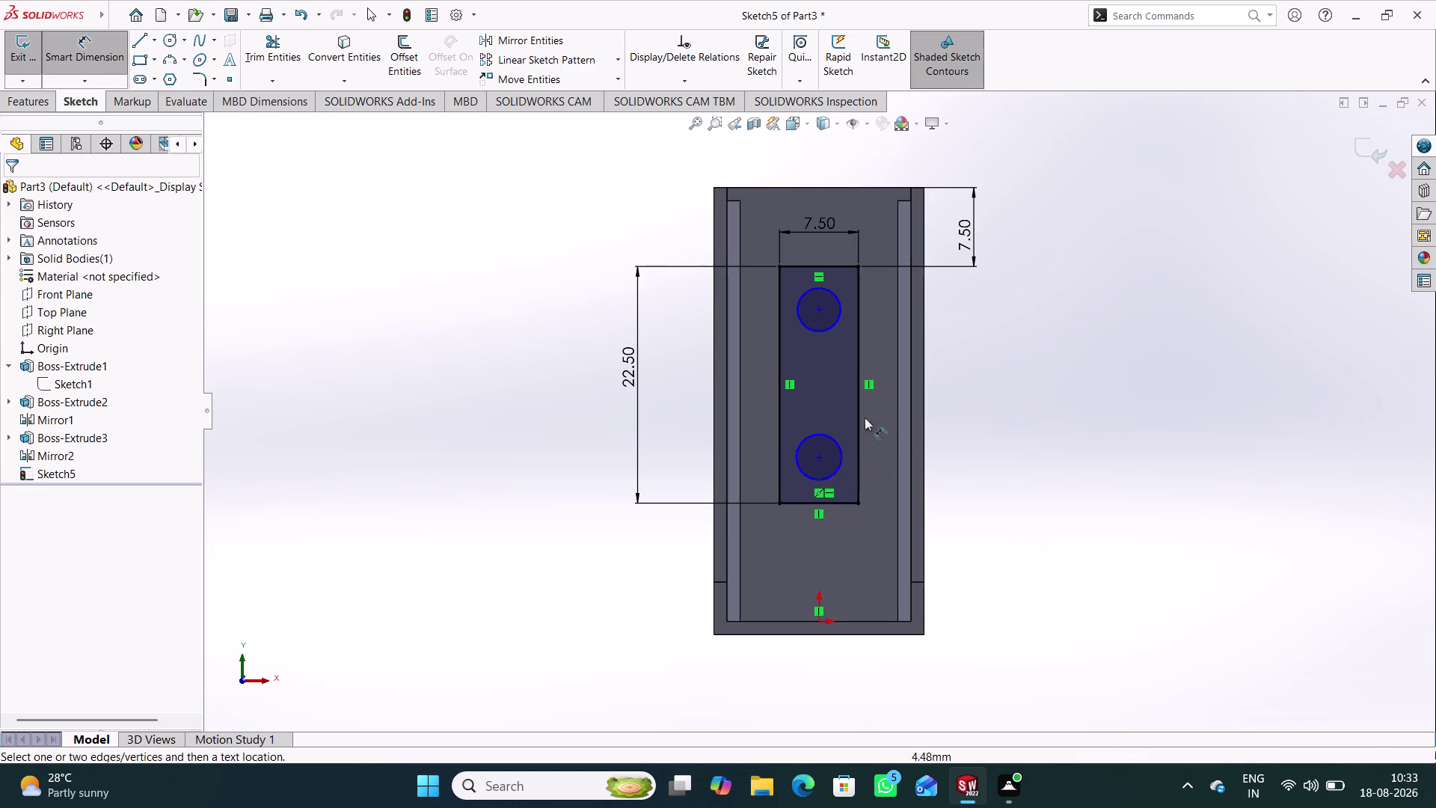
click(823, 459)
click(822, 310)
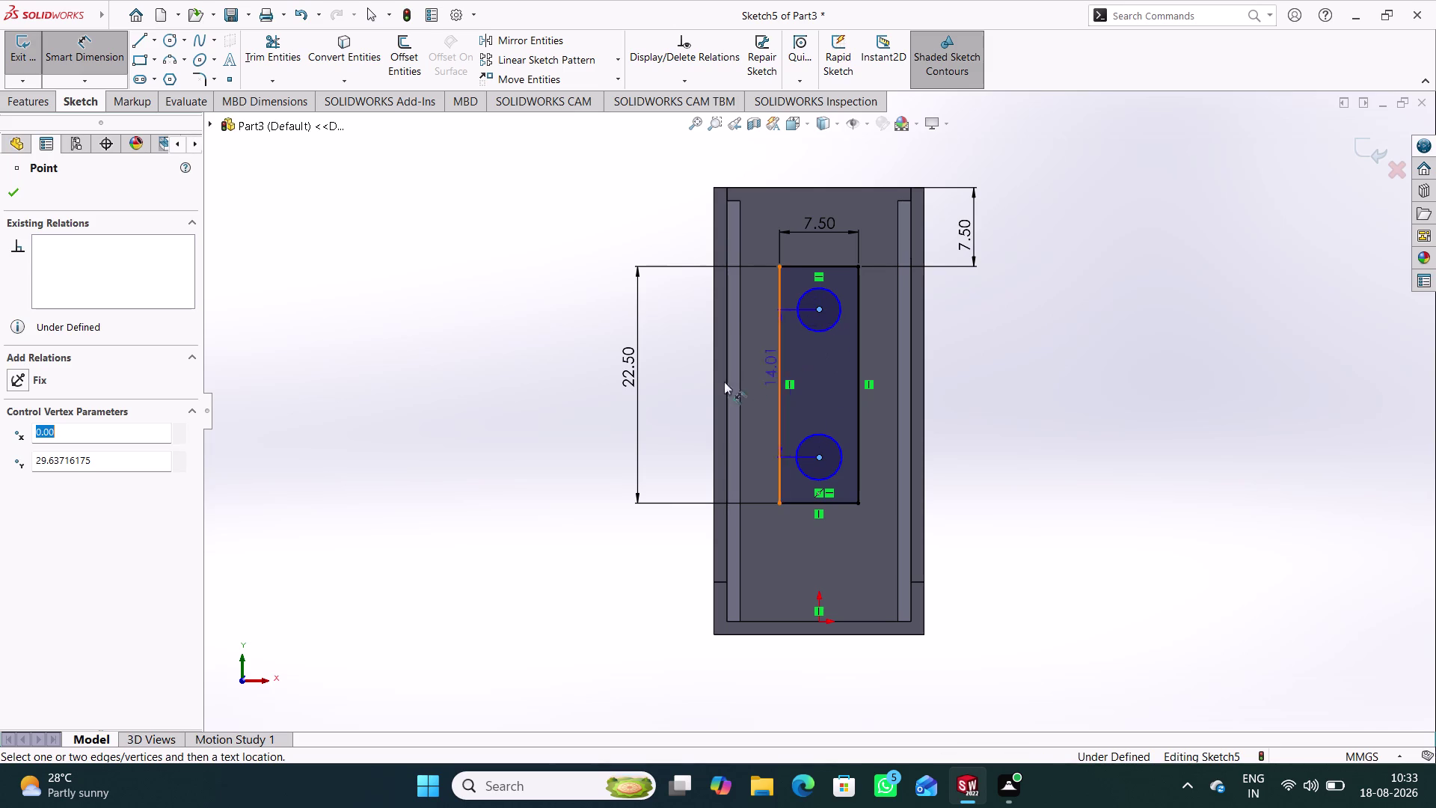
click(691, 380)
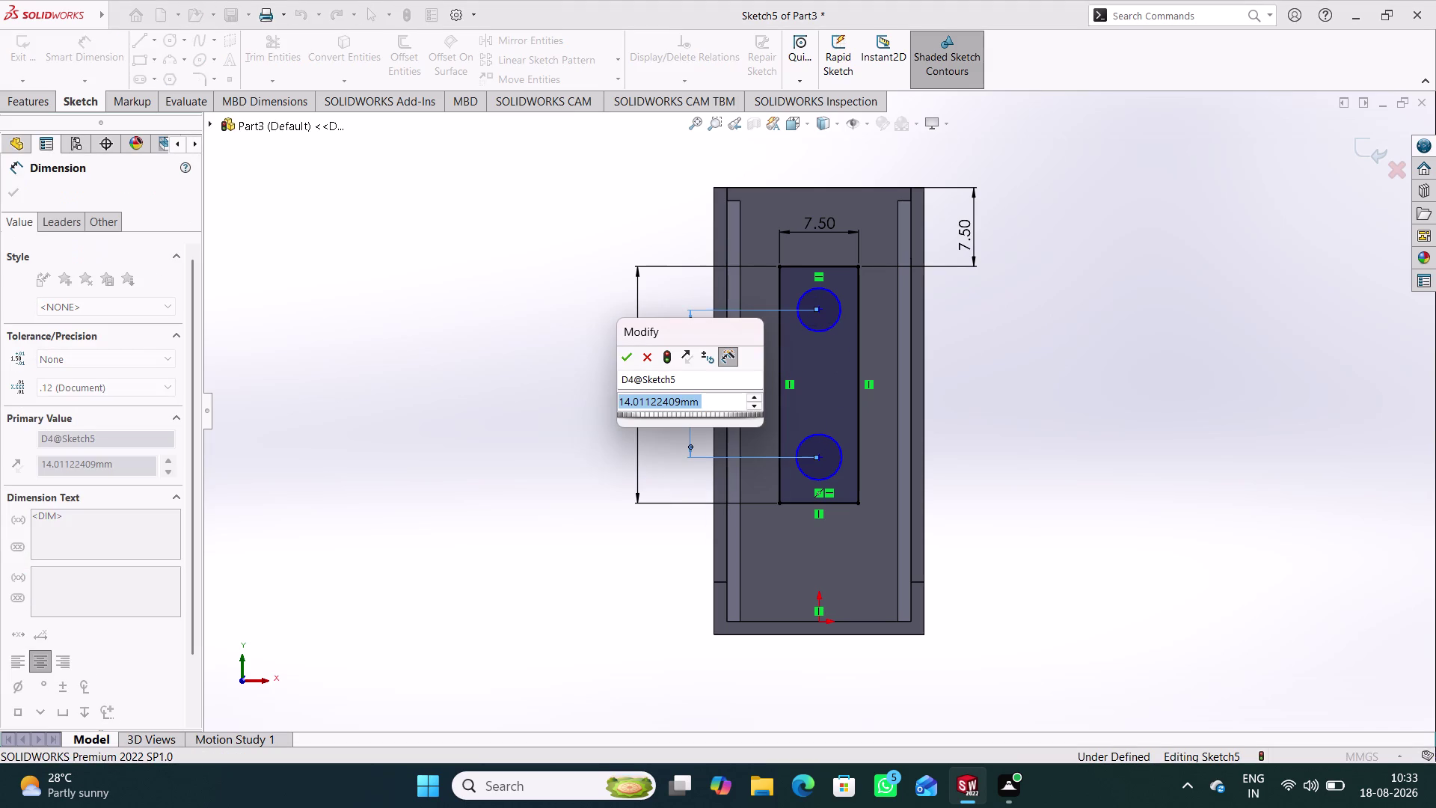
text(10)
key(Return)
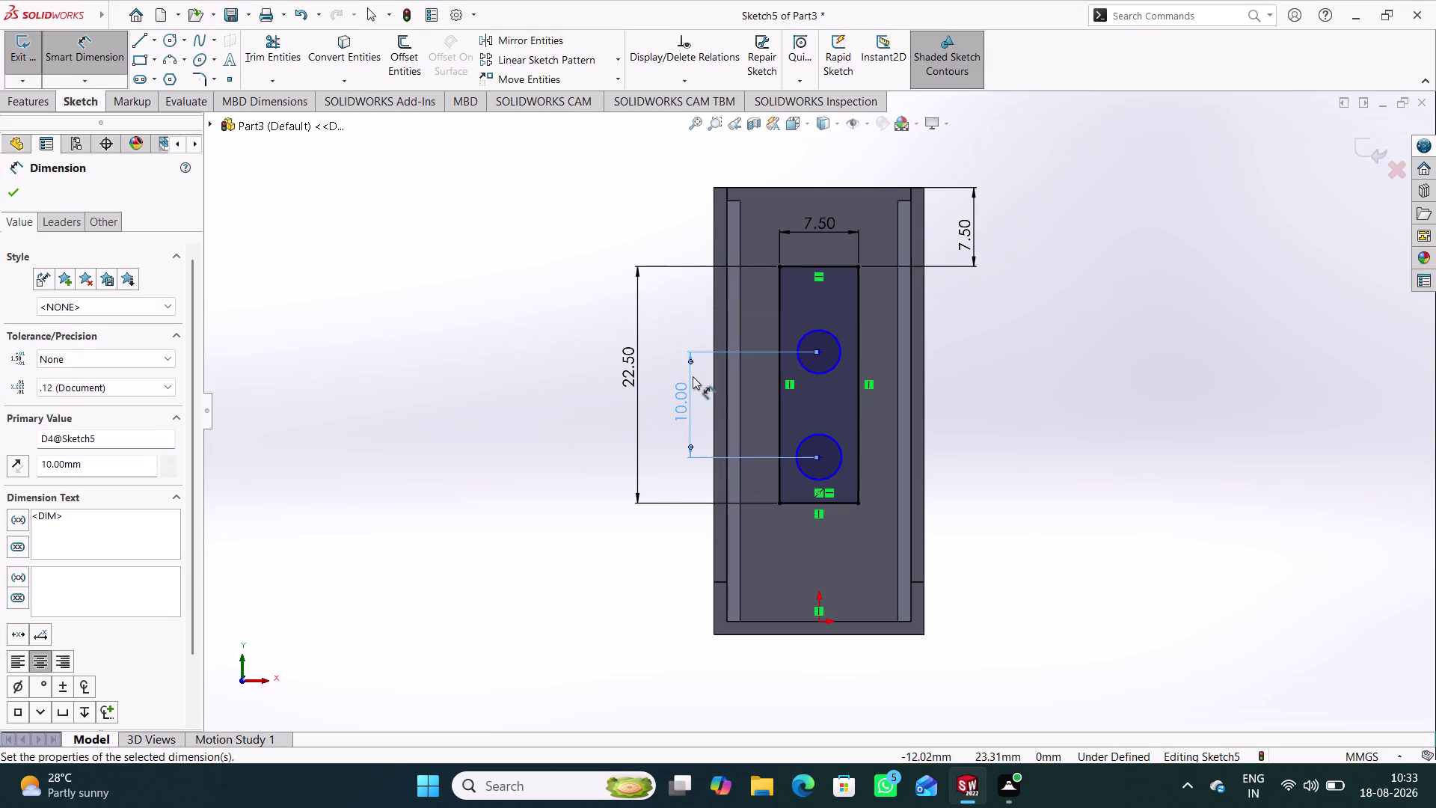
click(982, 390)
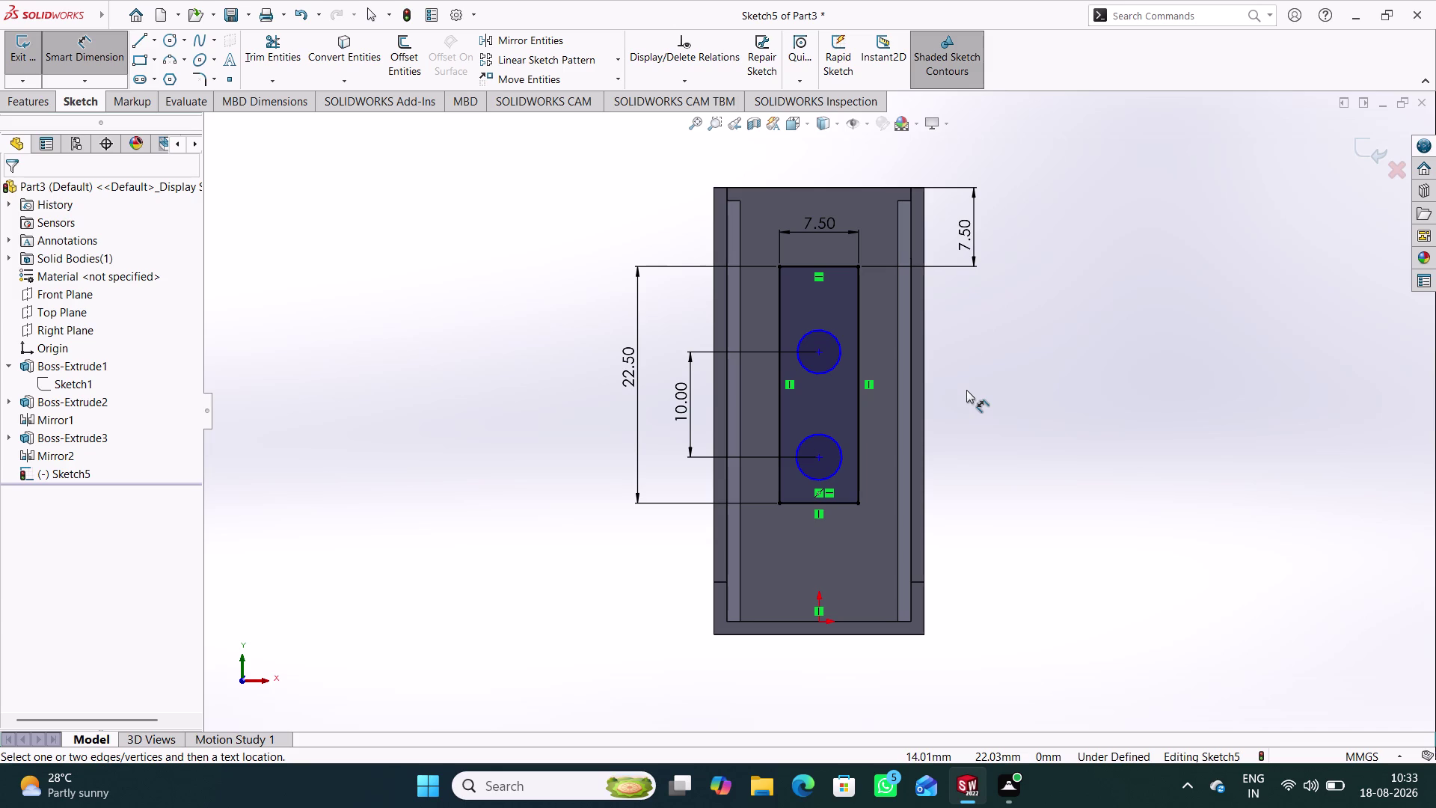
Dimension the upper circle centre from the wall's top edge and delete the rectangle's 7.50 offset.
click(821, 353)
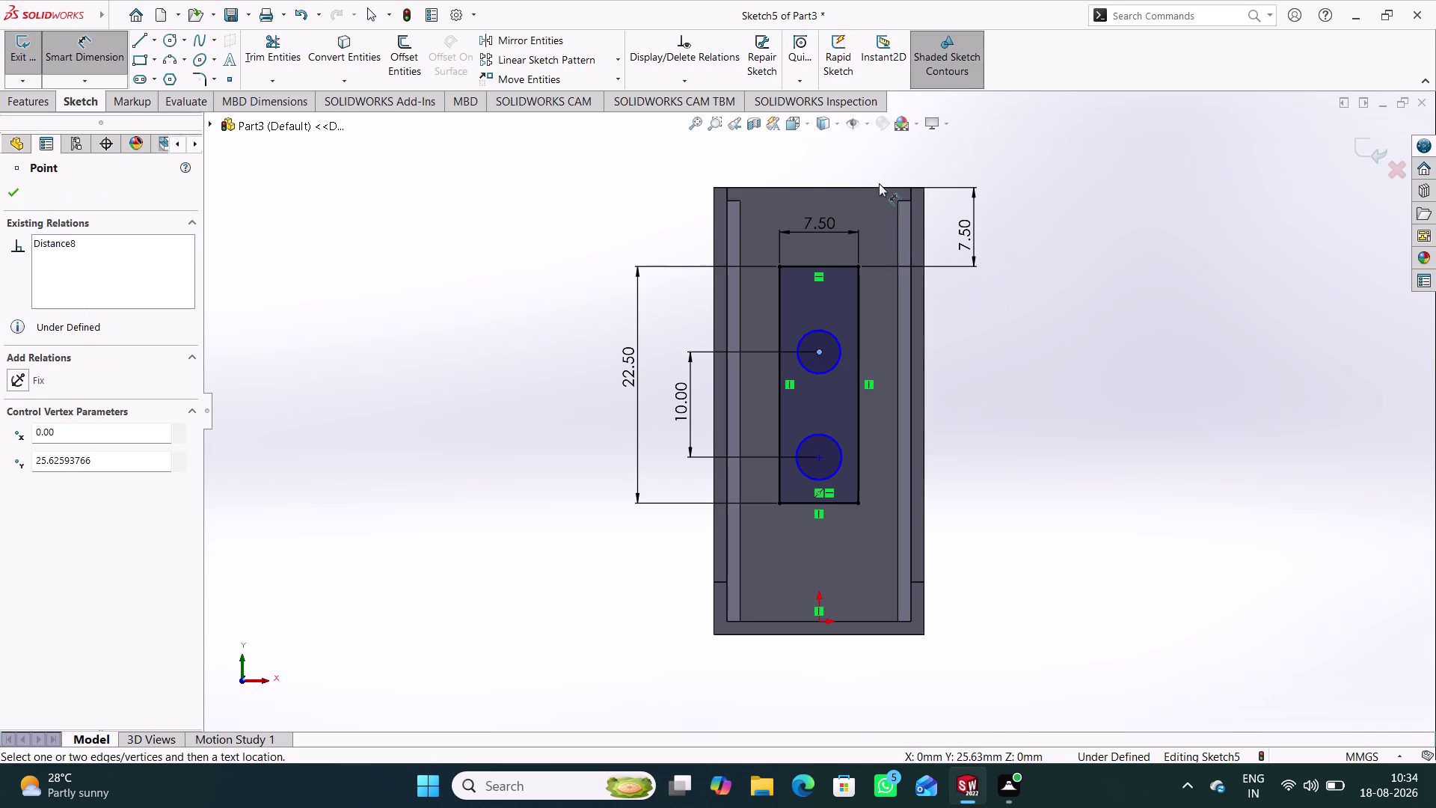
click(870, 186)
click(1029, 276)
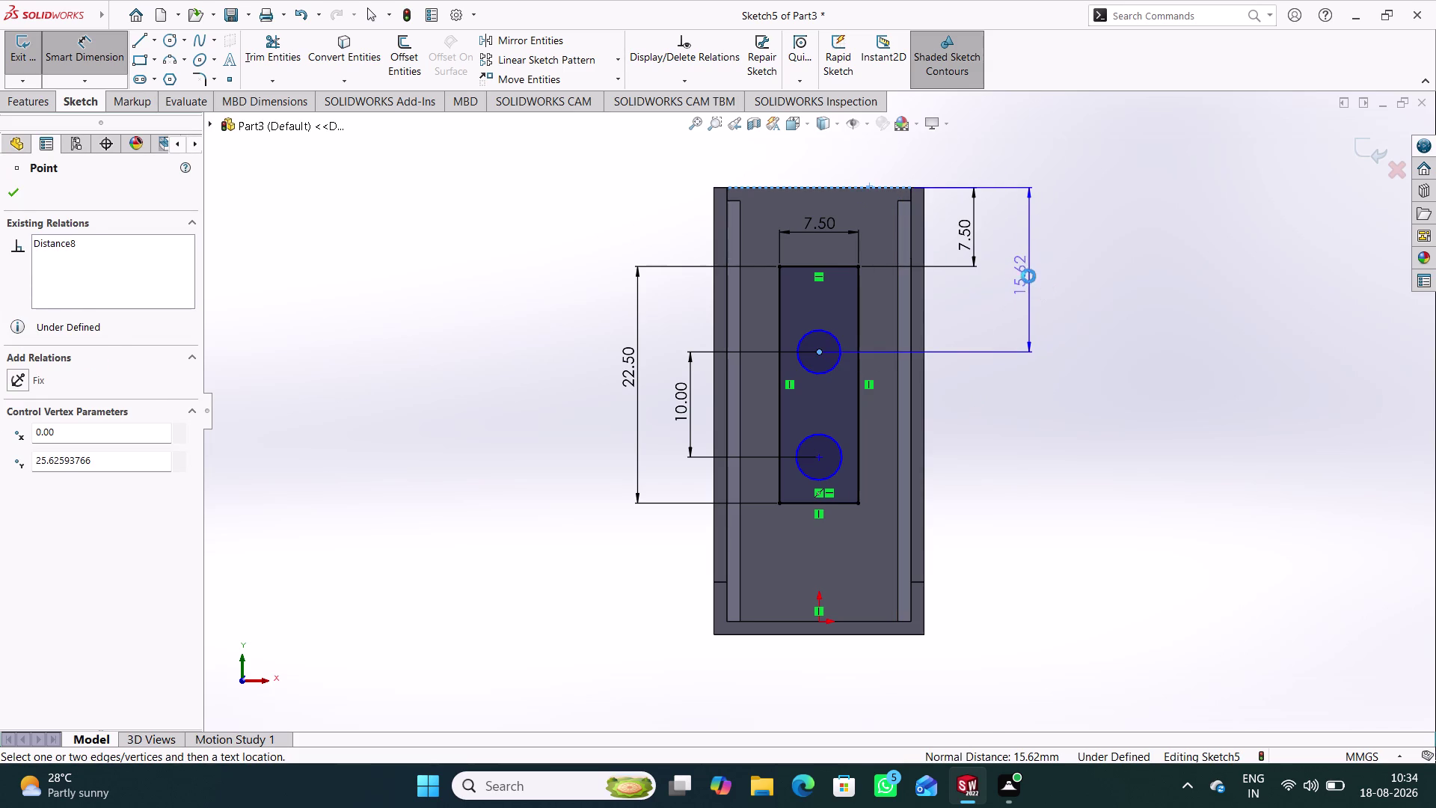
click(980, 251)
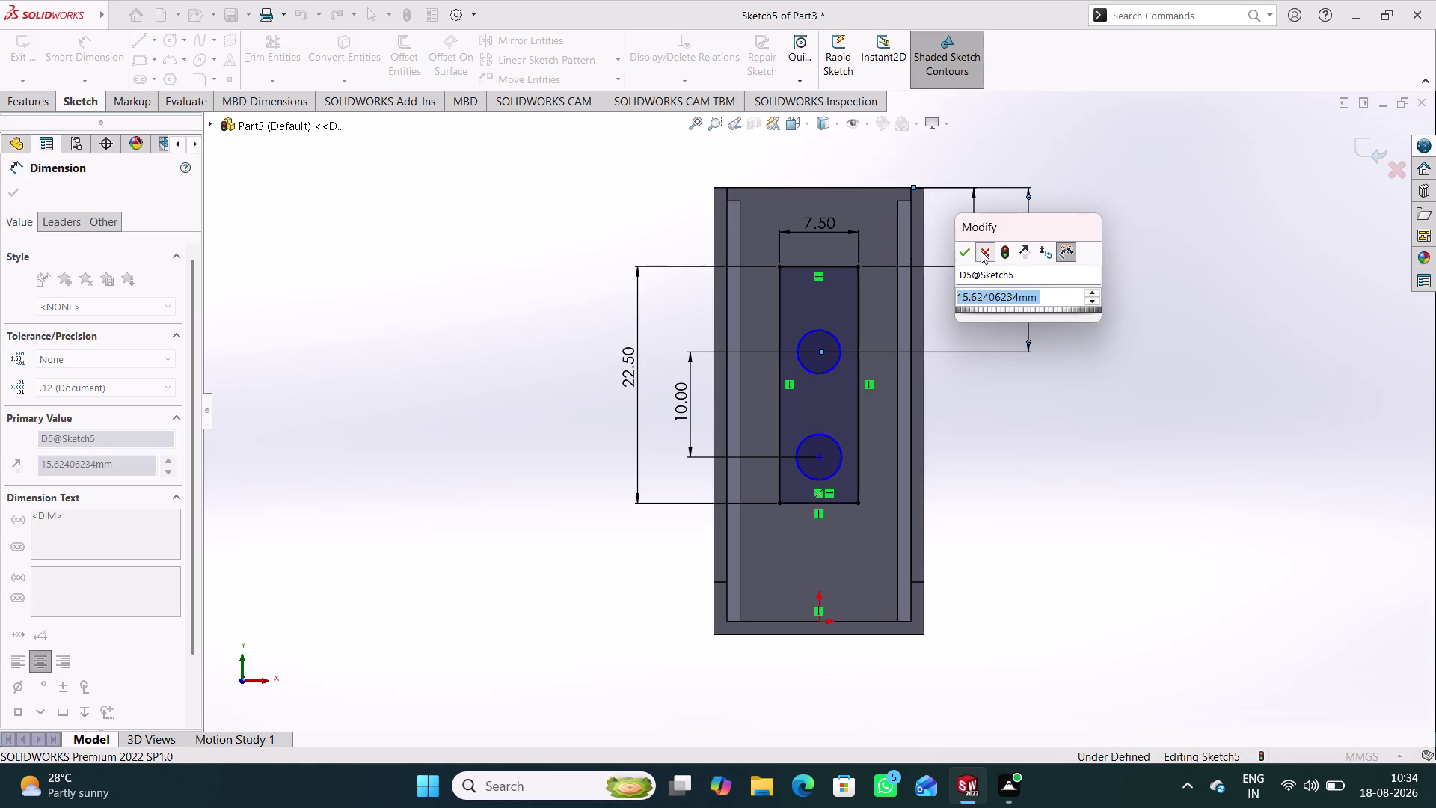
right_click(963, 233)
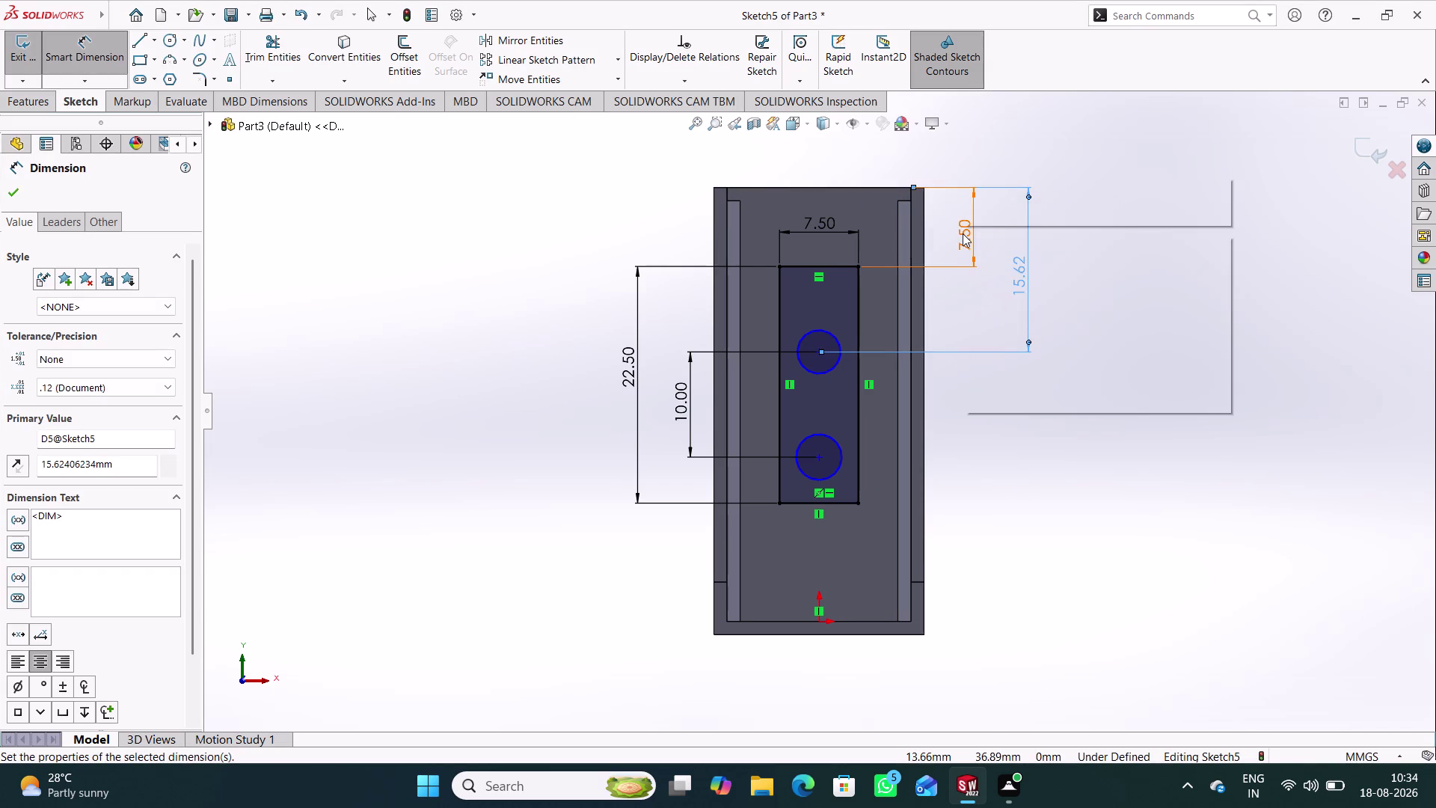
click(935, 222)
right_drag(1174, 456, 1188, 252)
right_click(963, 238)
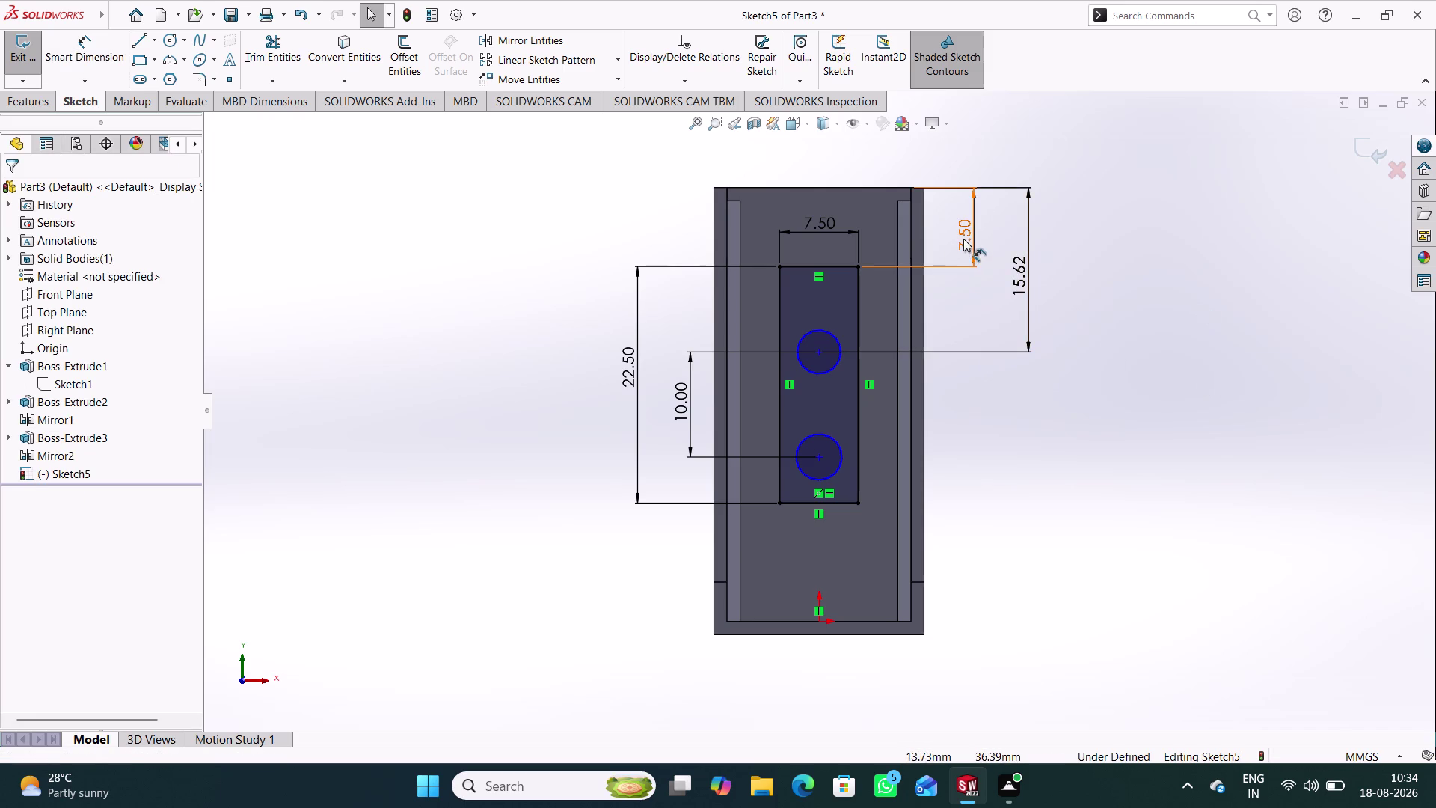
click(1005, 441)
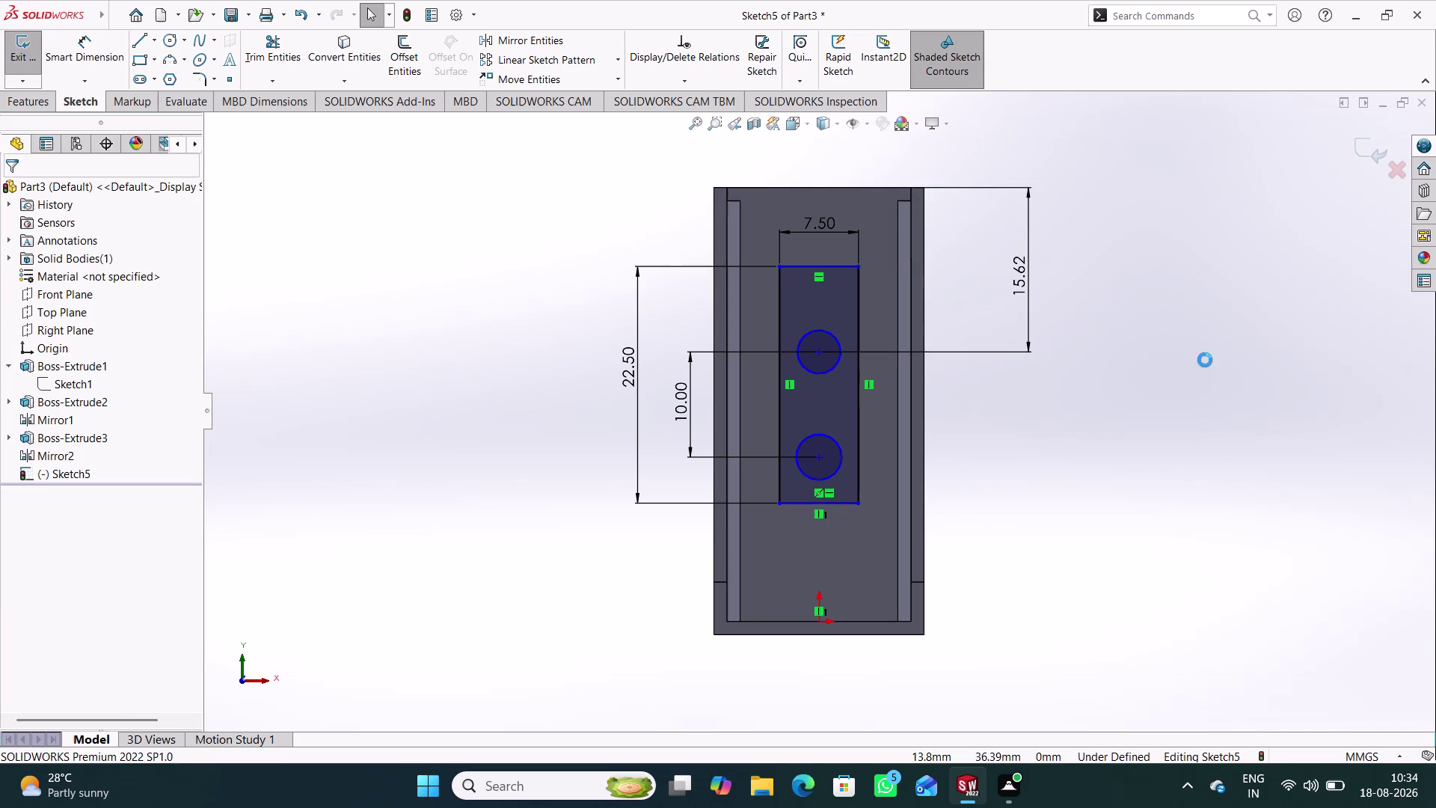
Change the upper hole offset from 15.62 to 7.50 and drag the rectangle upward.
click(1205, 360)
double_click(1022, 266)
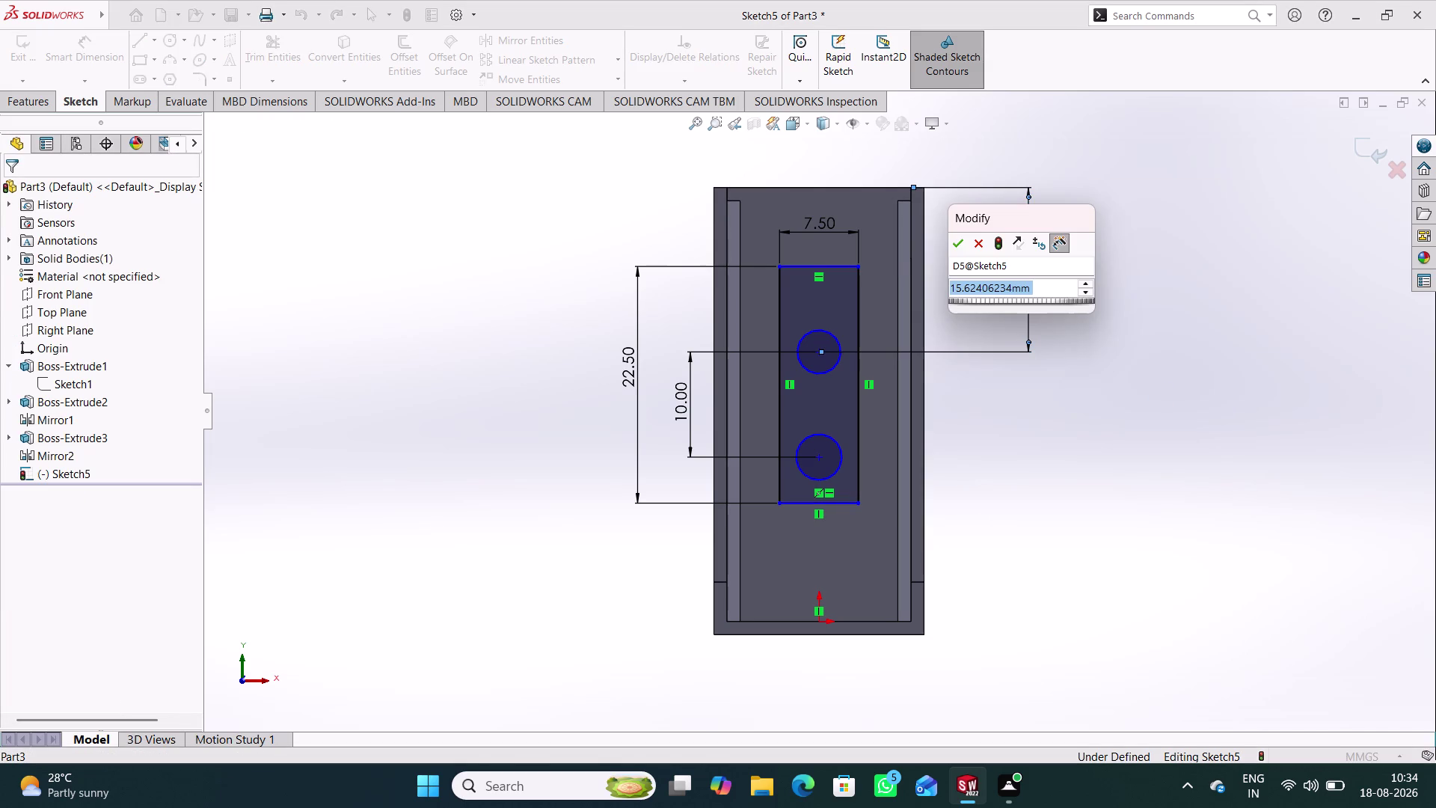
text(7.5)
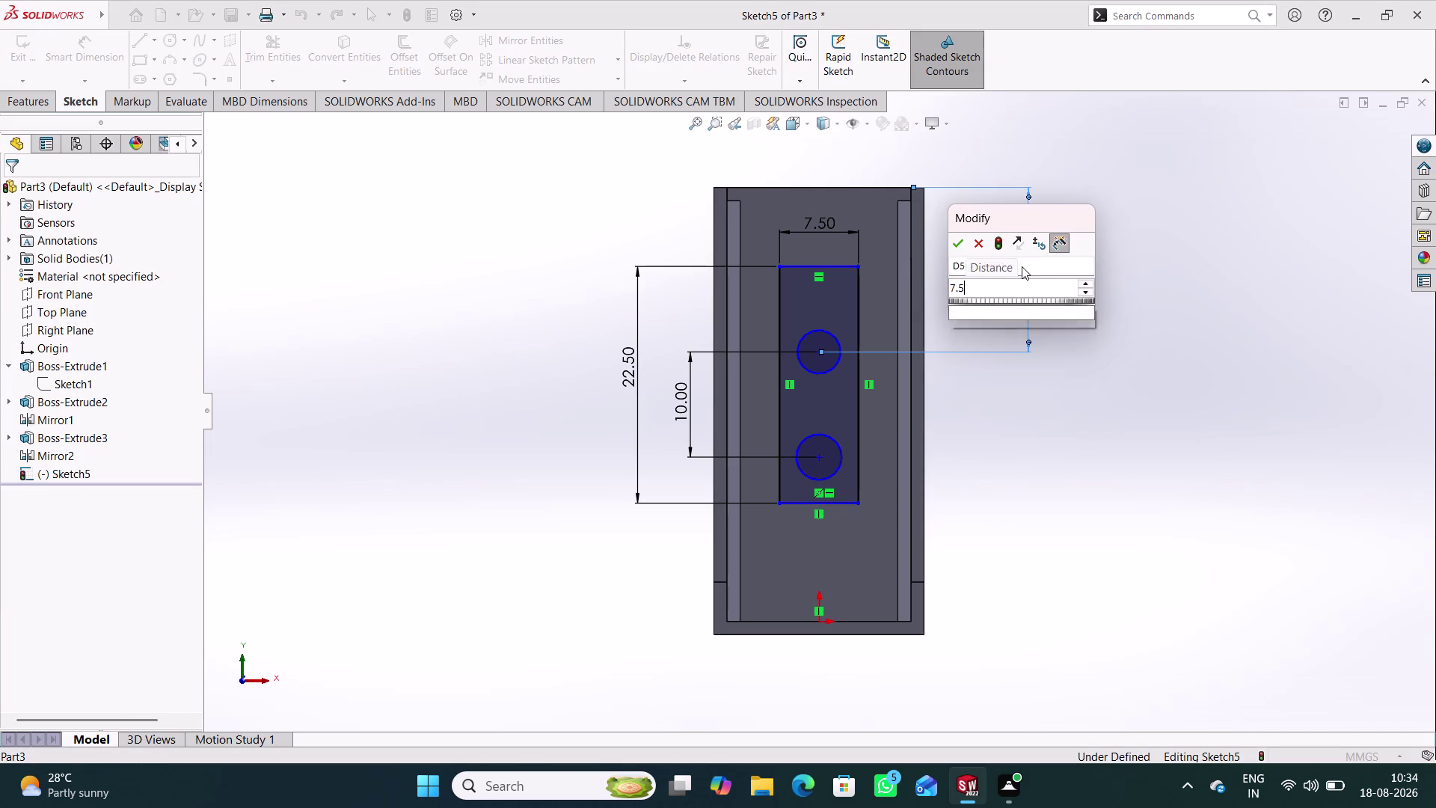
key(Return)
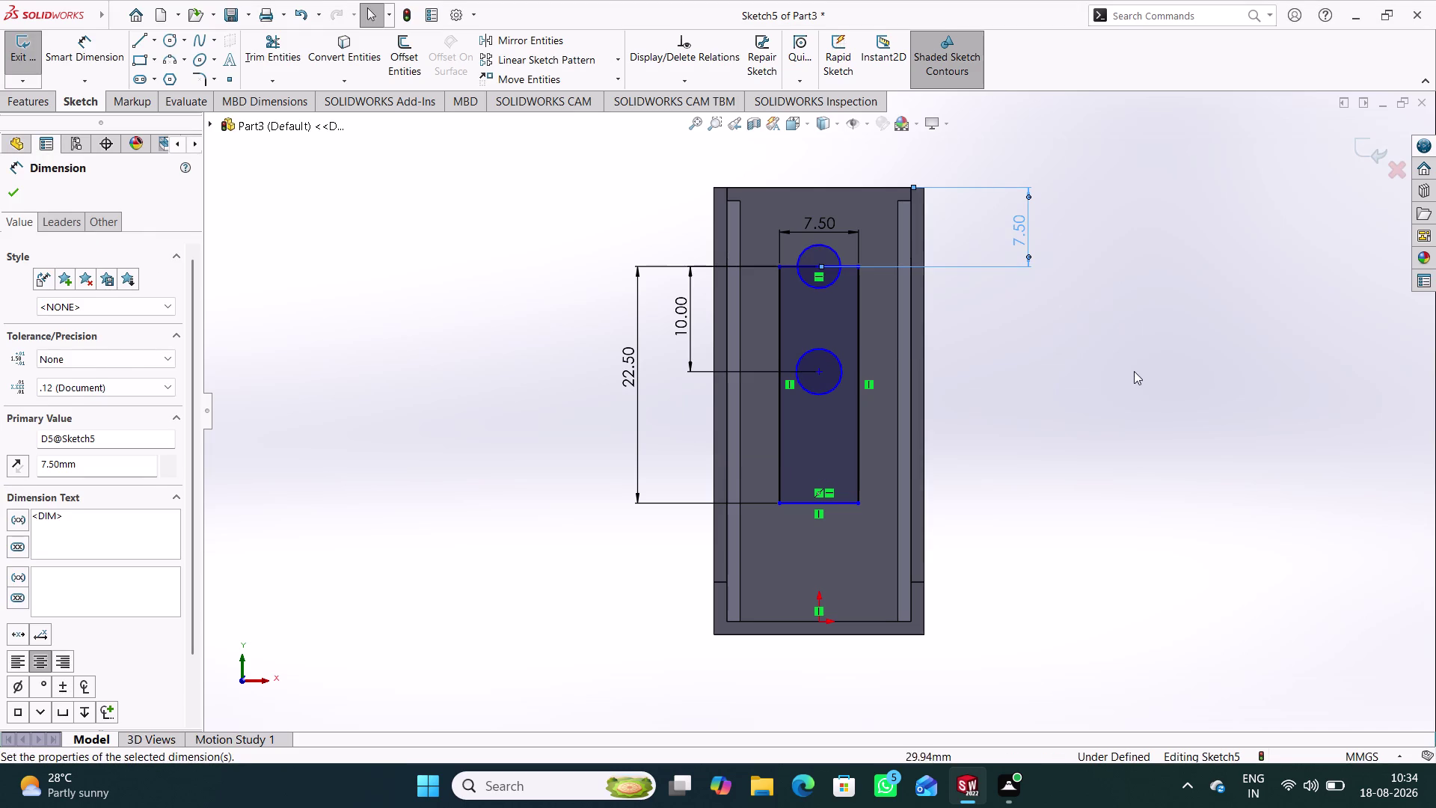
click(1133, 371)
drag(790, 268, 791, 236)
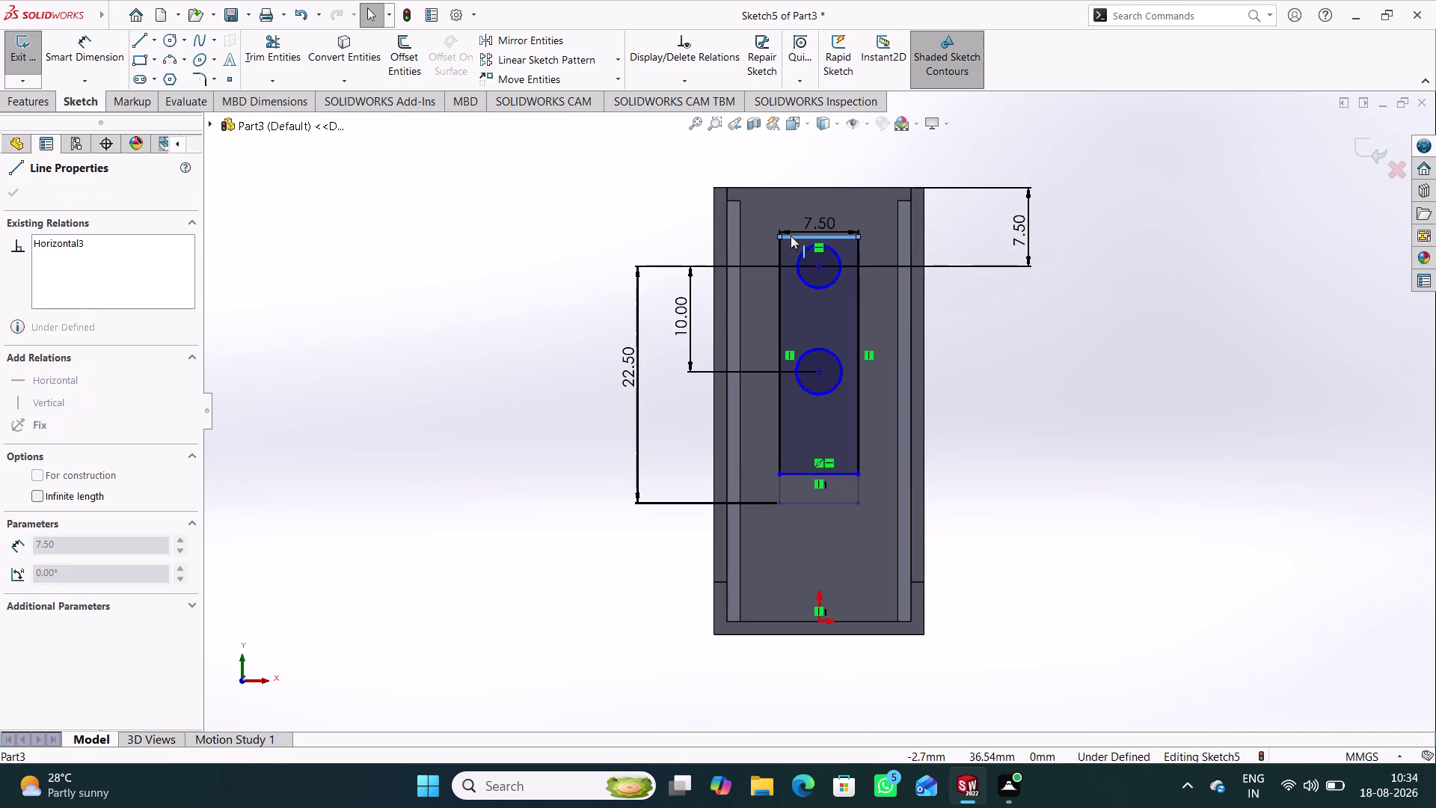
drag(790, 237, 793, 221)
click(1070, 389)
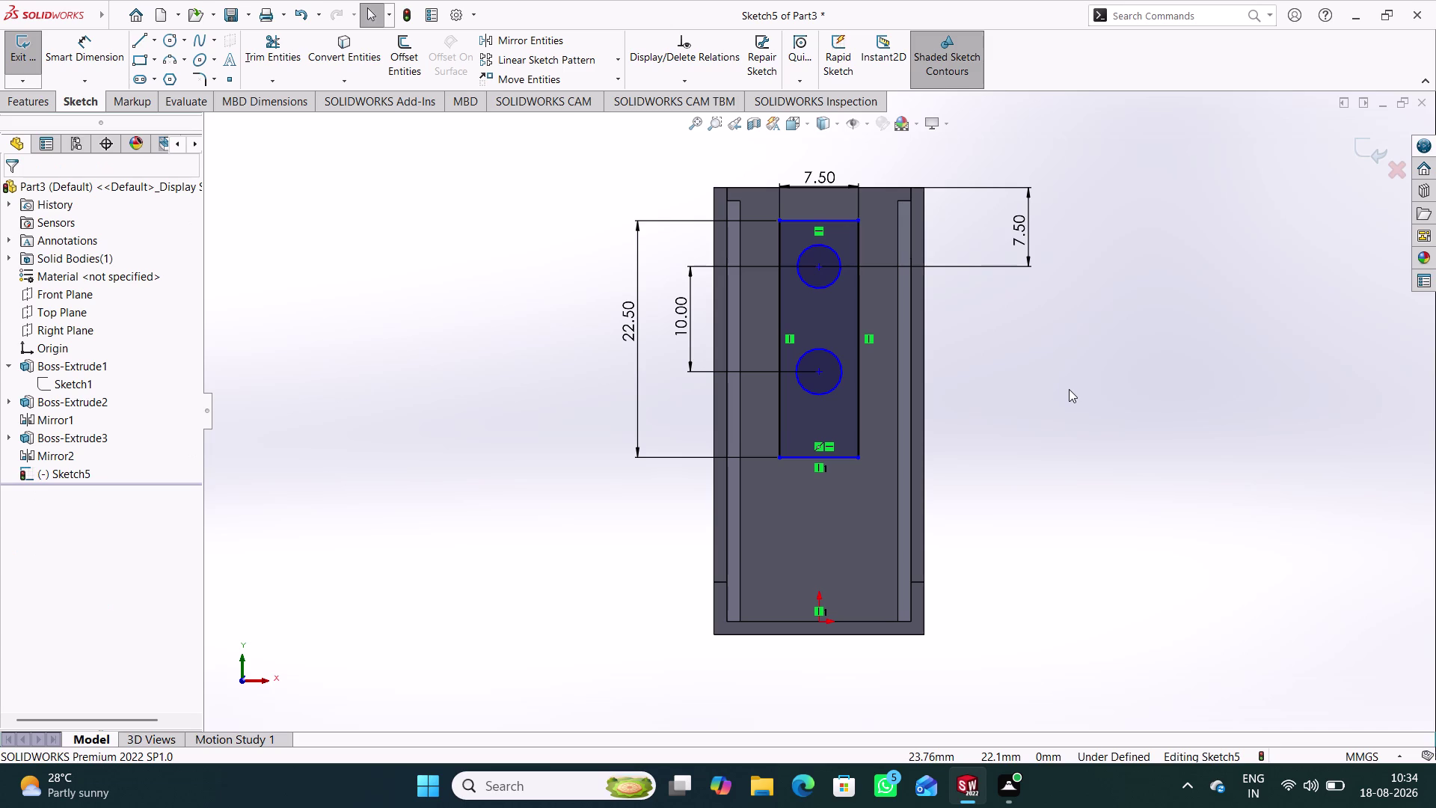
Dimension the pad rectangle's top edge to the upper hole centre as 12.5/2 (6.25).
right_drag(1081, 575, 1147, 293)
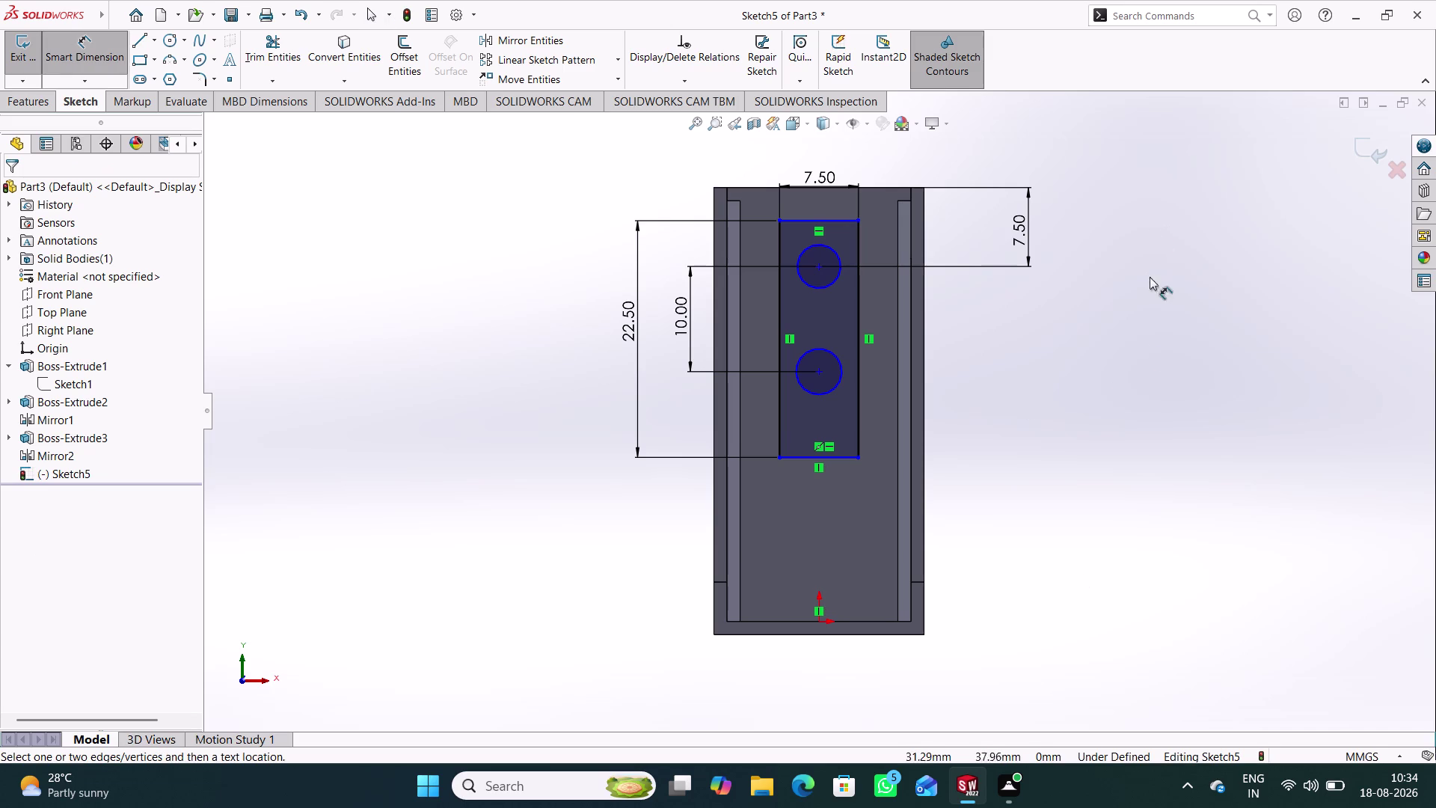
click(819, 265)
click(857, 218)
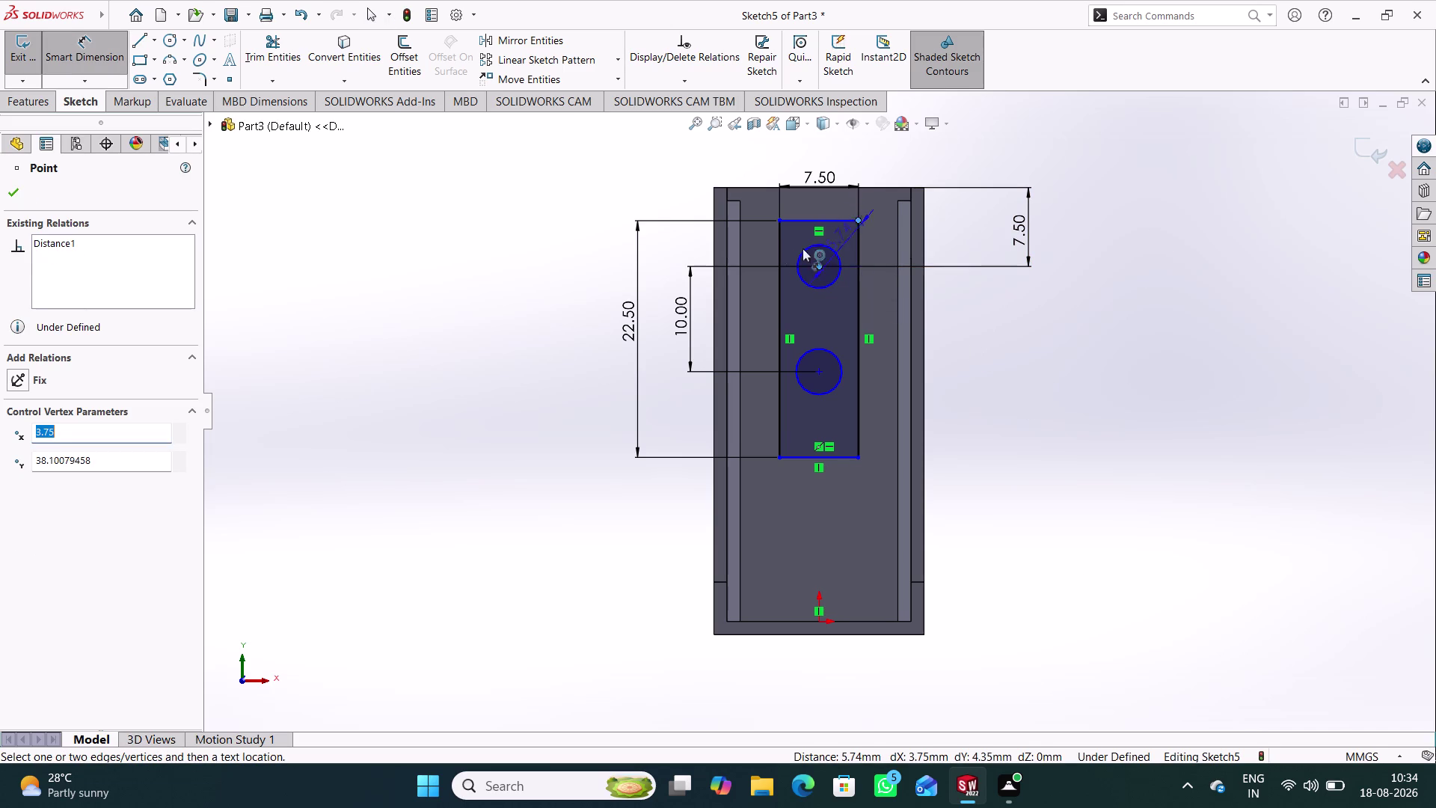
click(762, 241)
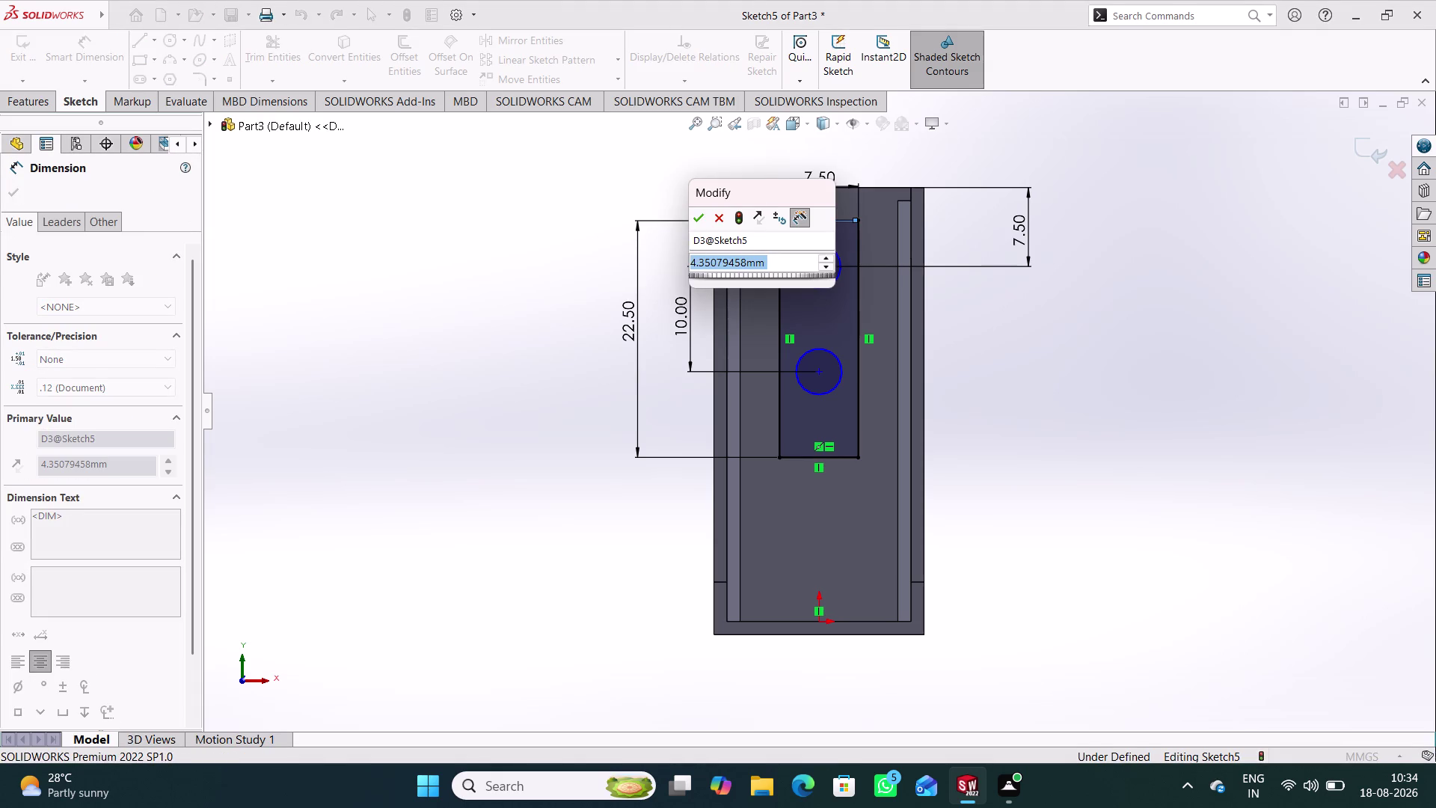
text(12.5)
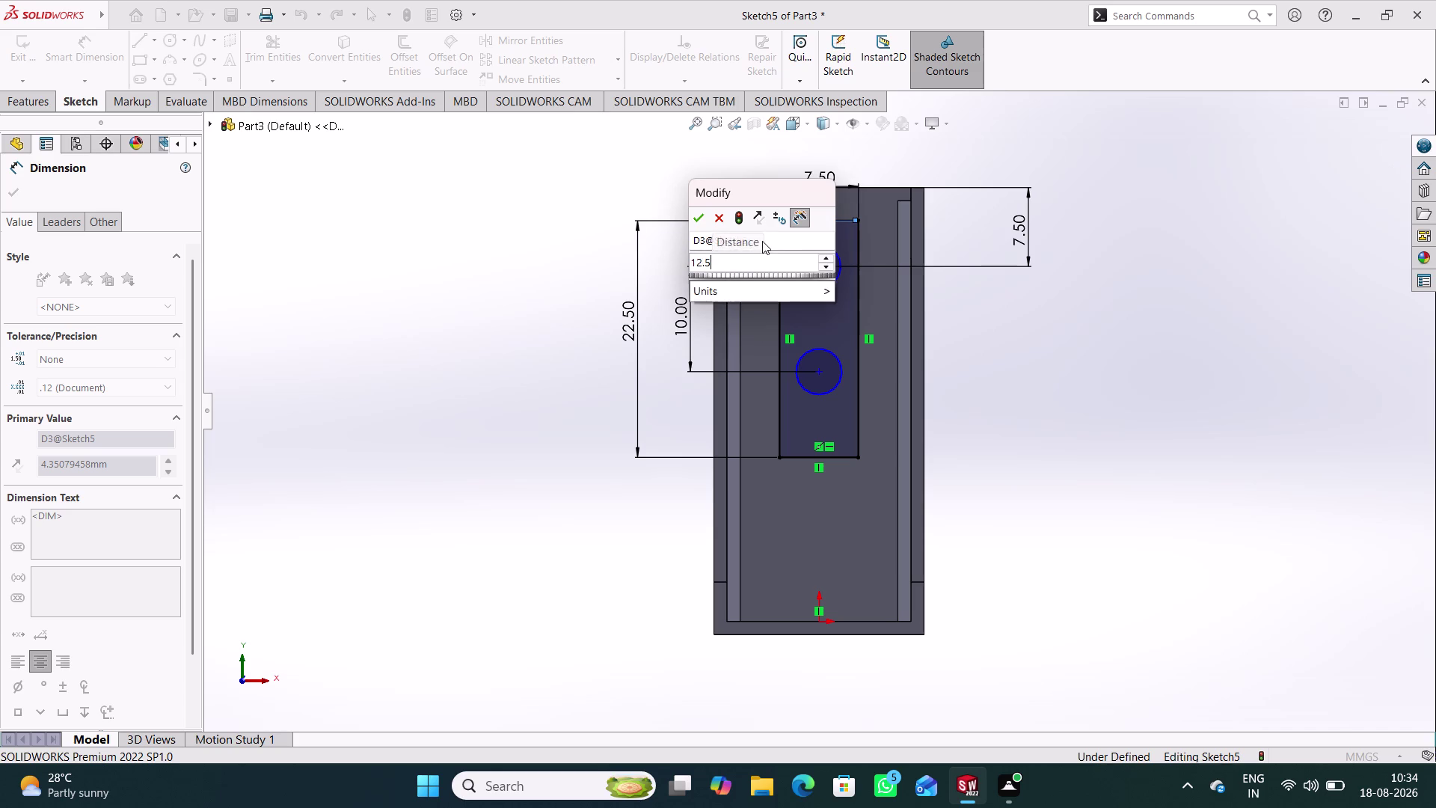
text(/2)
key(Return)
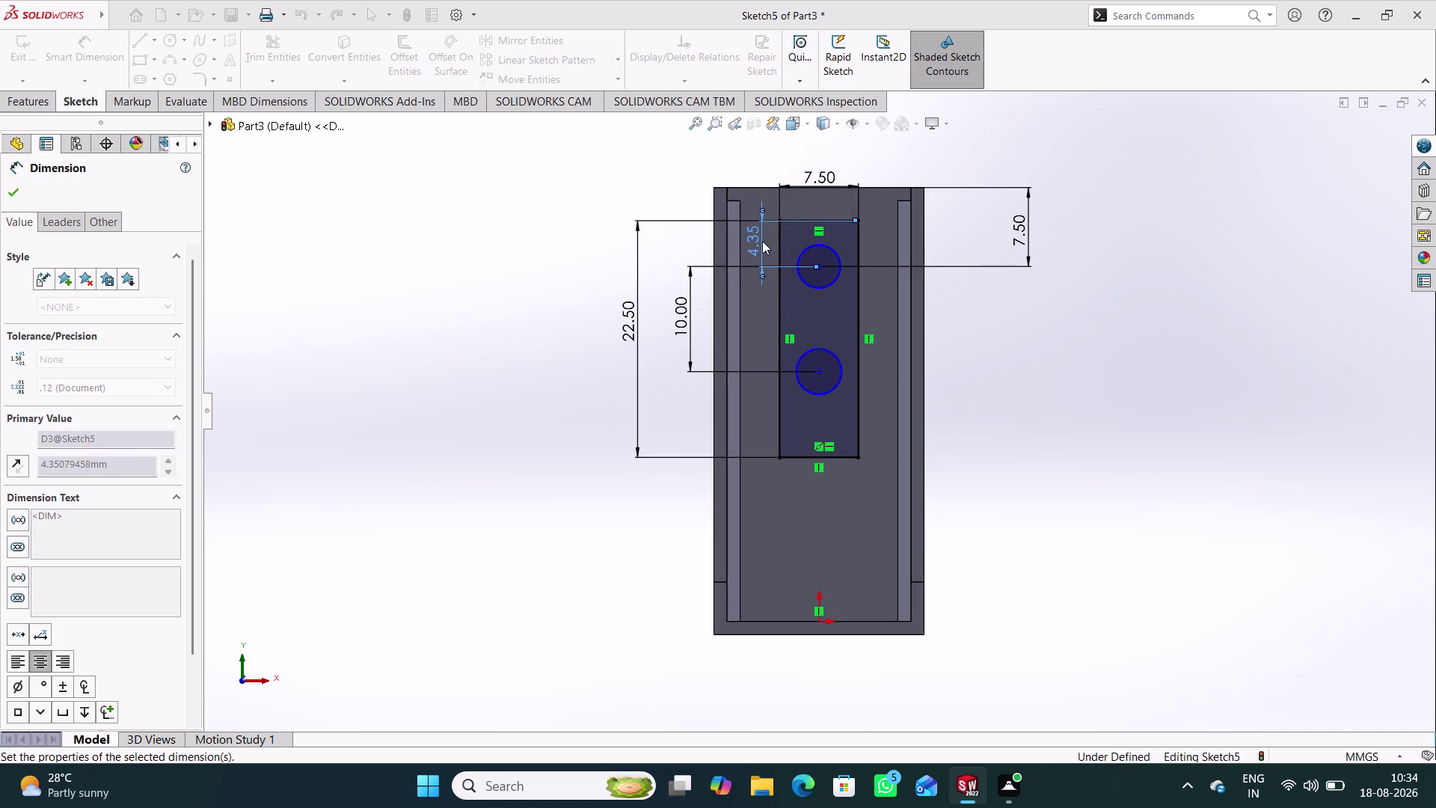
click(504, 336)
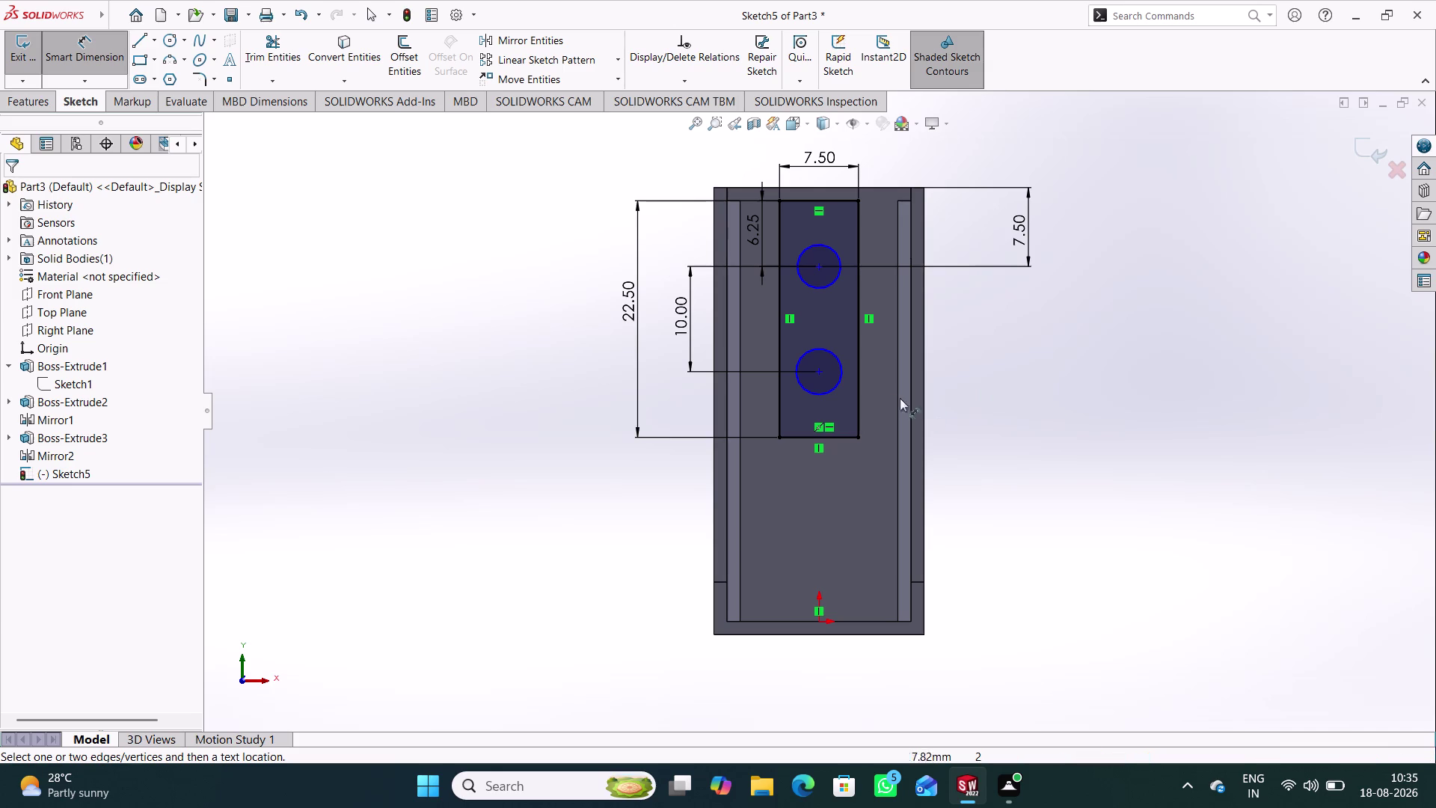
Give the lower hole circle a 2.50 diameter.
click(844, 381)
click(987, 424)
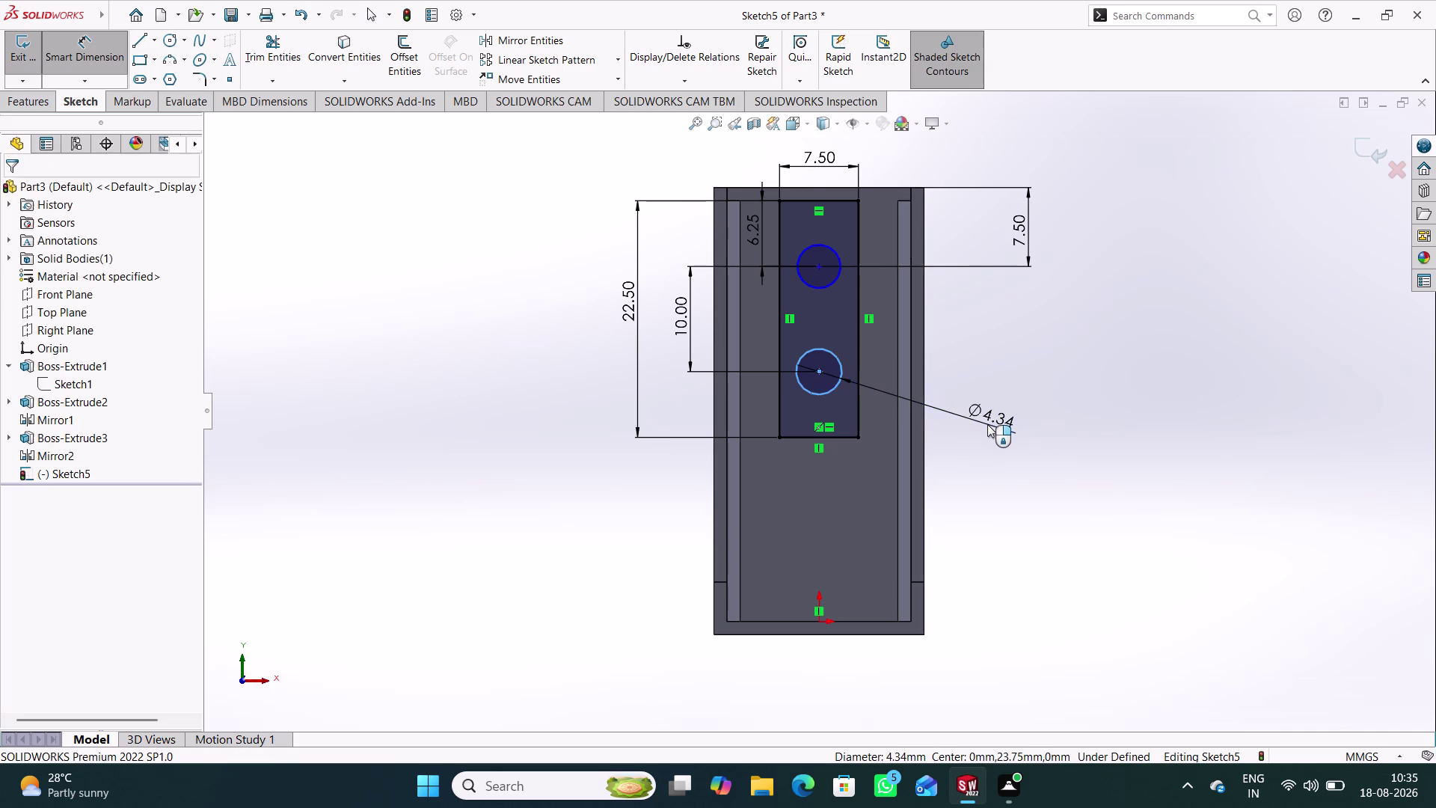
text(2.5)
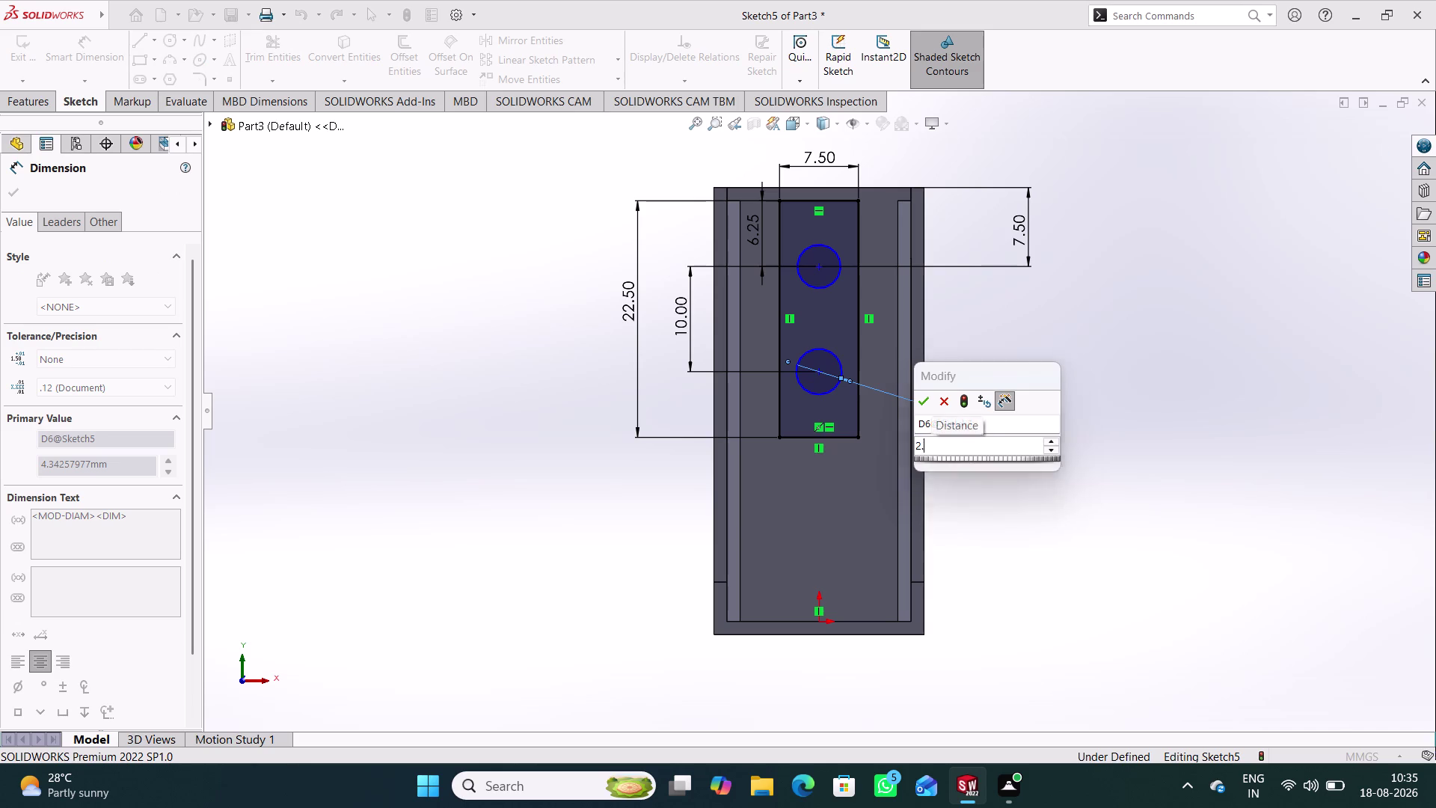
key(Return)
right_click(516, 437)
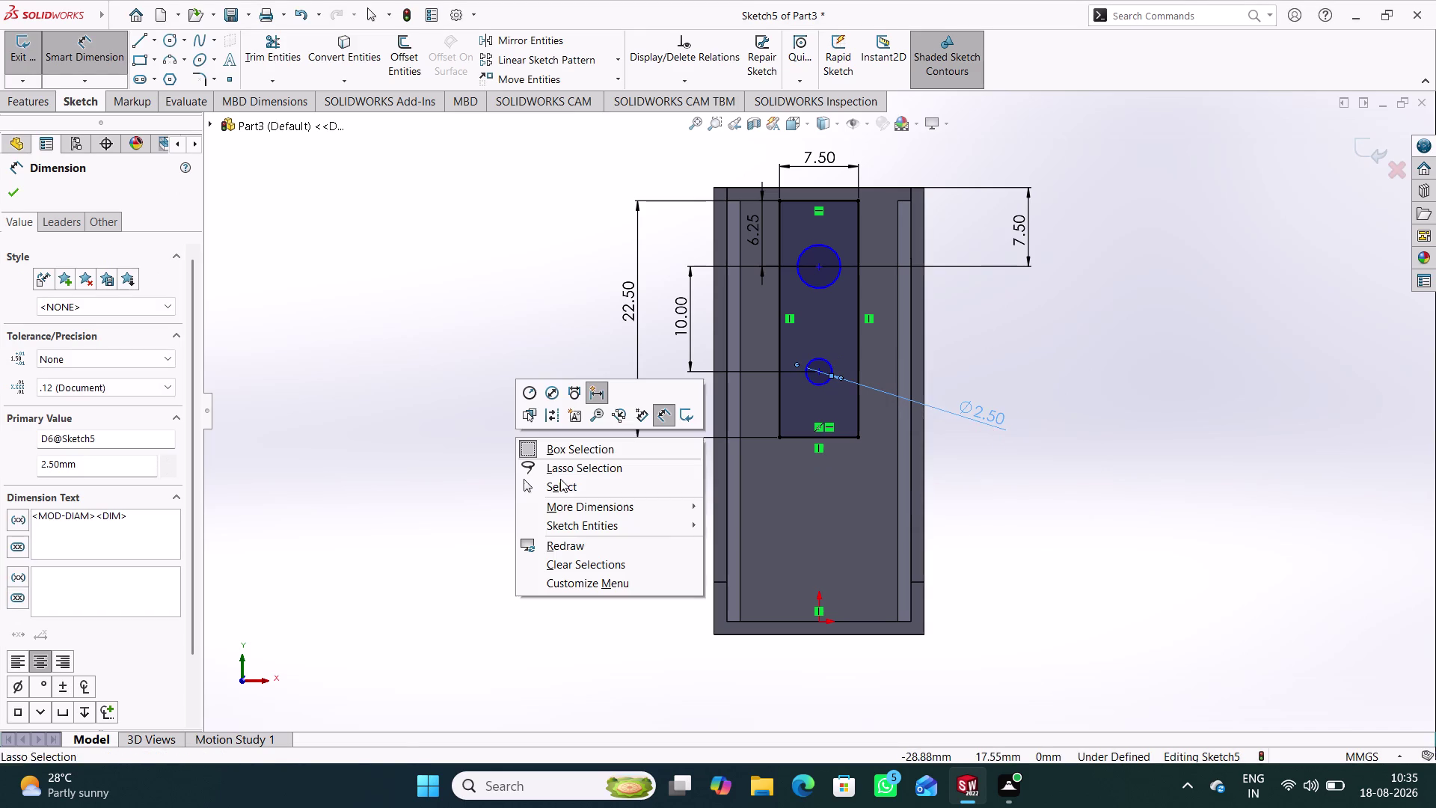
right_drag(559, 489, 534, 240)
right_drag(450, 376, 430, 256)
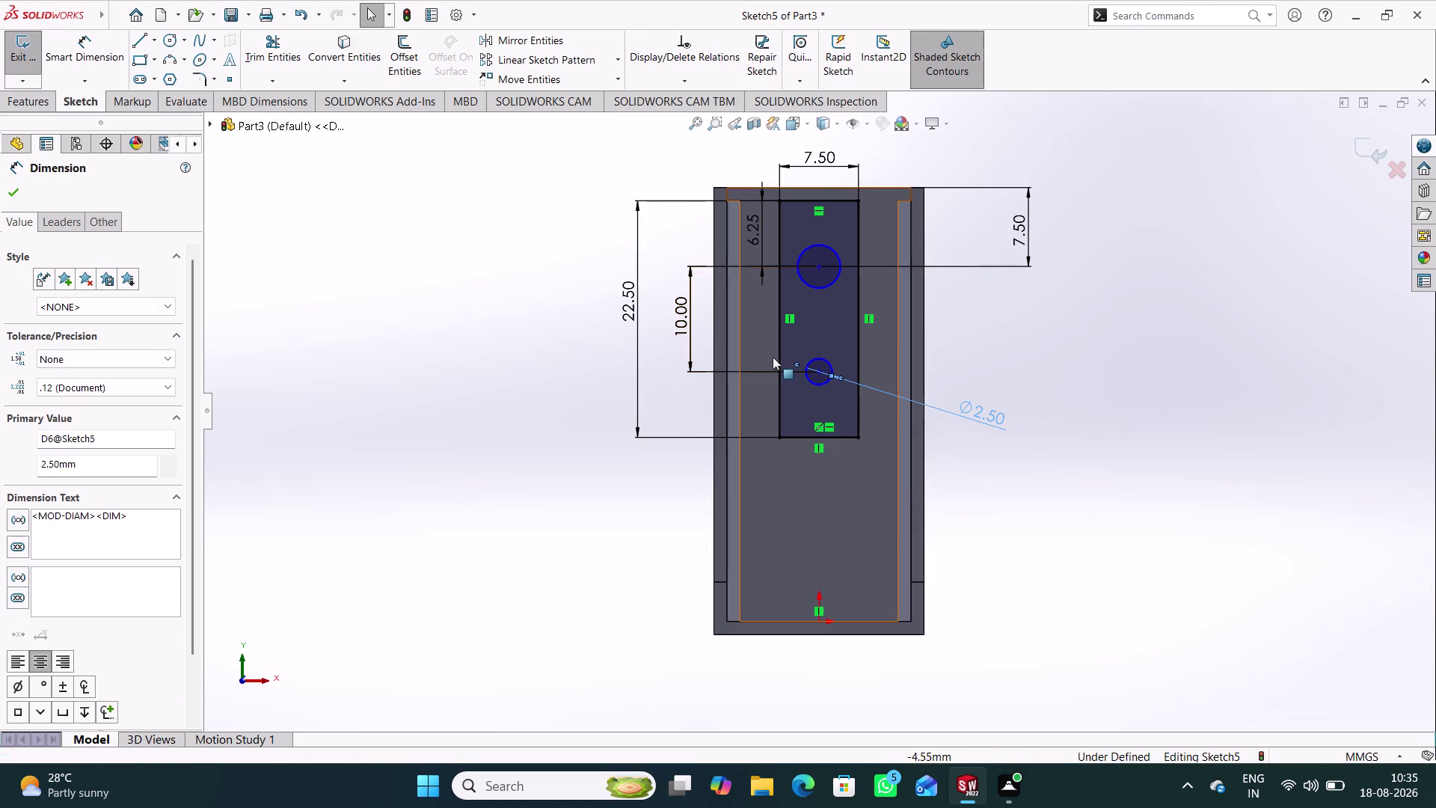
click(1042, 377)
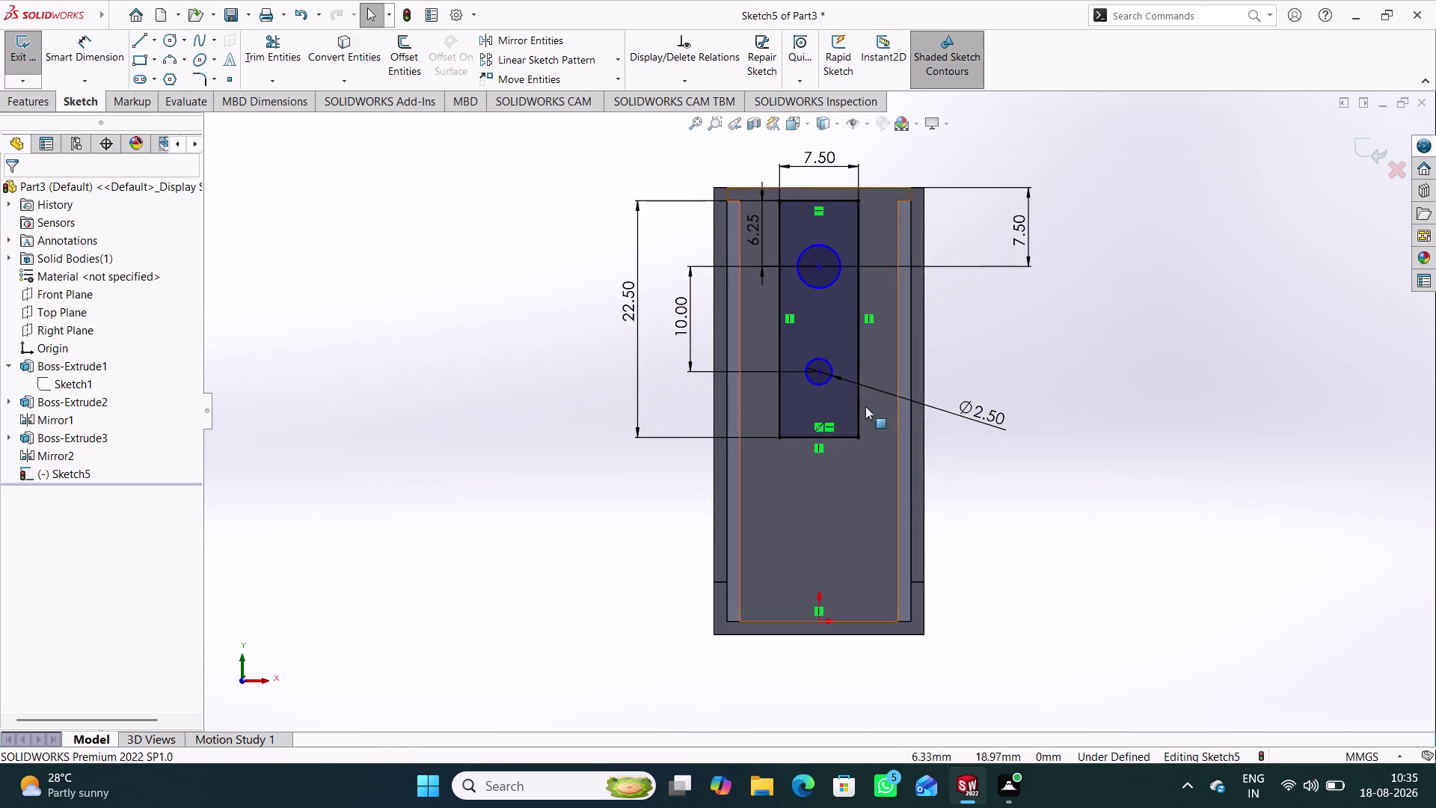
Add a Vertical relation between both hole centres and the origin.
click(819, 374)
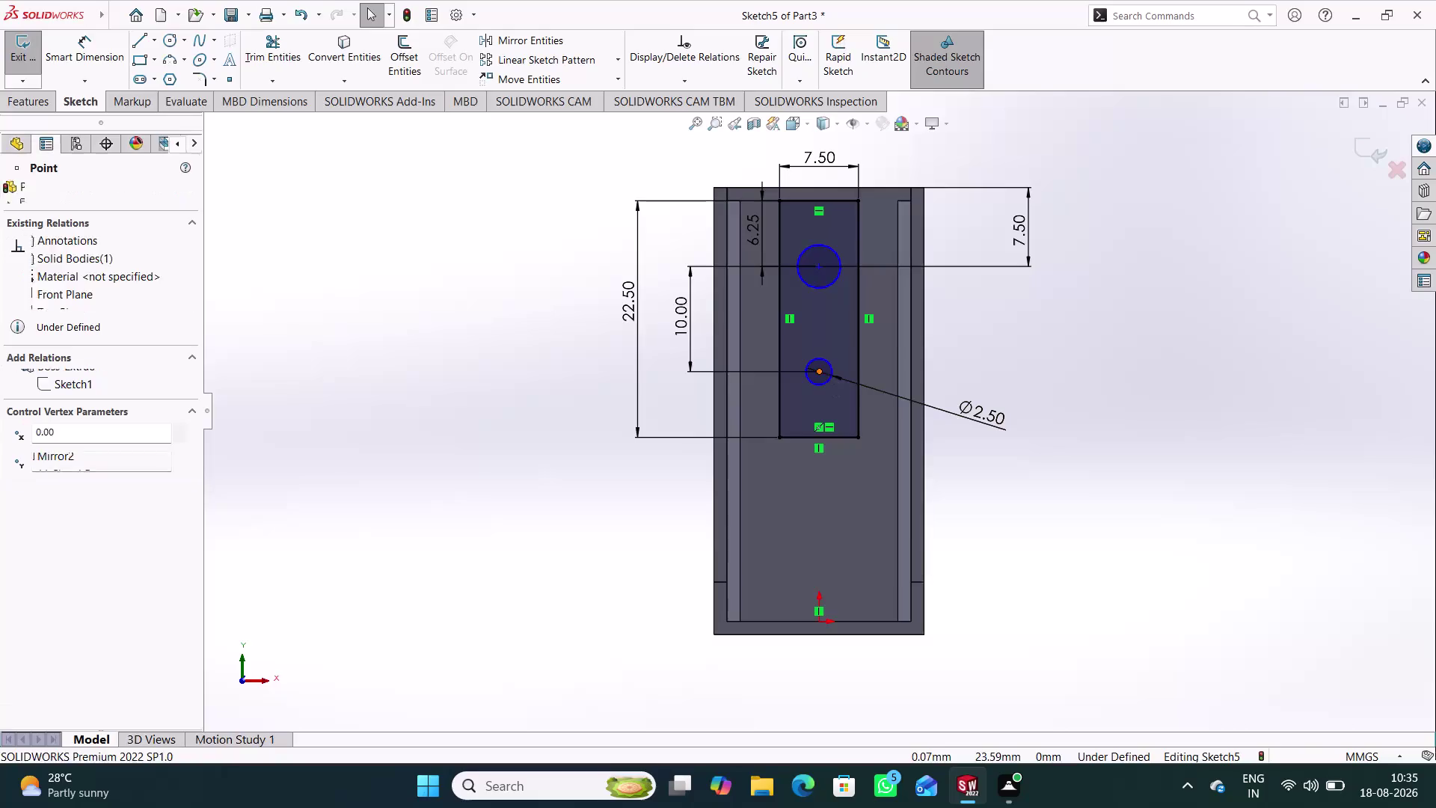
click(818, 264)
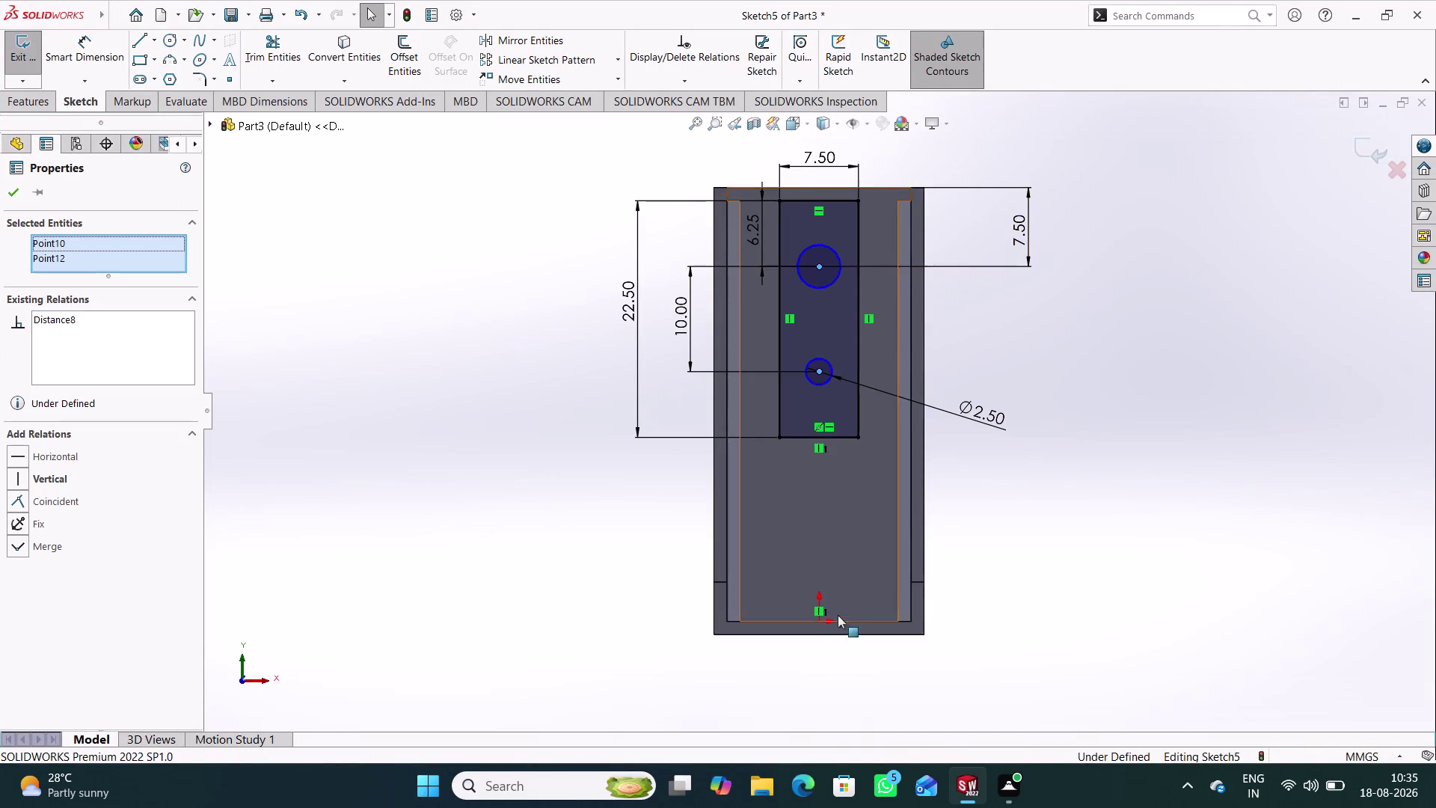
click(820, 620)
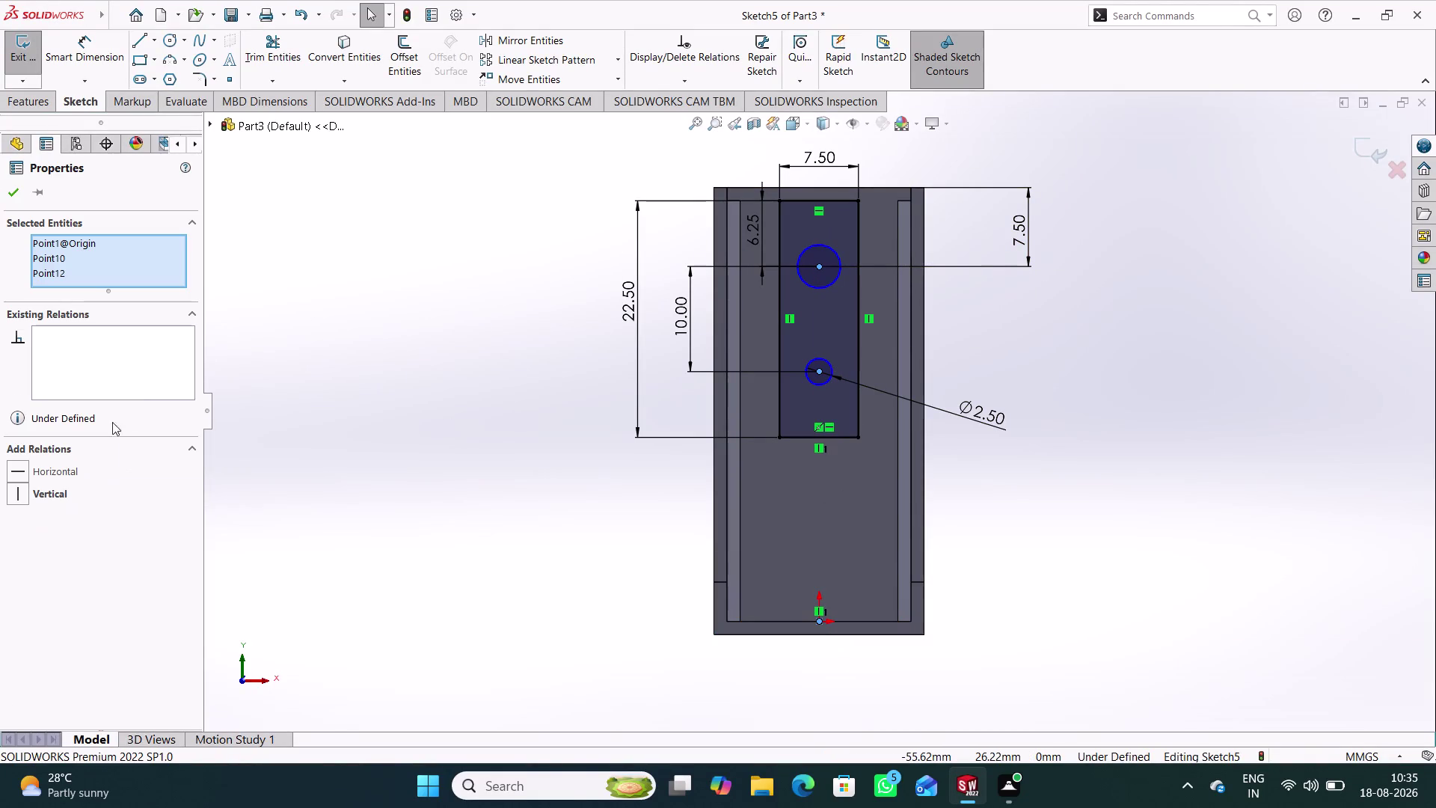
click(56, 490)
click(444, 393)
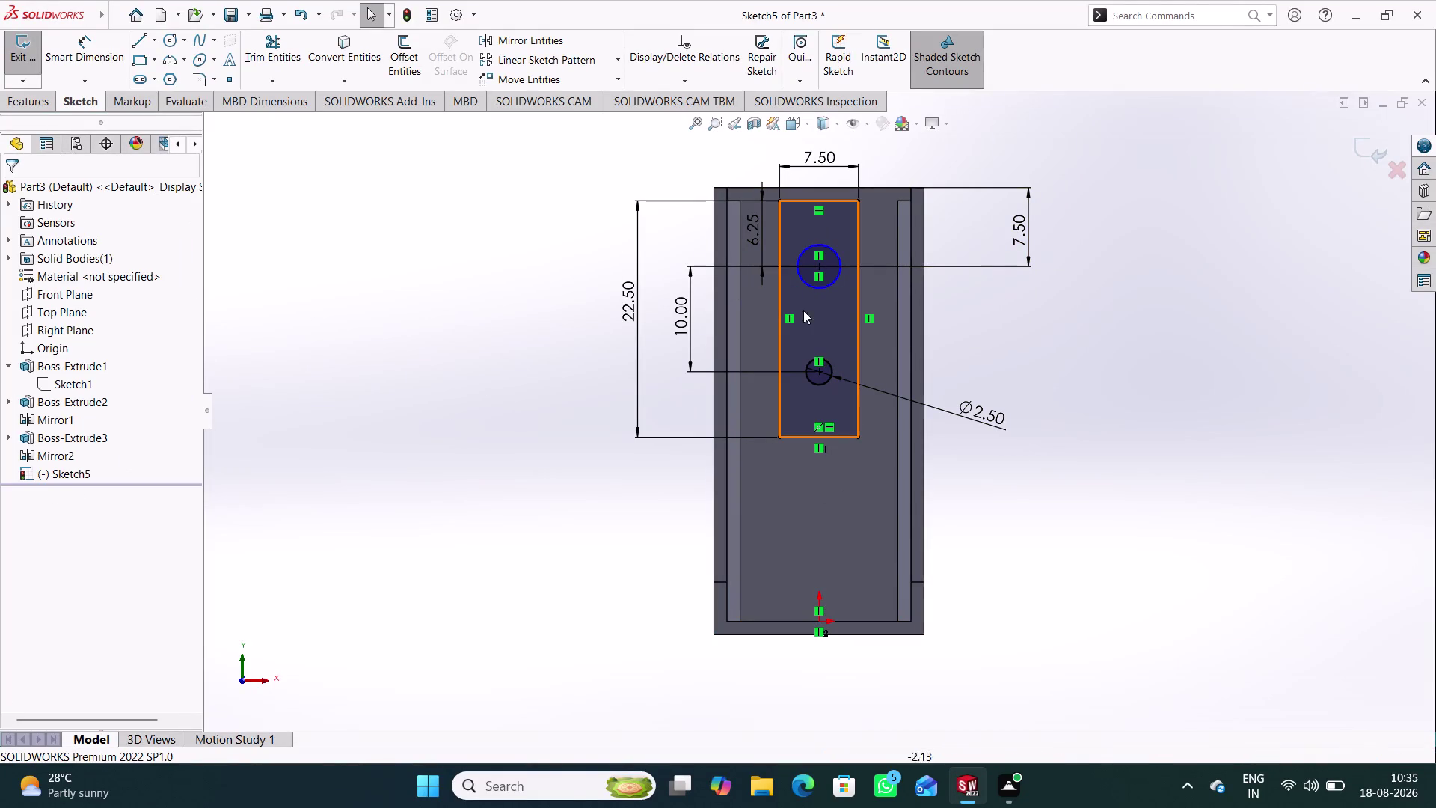
Make the two hole circles Equal.
click(830, 361)
click(835, 276)
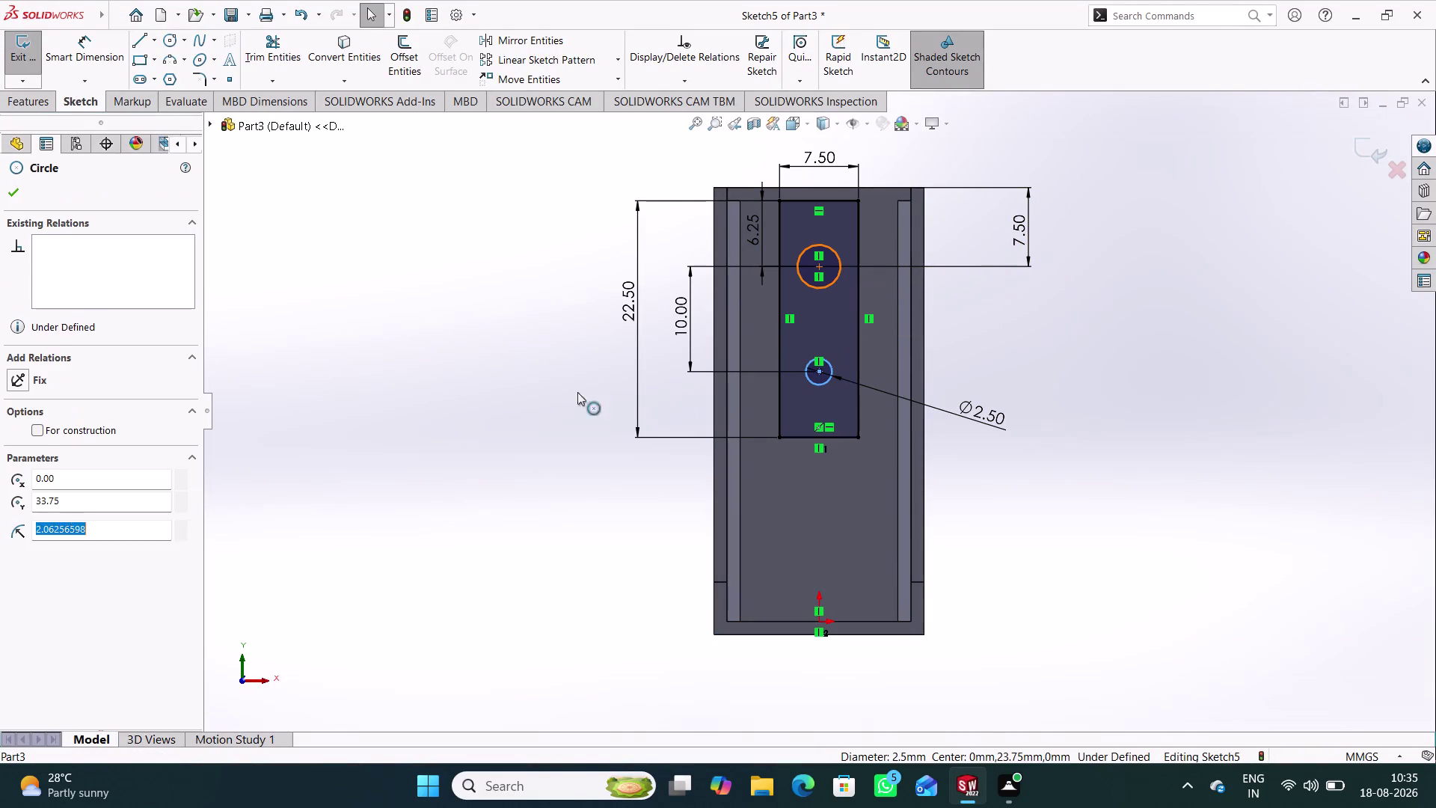
click(53, 518)
click(424, 365)
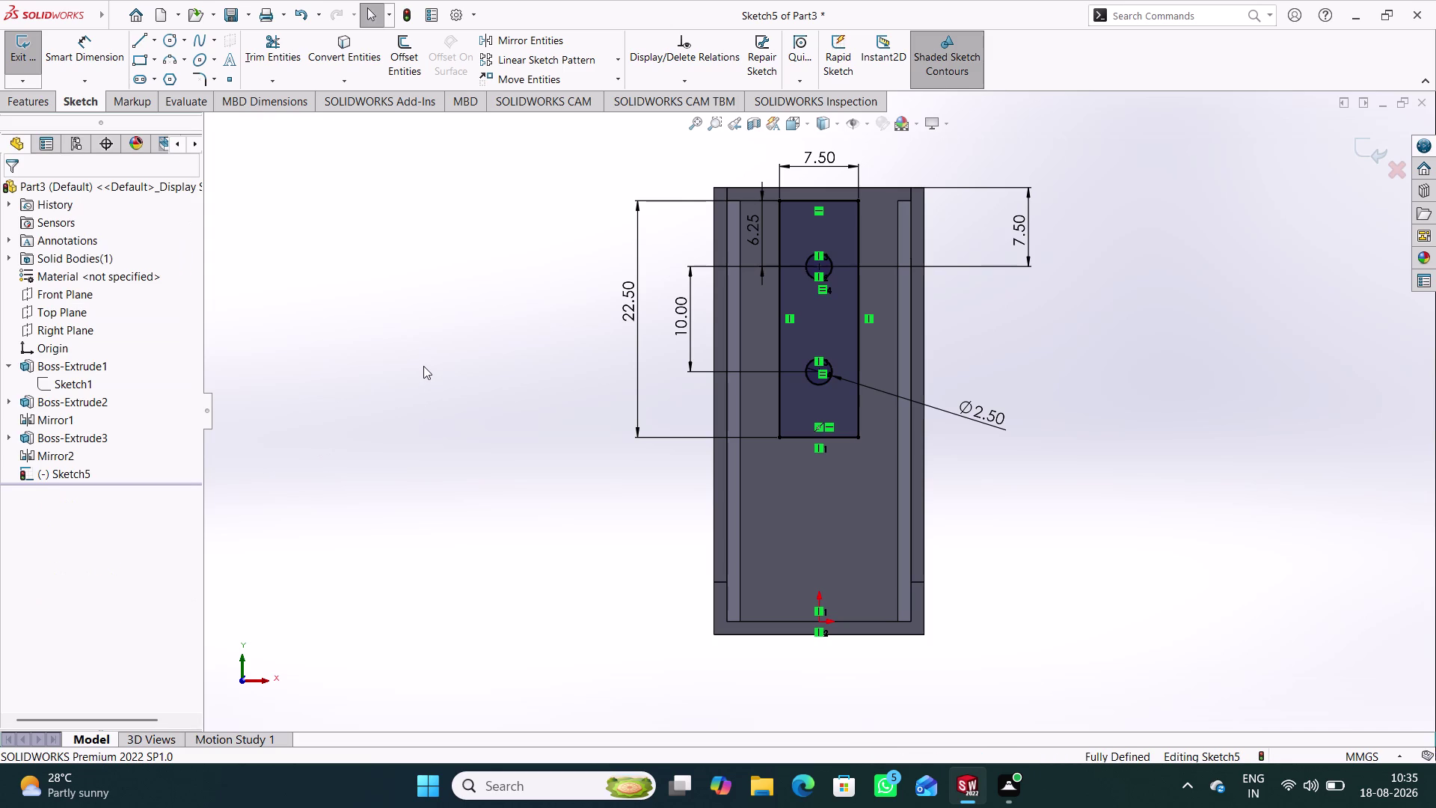
click(1115, 327)
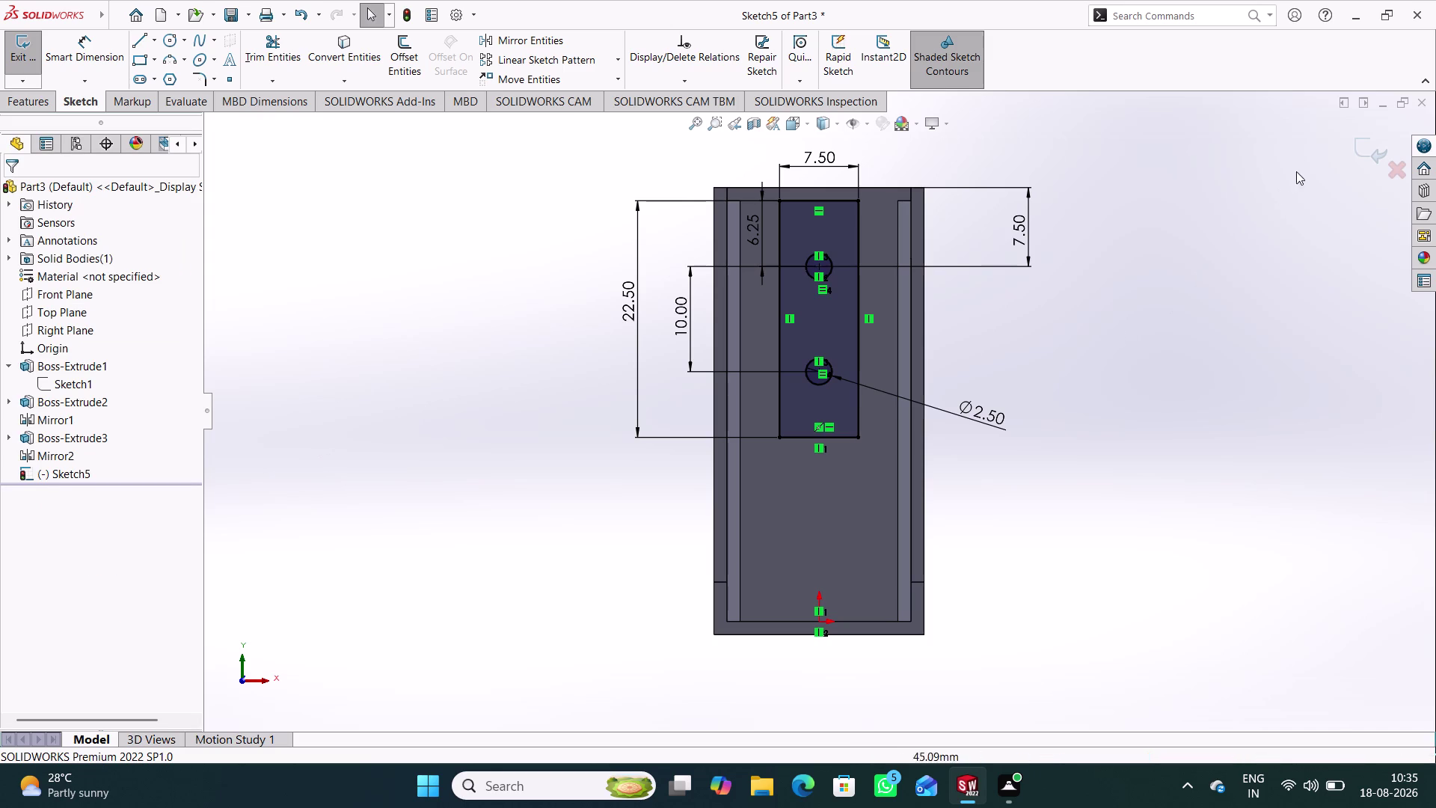
Close Sketch5, orbit to show the bracket's back wall, and start a new Extruded Boss/Base.
click(1366, 151)
middle_drag(1149, 313, 1085, 296)
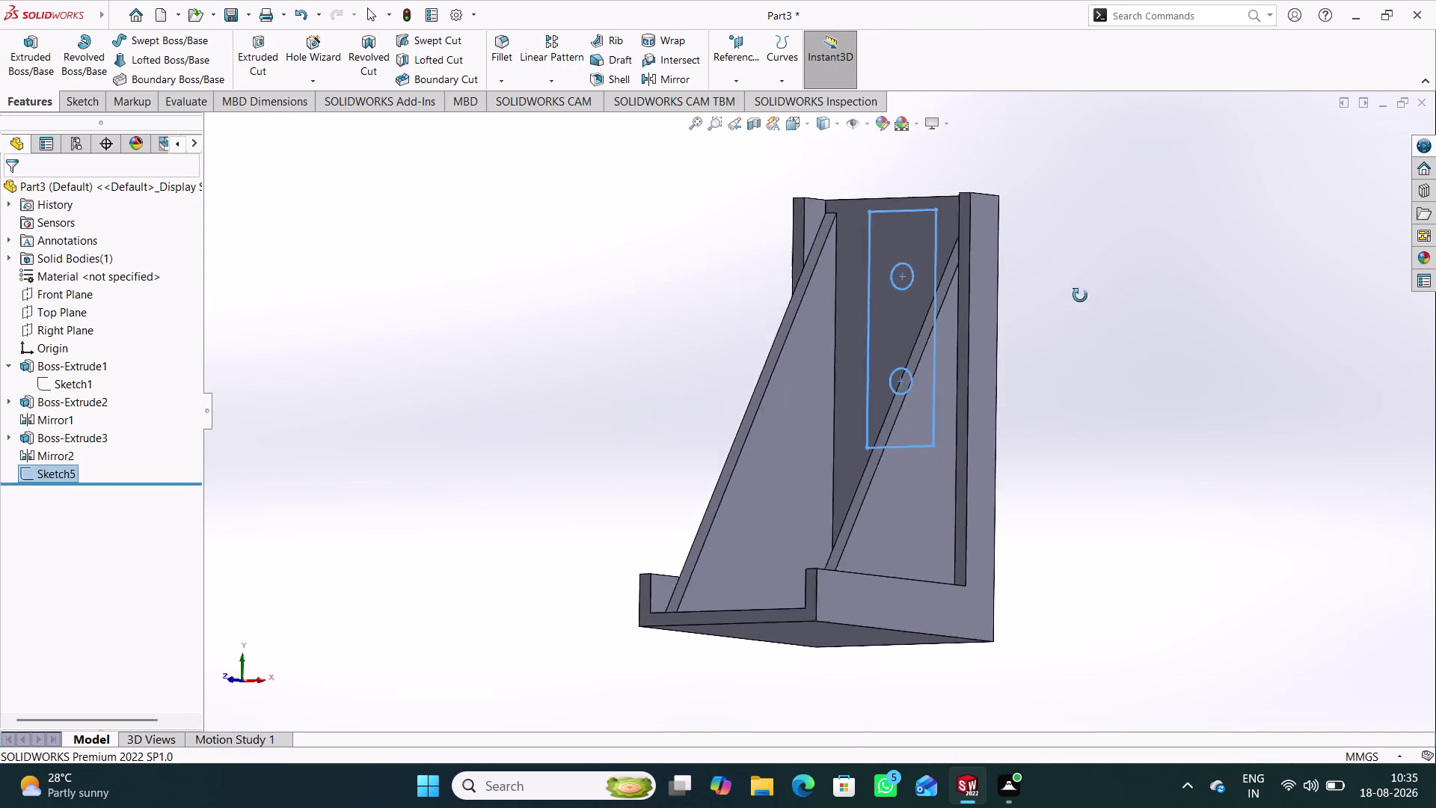
middle_drag(1085, 296, 1057, 303)
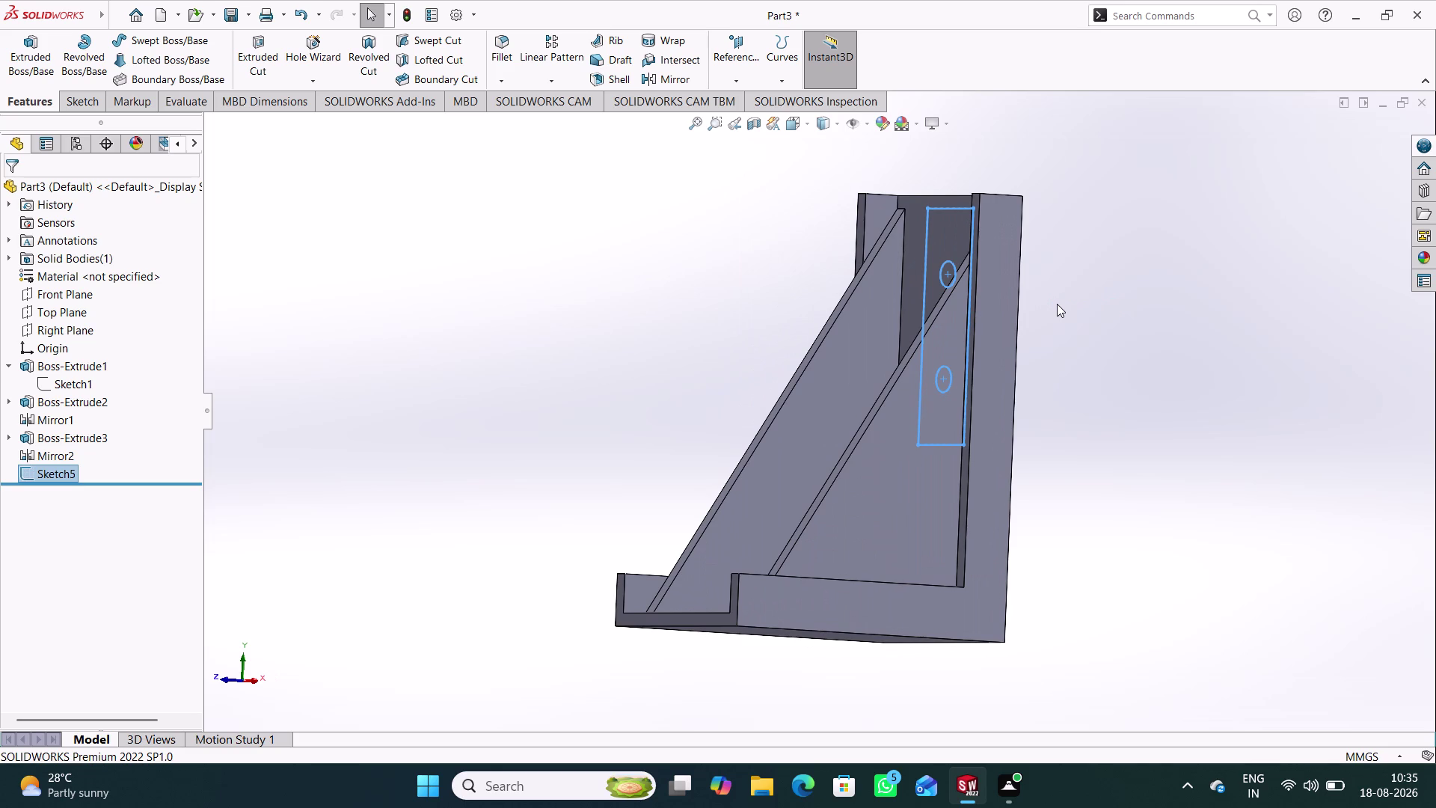
click(553, 326)
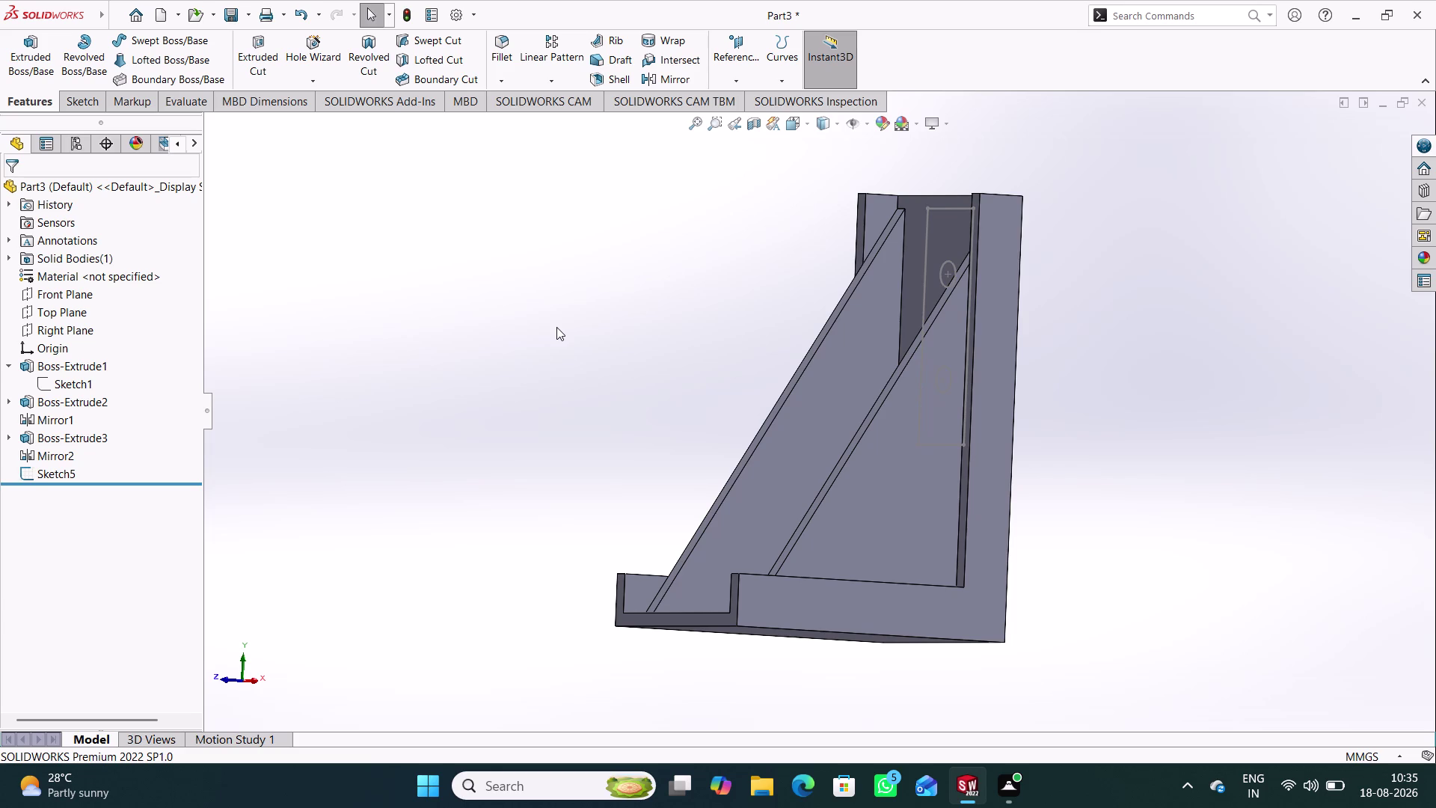
click(42, 65)
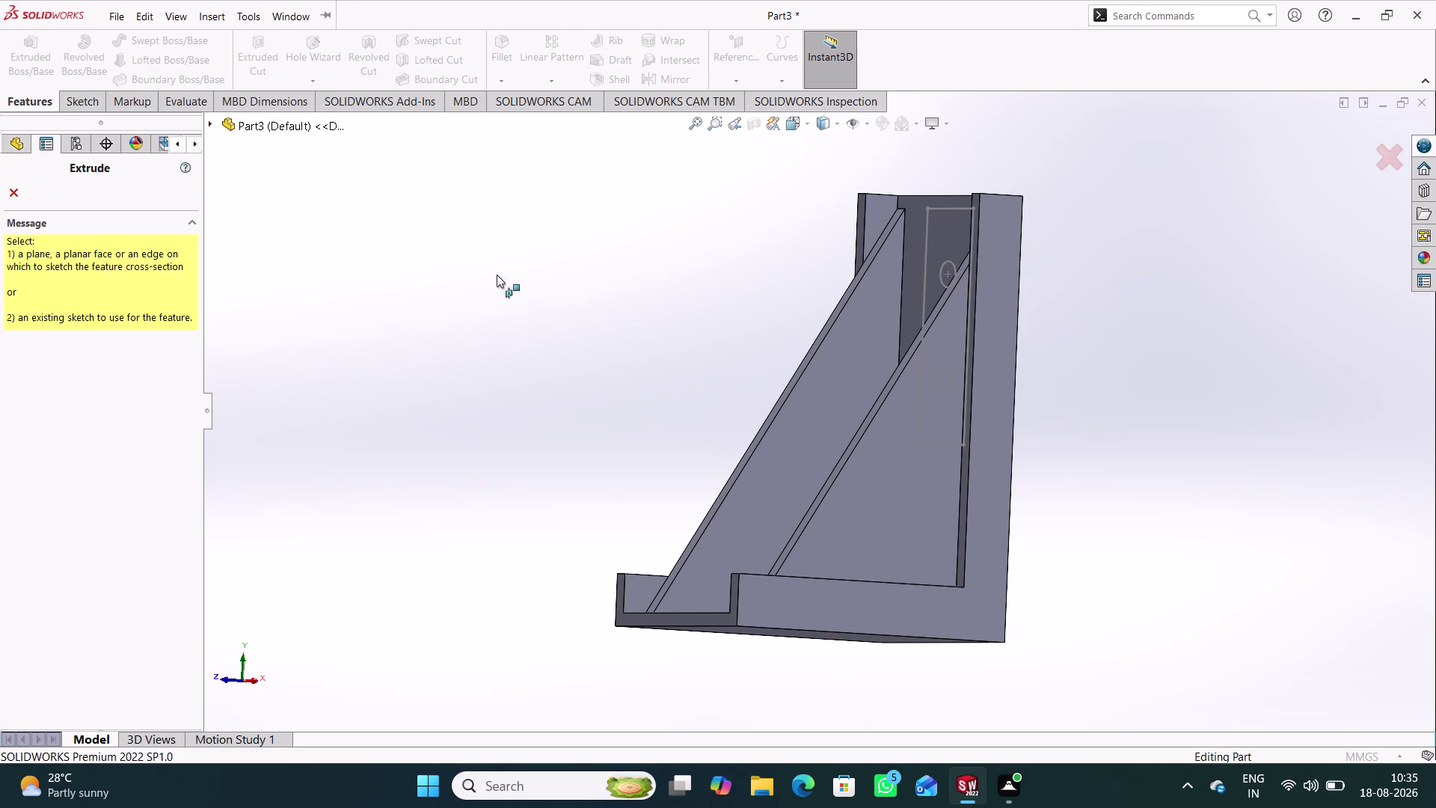
Extrude the Sketch5 rectangle 3.75 mm Blind into the back-wall pad, Boss-Extrude4.
middle_drag(712, 264, 729, 270)
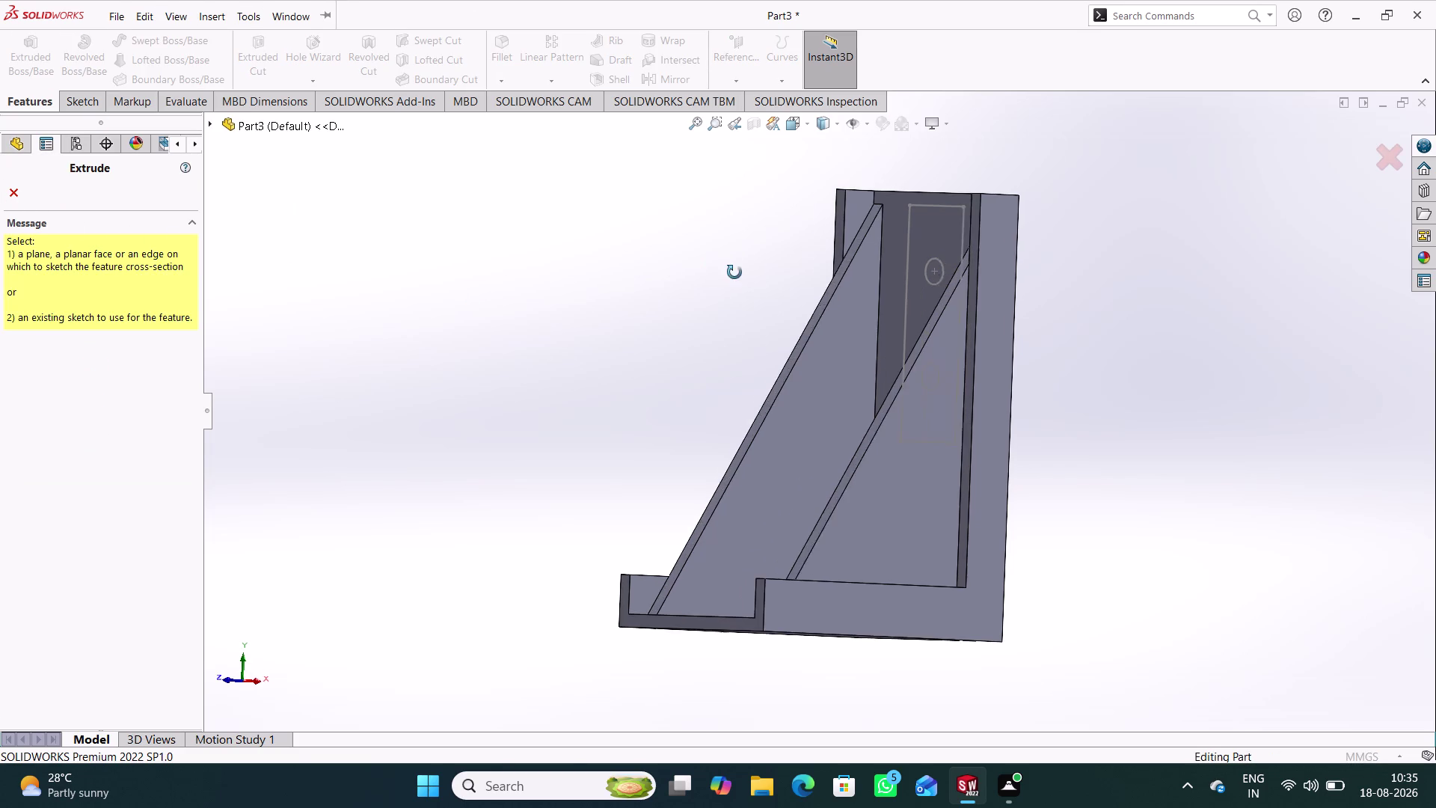
middle_drag(729, 271, 735, 272)
click(895, 242)
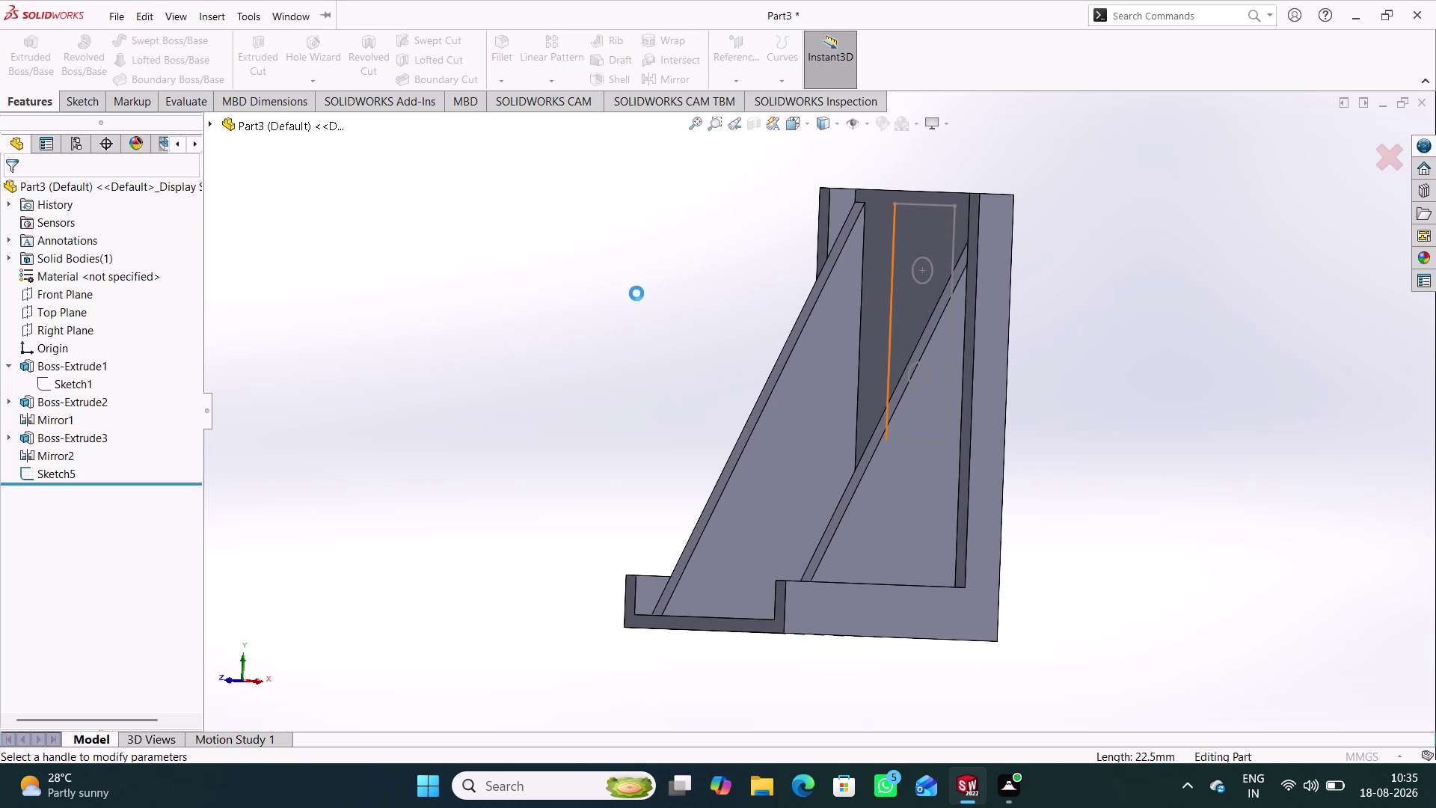
middle_drag(661, 296, 676, 299)
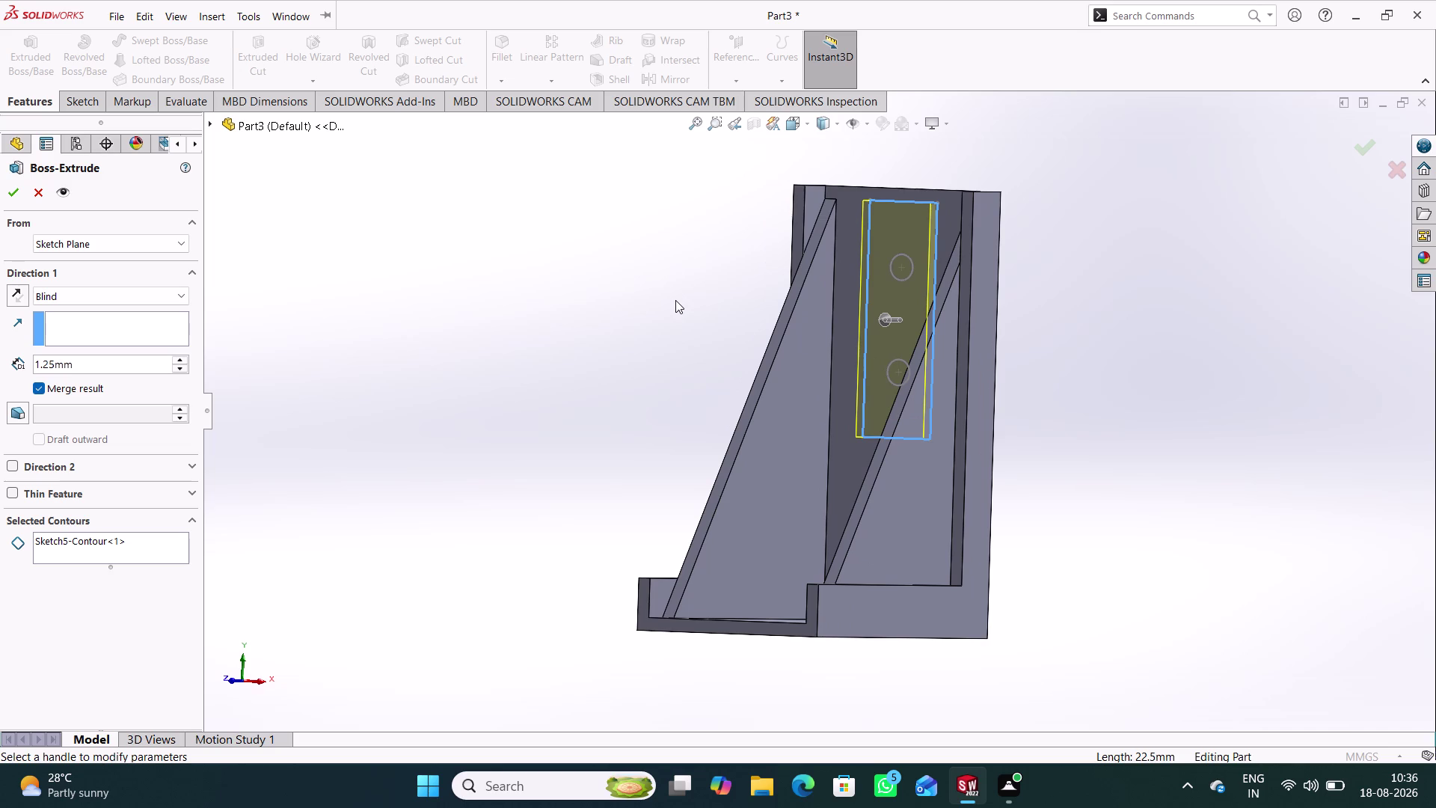
drag(94, 371, 41, 375)
text(3.)
text(7)
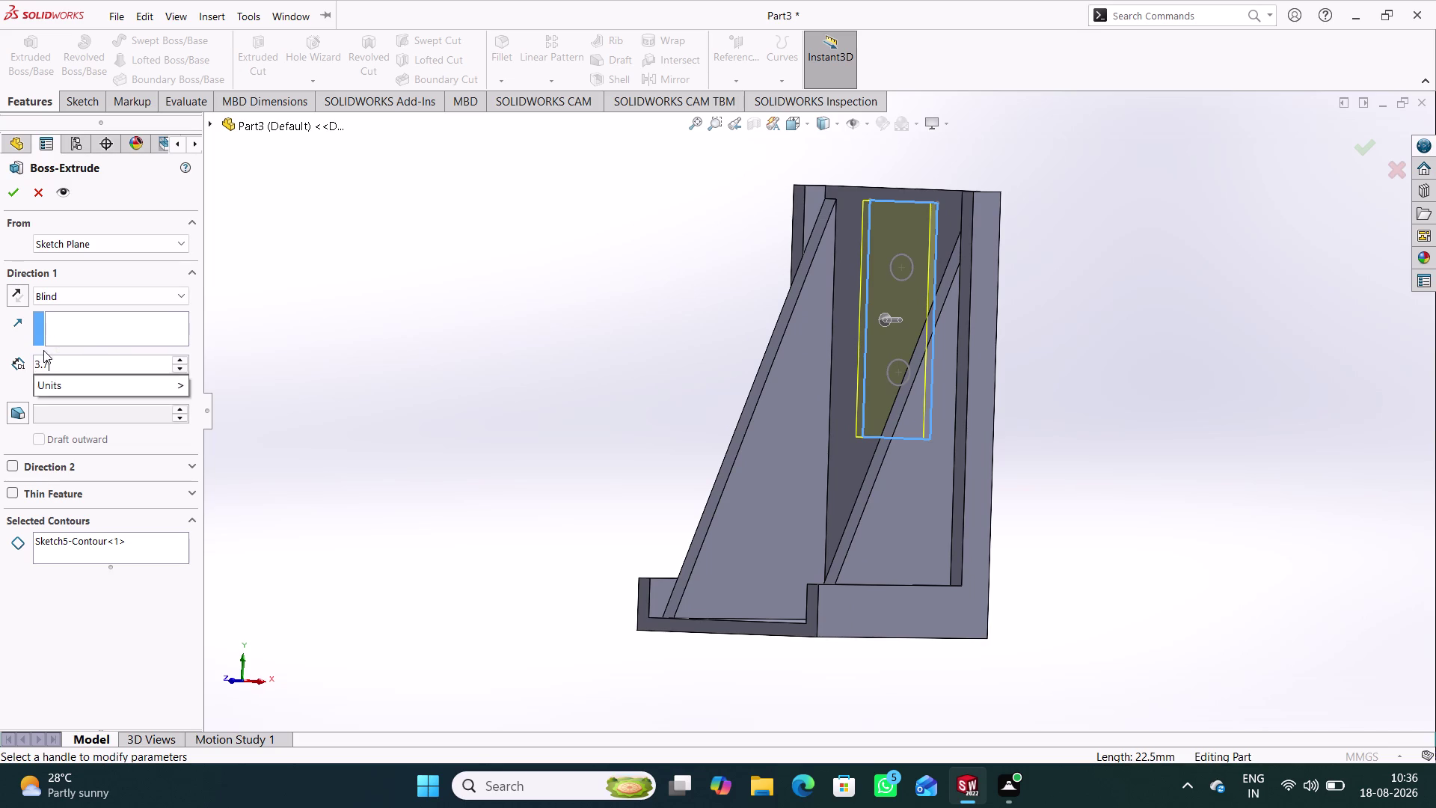
text(5)
key(Return)
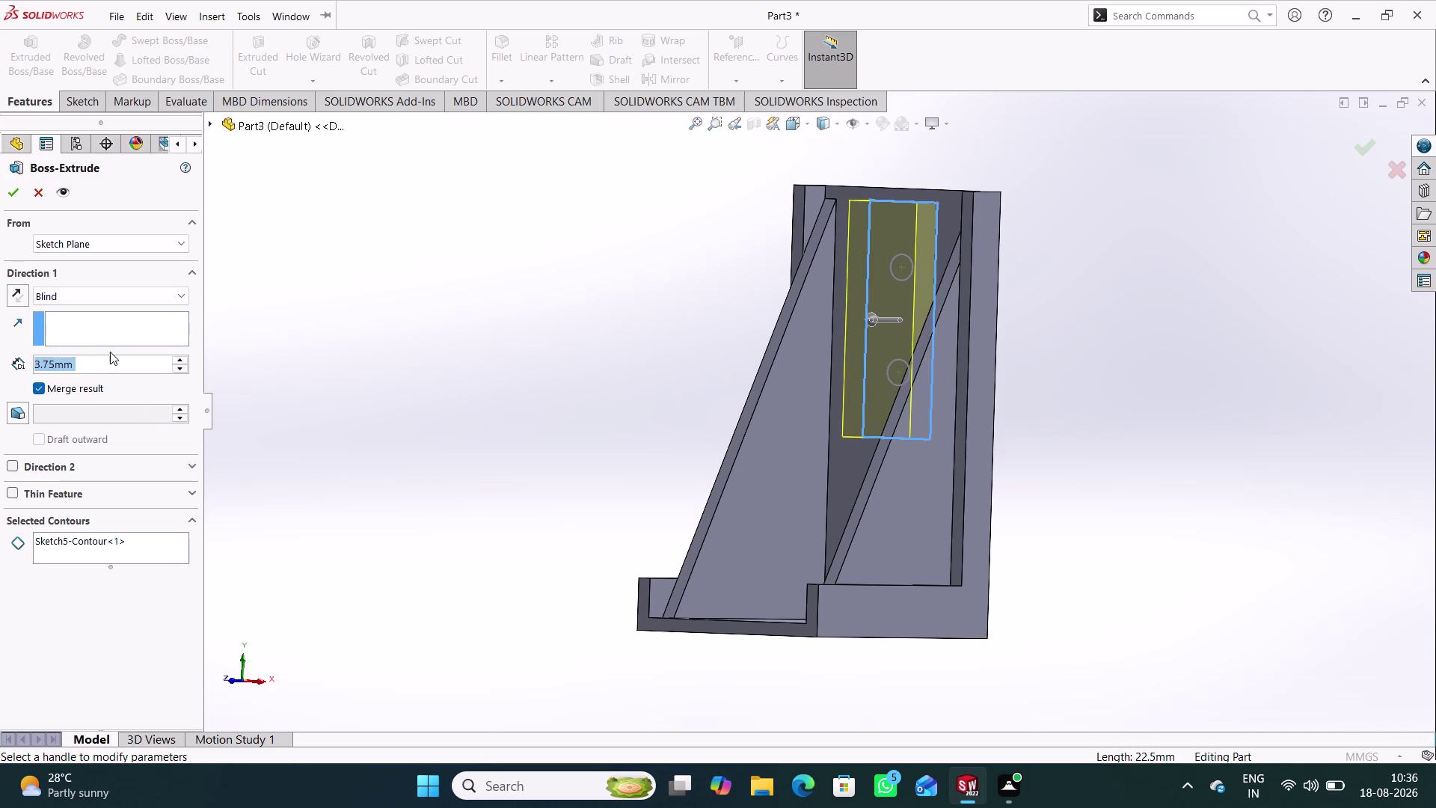
click(9, 190)
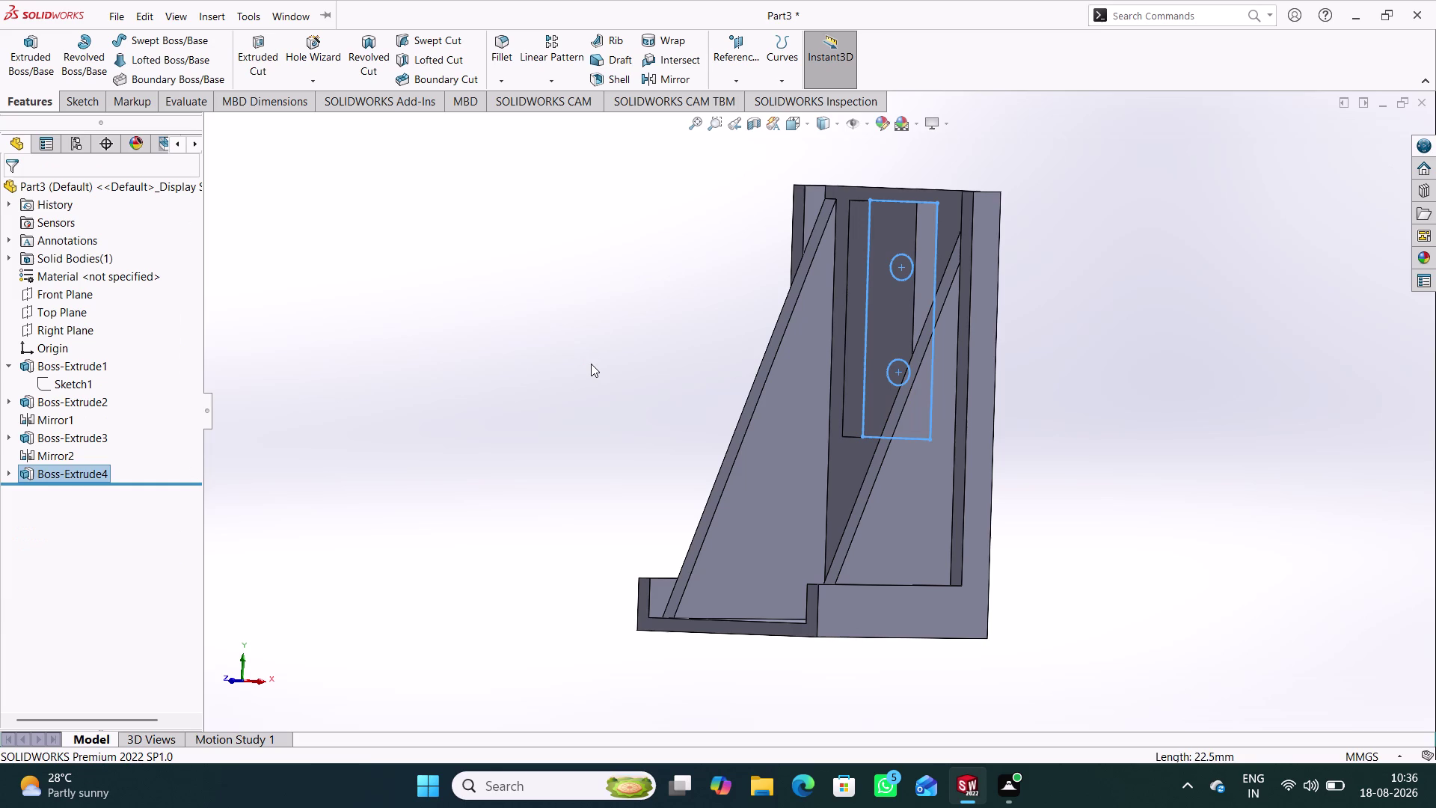
Inspect the pad, then start and cancel an extra extrusion.
click(591, 363)
middle_drag(576, 379, 561, 383)
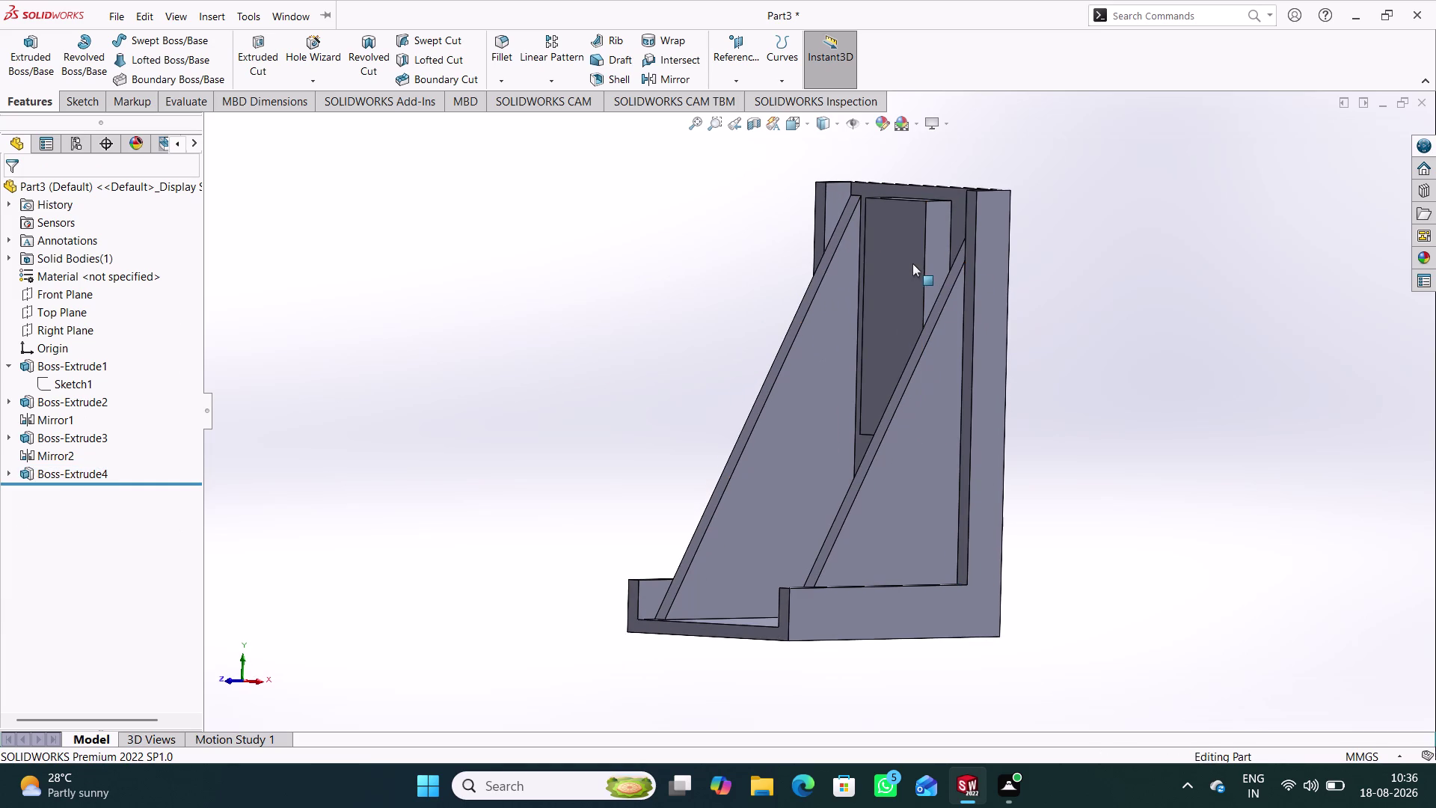
click(356, 409)
click(262, 65)
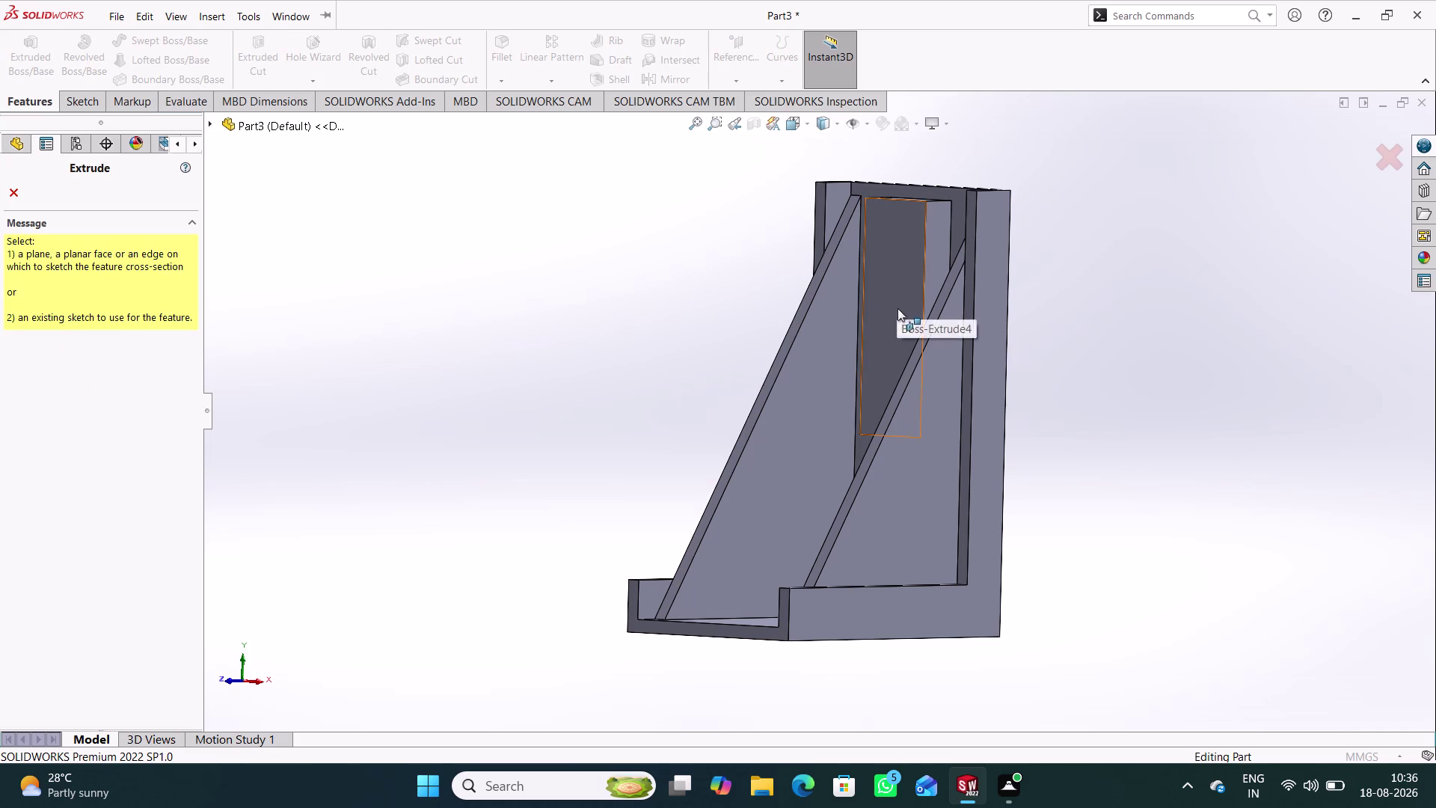
click(12, 192)
click(520, 332)
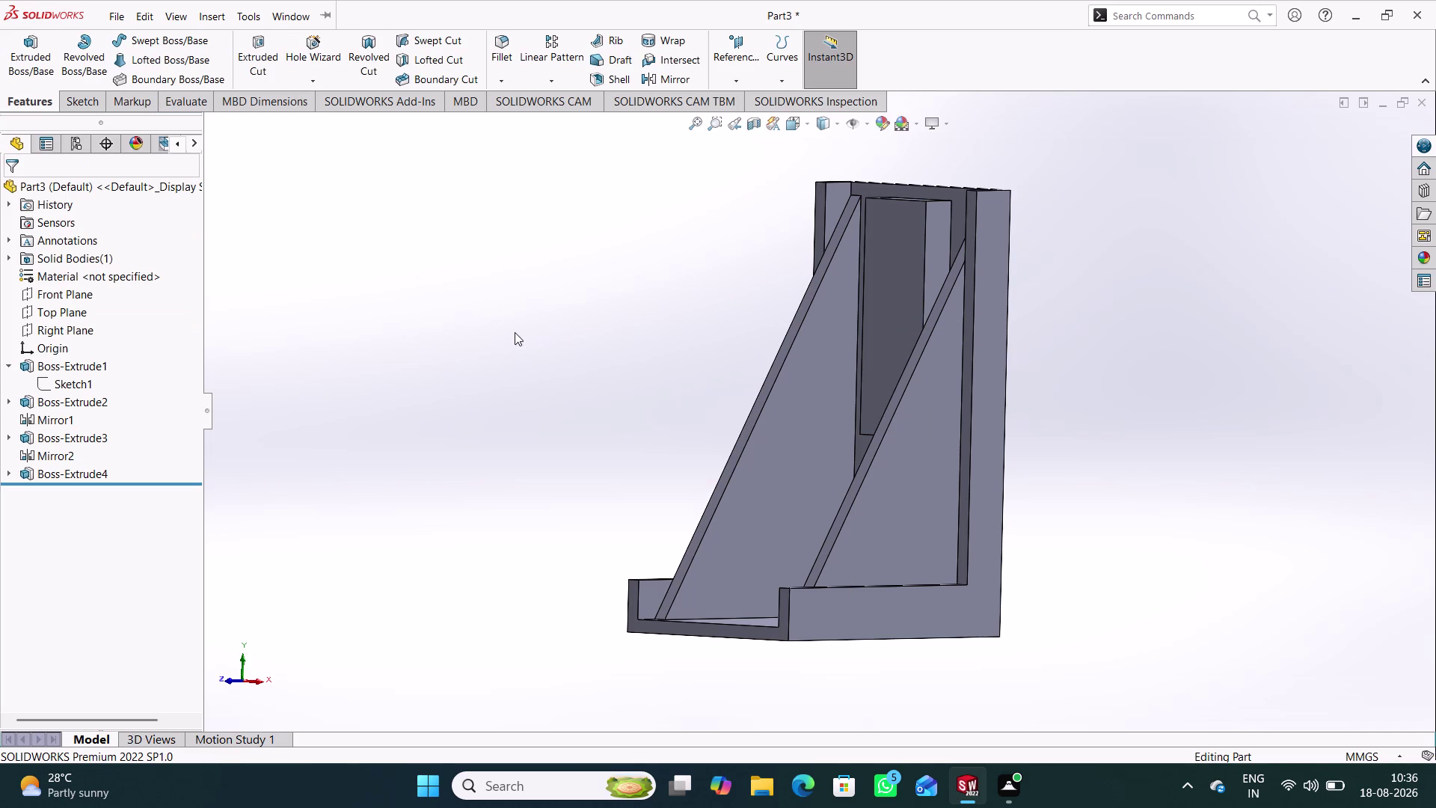
Start an Extruded Cut from Sketch5 and clear its Selected Contours.
click(10, 474)
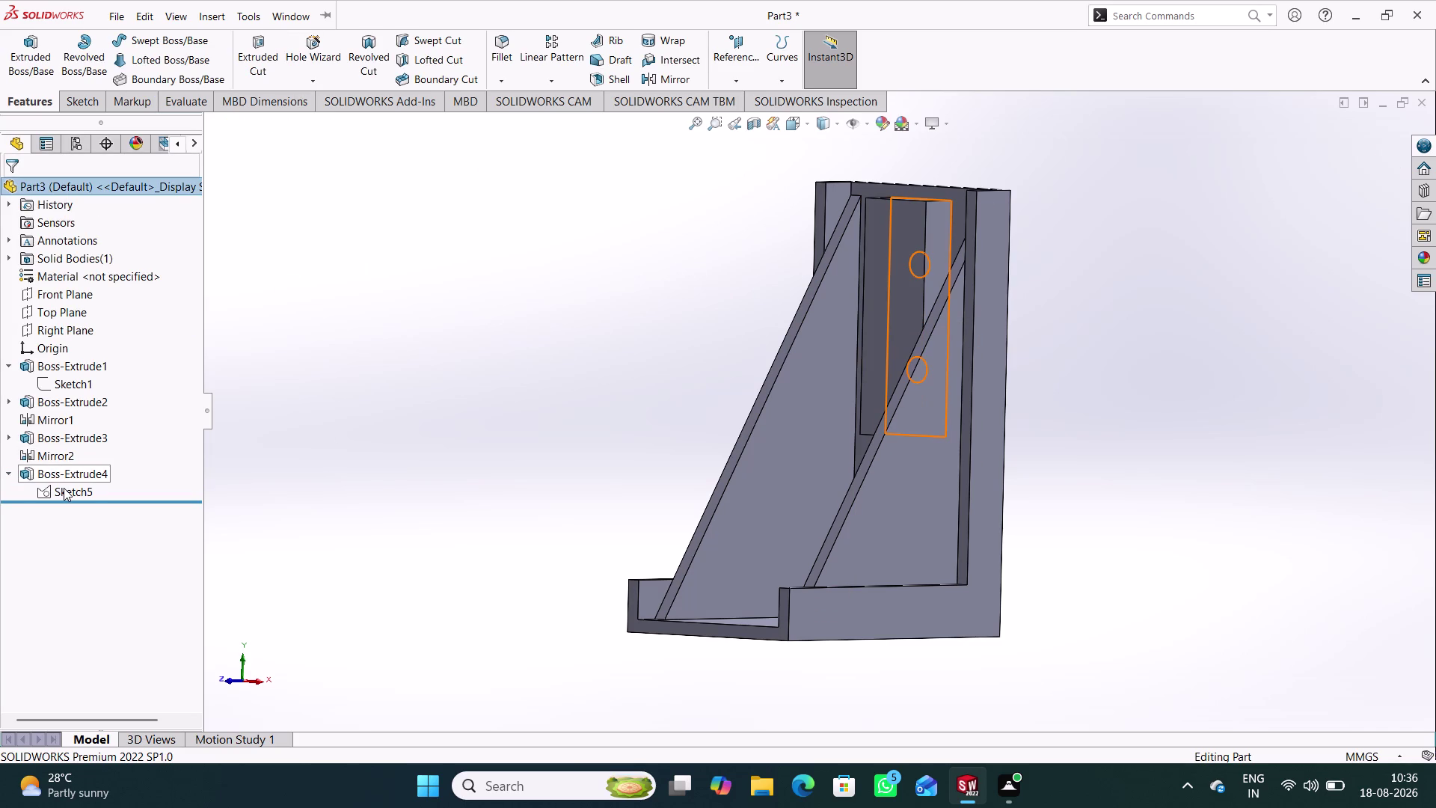
click(63, 488)
click(250, 59)
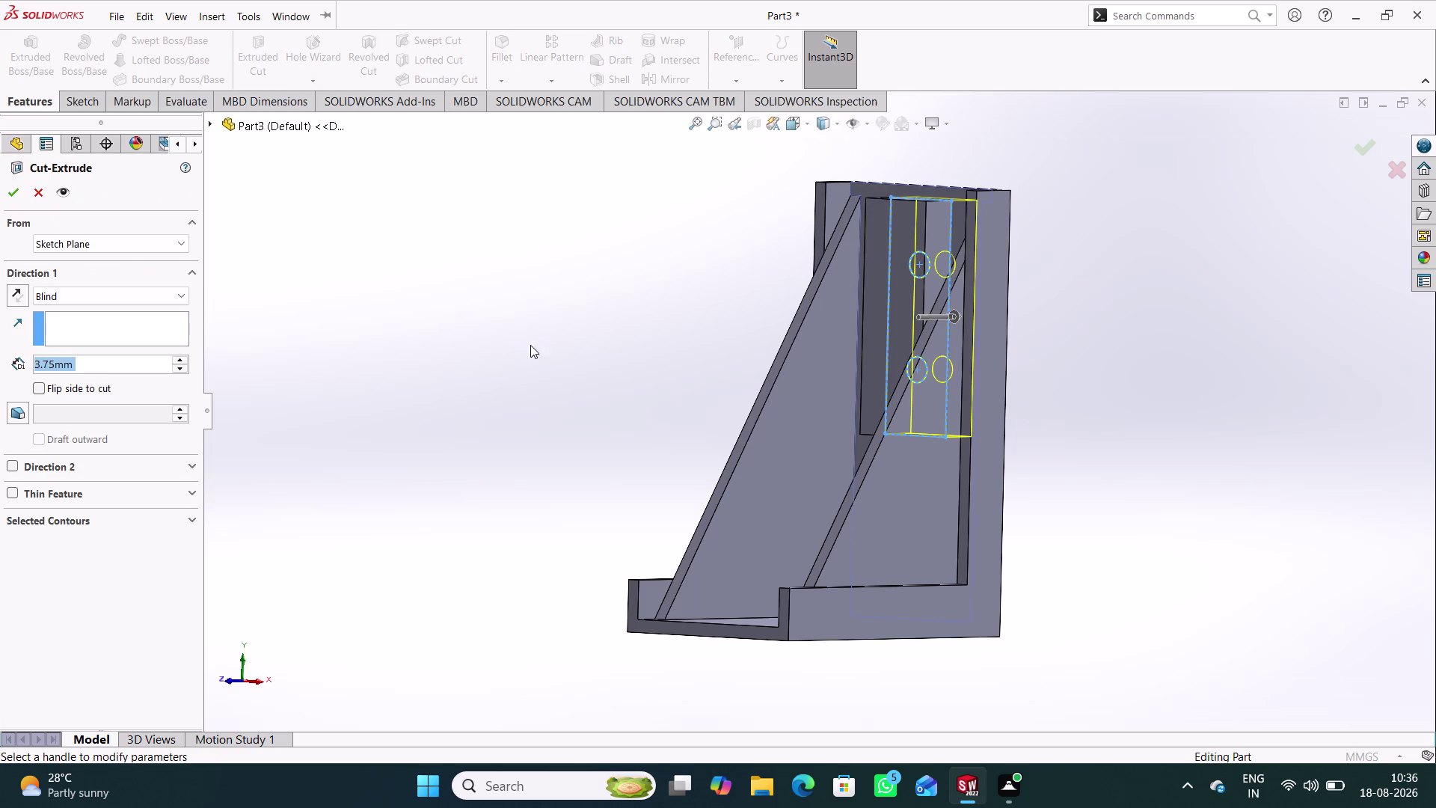
middle_drag(549, 352, 566, 358)
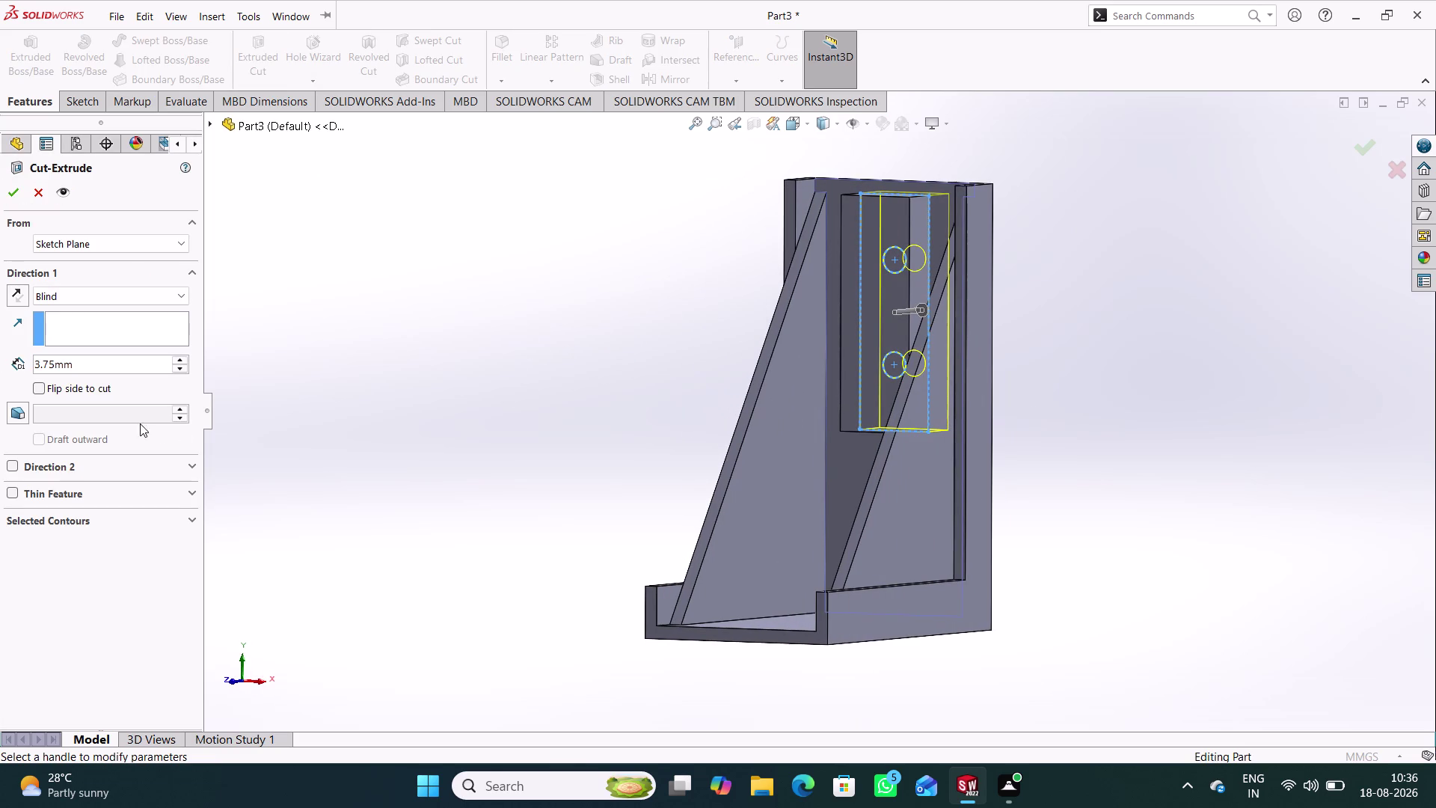
click(187, 514)
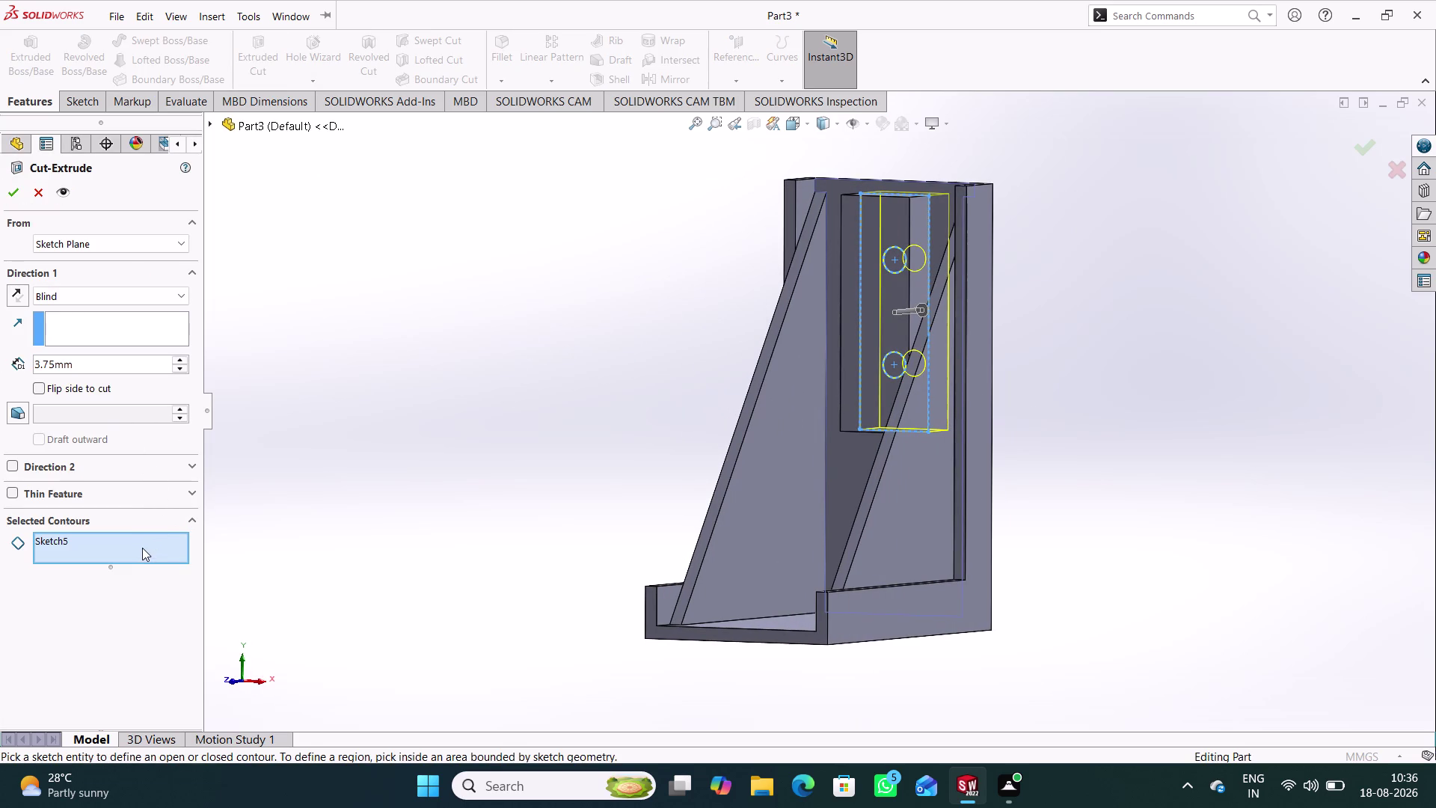
right_click(142, 545)
click(180, 552)
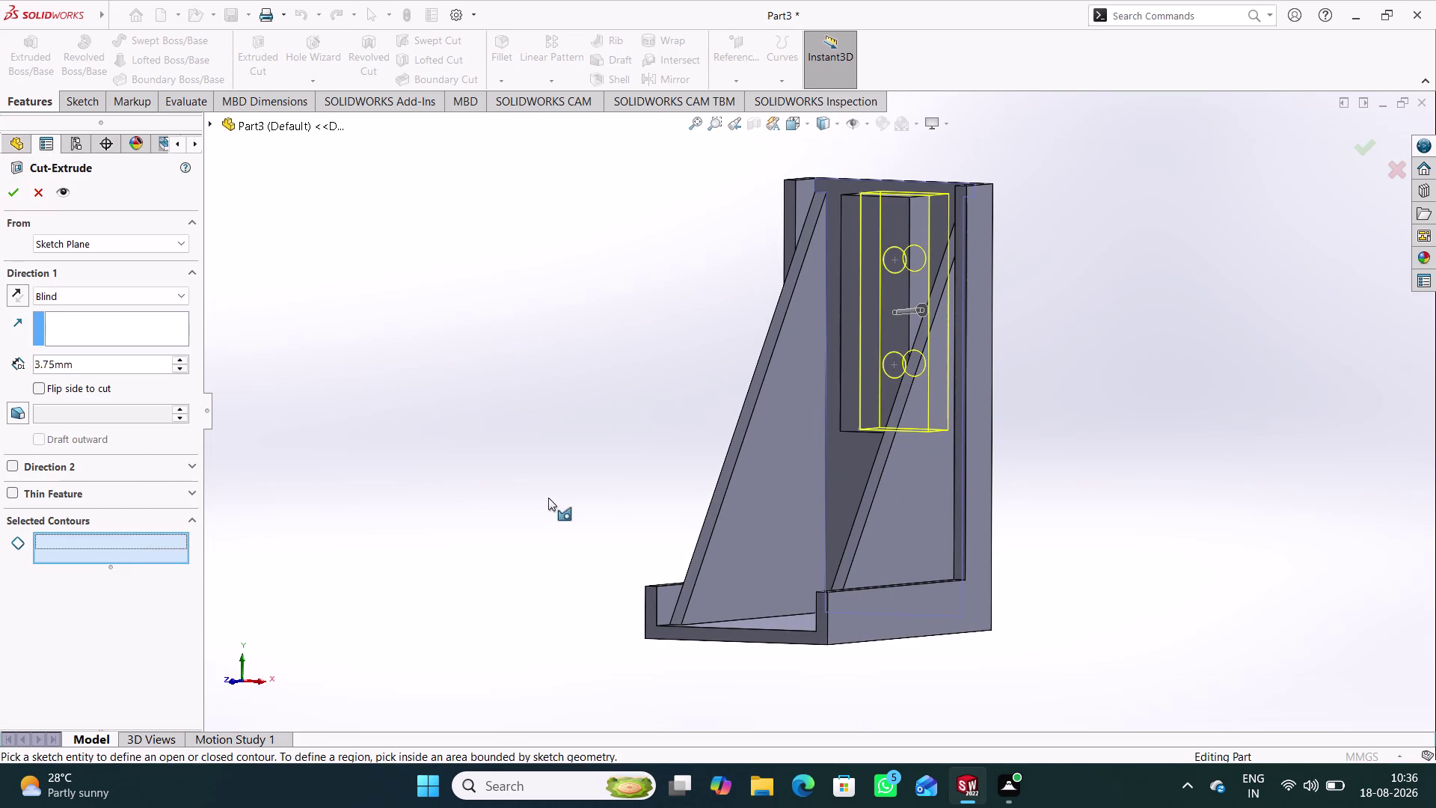
Choose the upper and lower hole circles as the cut contours.
click(905, 267)
middle_drag(656, 405, 681, 396)
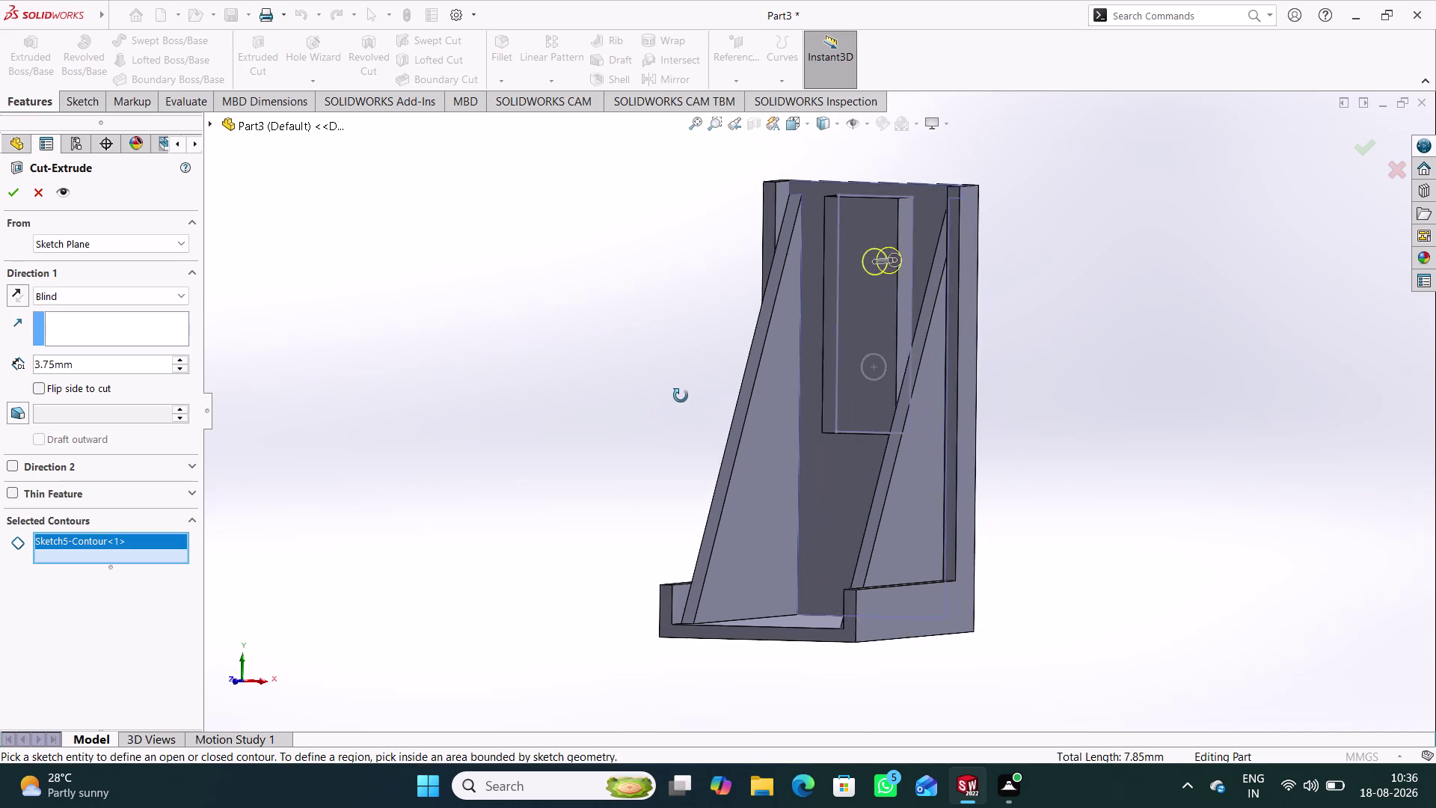
middle_drag(680, 395, 687, 394)
click(861, 384)
middle_drag(630, 378, 605, 387)
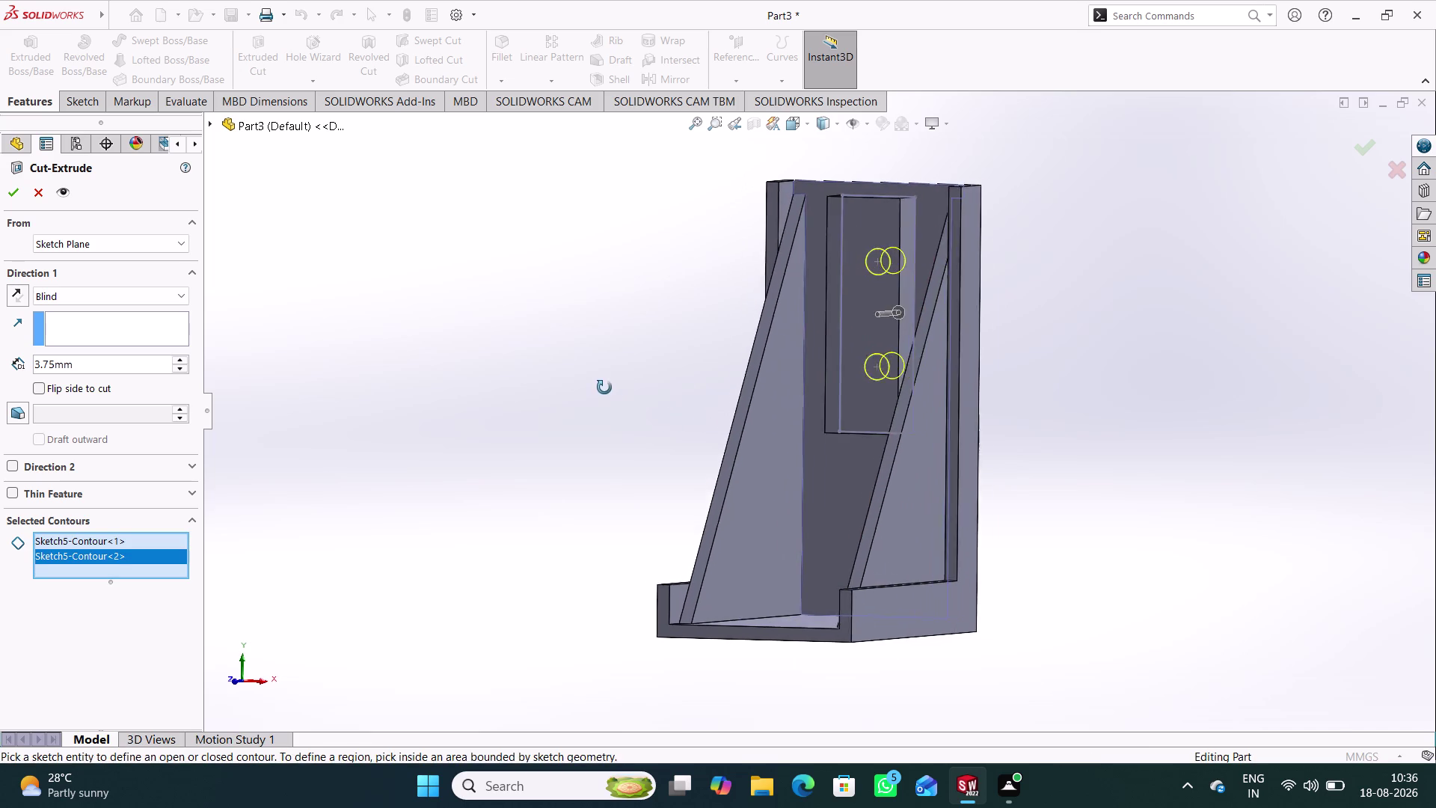
middle_drag(604, 387, 570, 388)
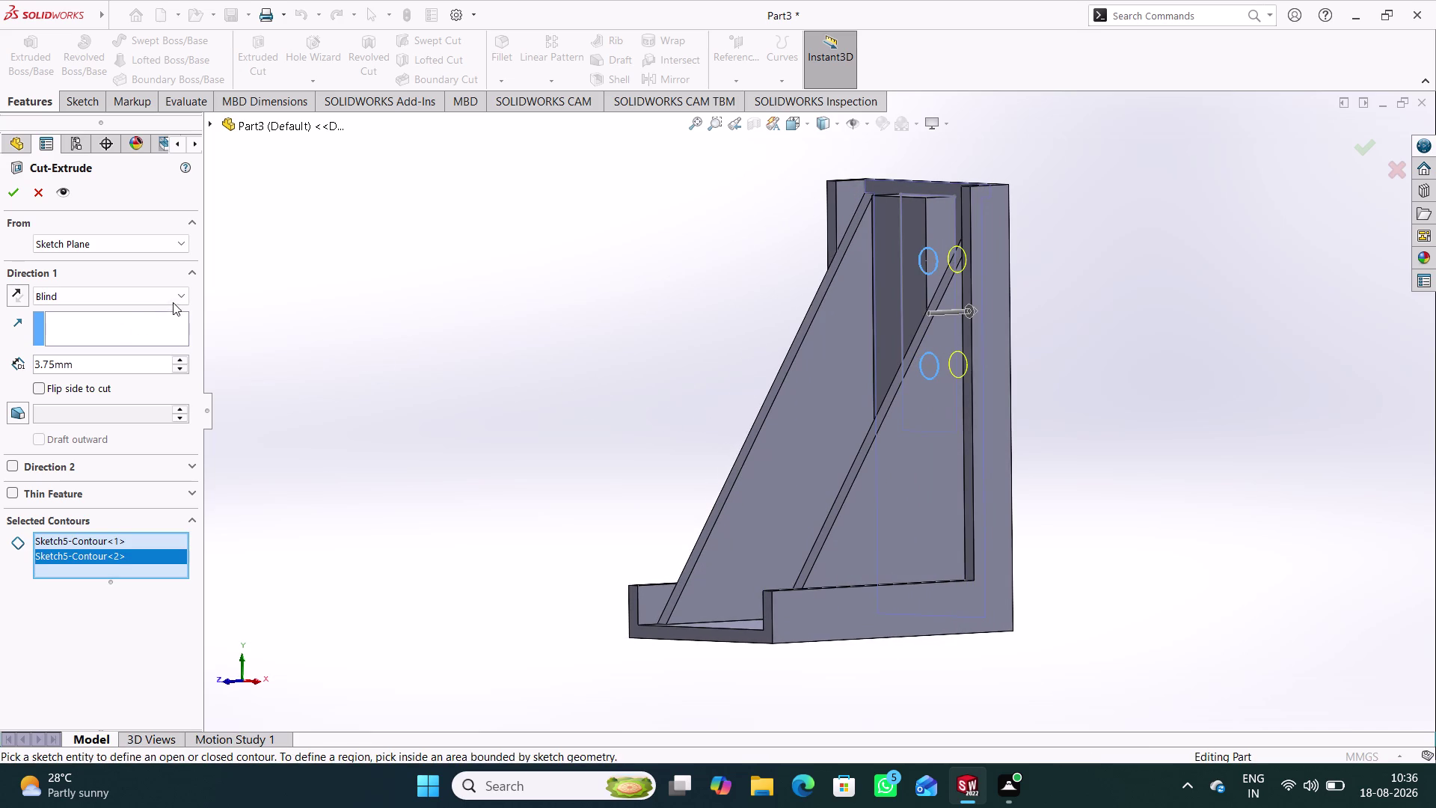
click(177, 300)
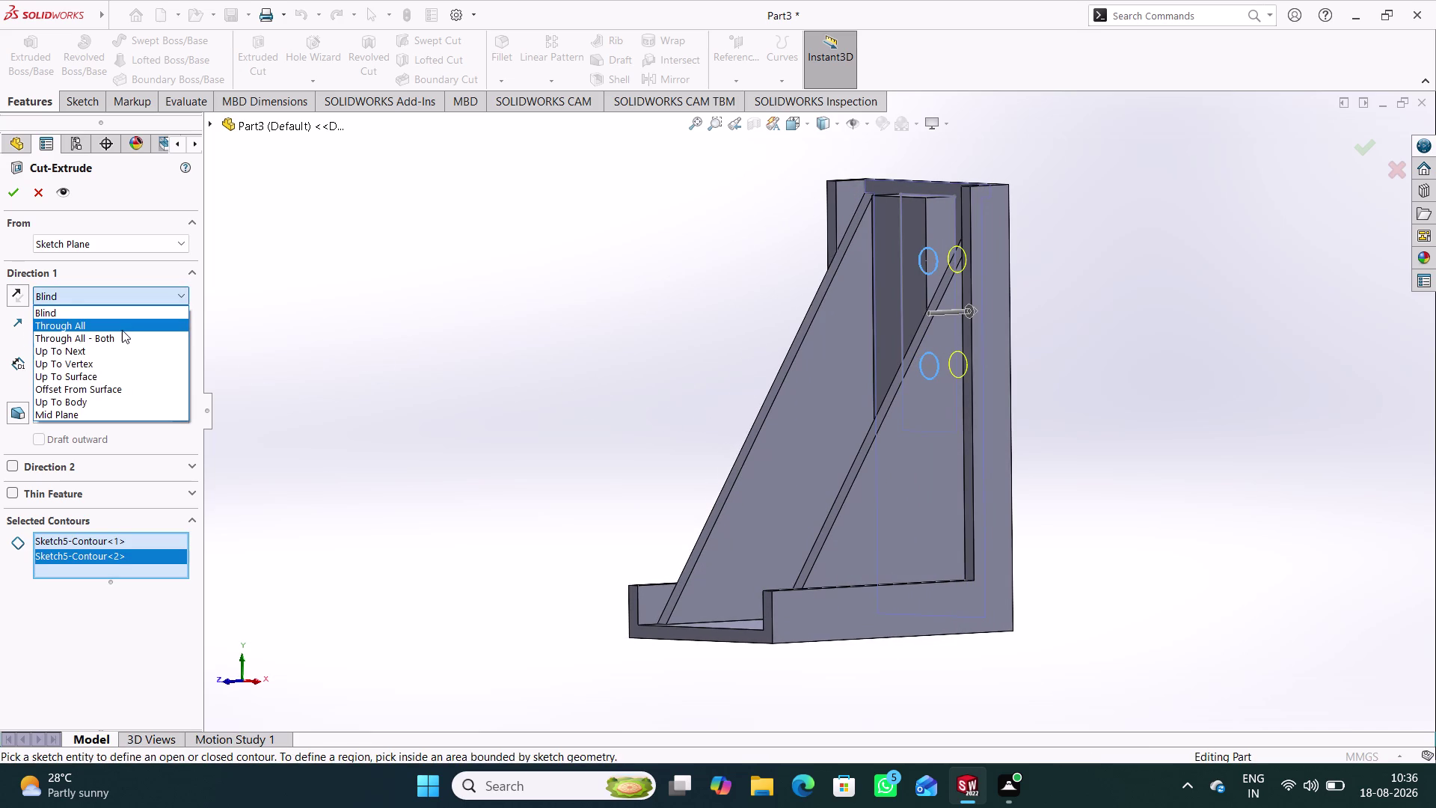
Try Through All - Both, then a symmetric mid-plane end condition for the cut.
click(122, 334)
middle_drag(429, 367, 331, 362)
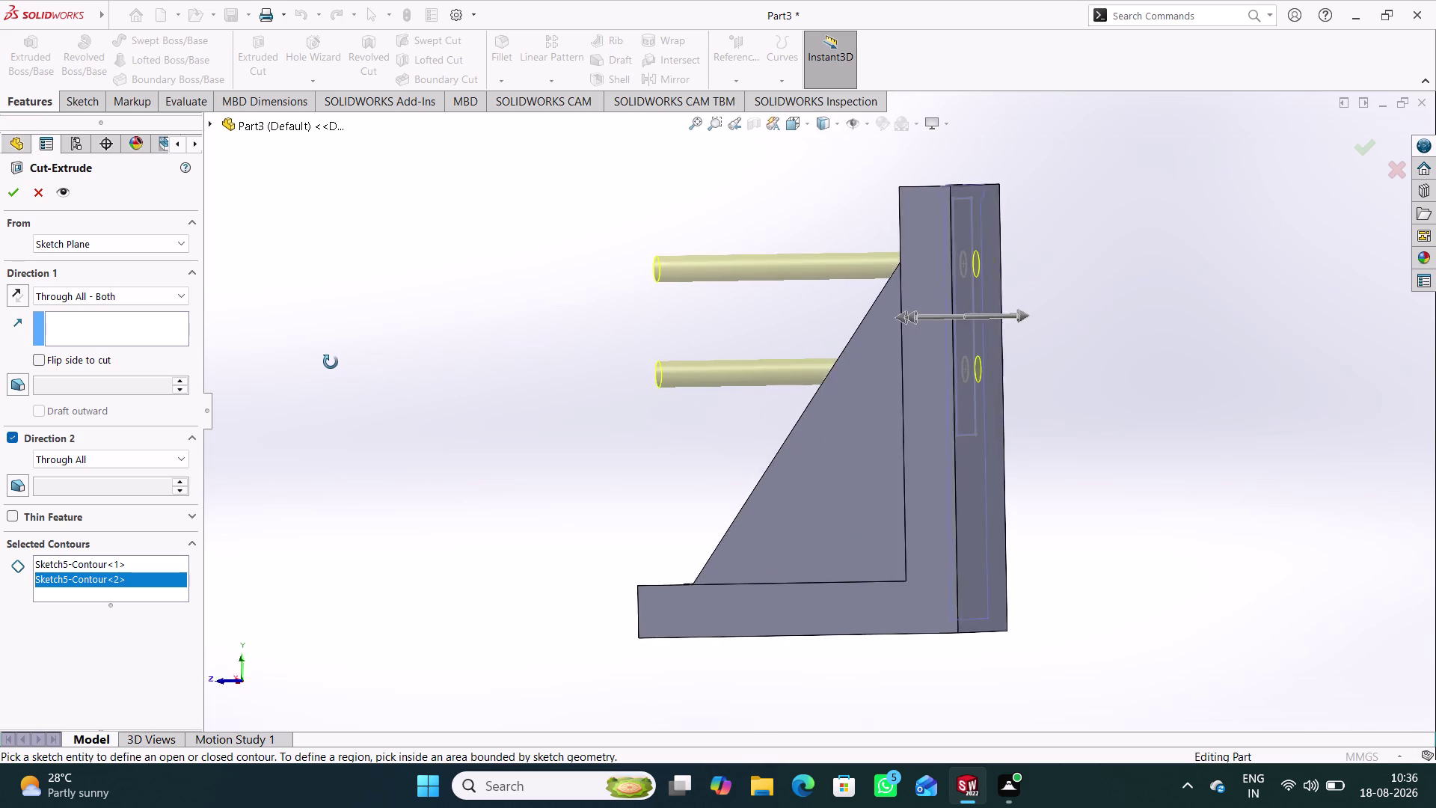
middle_drag(331, 362, 362, 493)
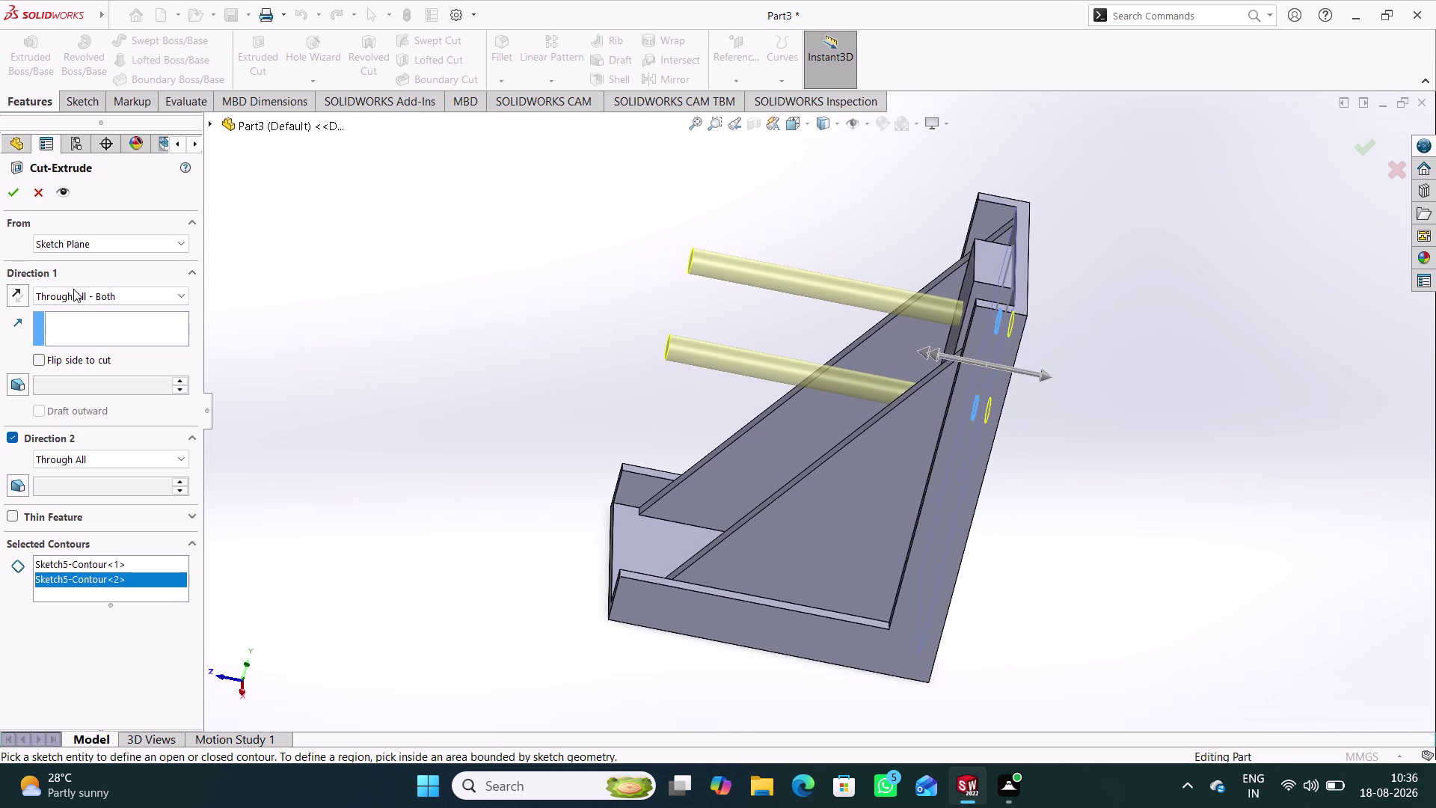
click(174, 292)
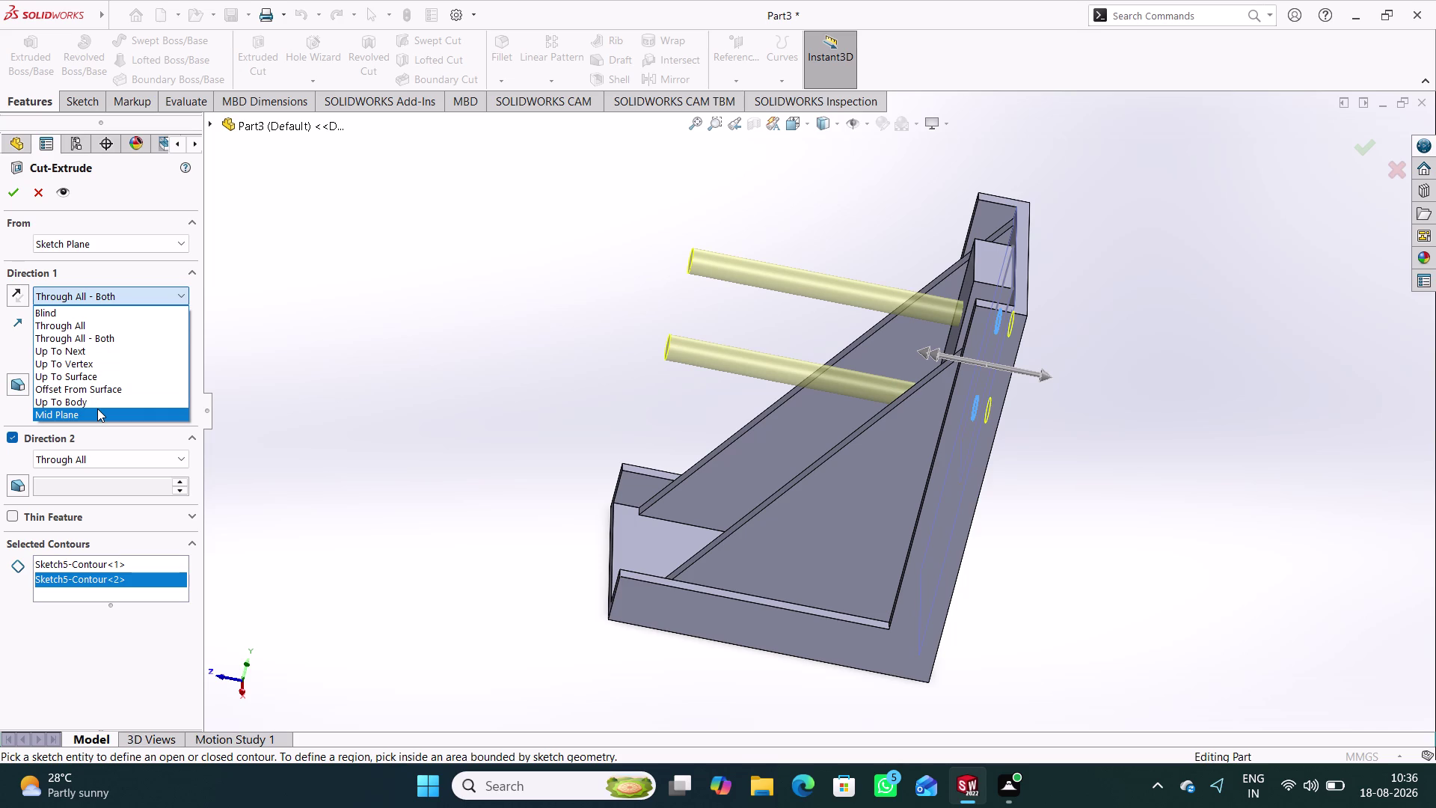
click(97, 408)
Orbit the bracket to inspect the two-hole cut preview.
middle_drag(419, 373, 475, 338)
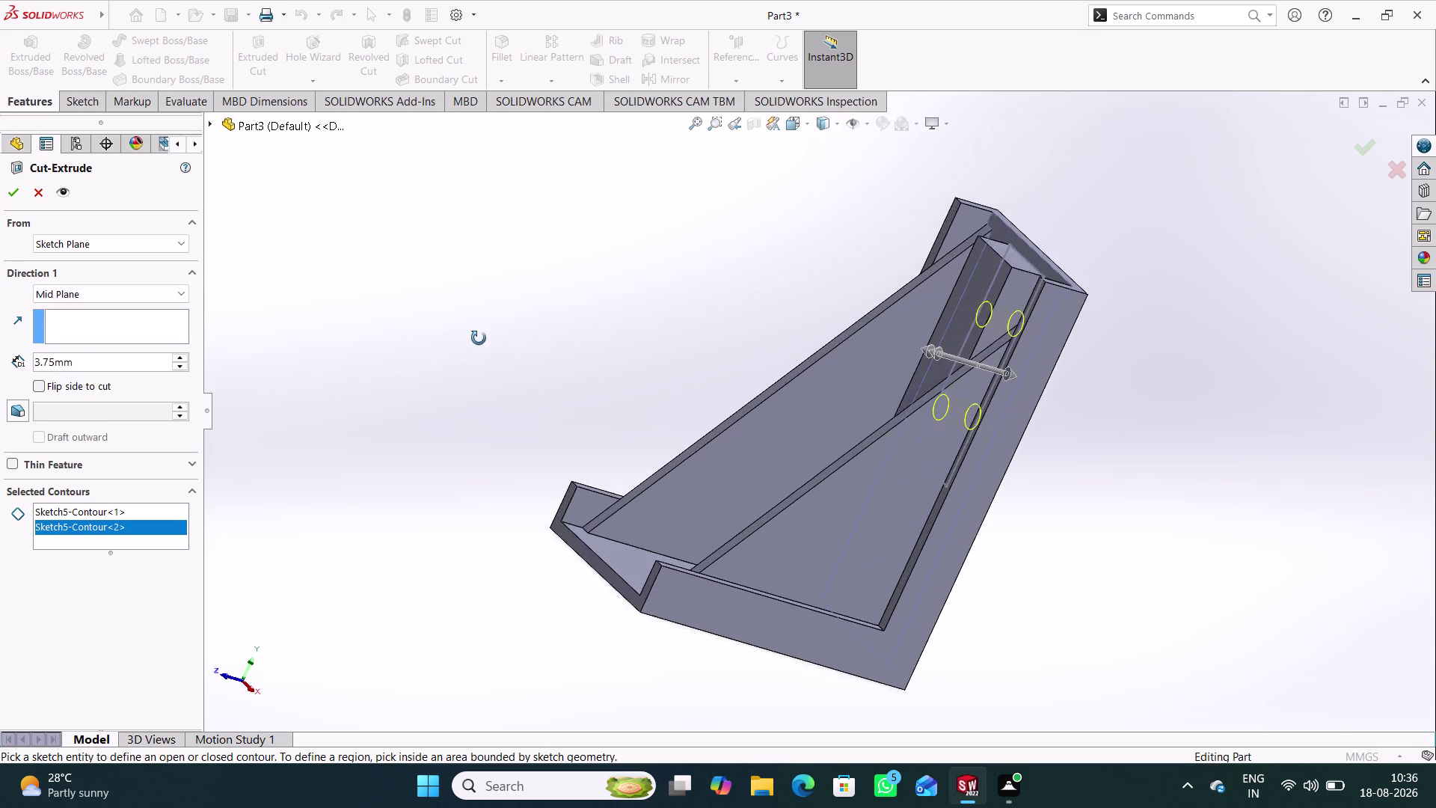
middle_drag(476, 338, 415, 419)
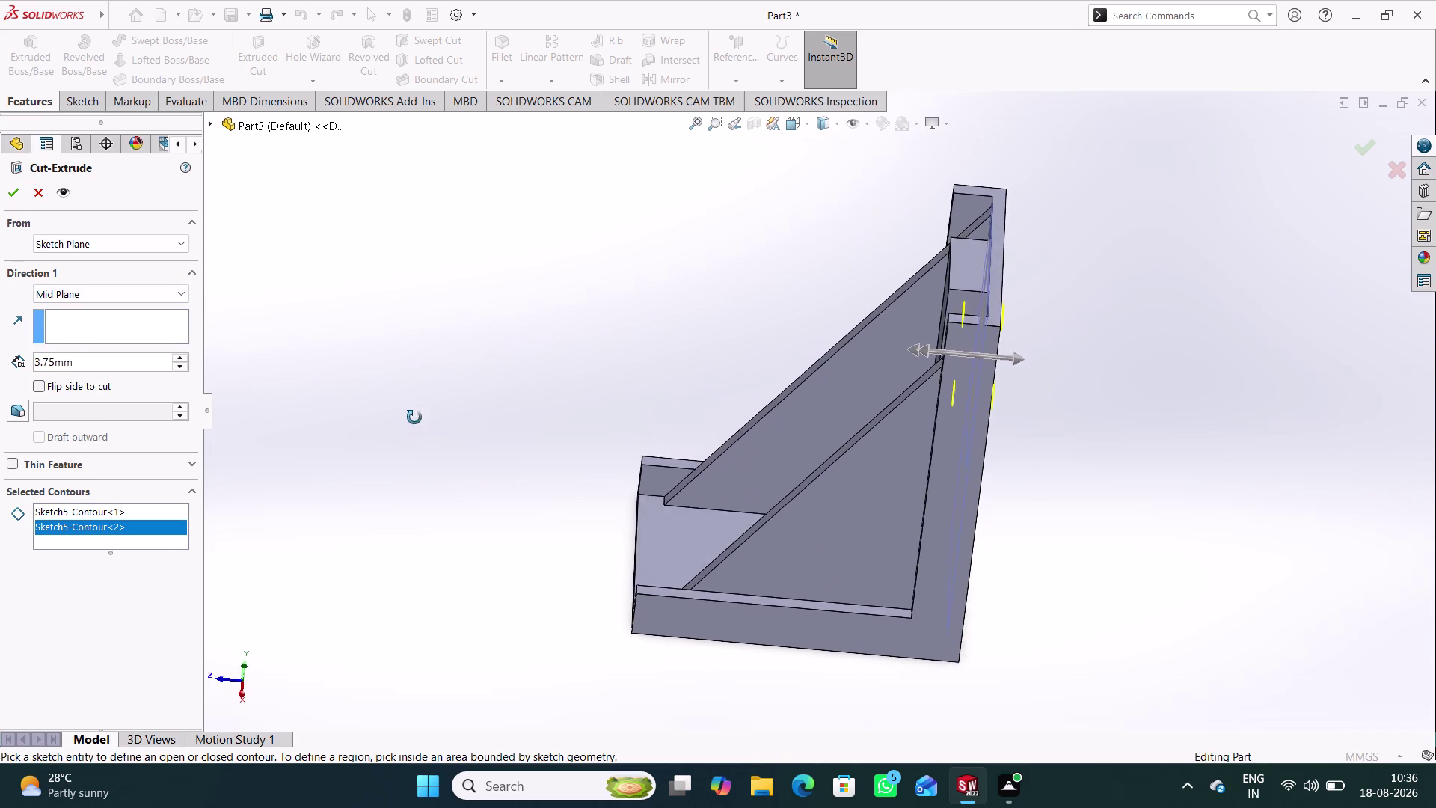
middle_drag(415, 419, 409, 312)
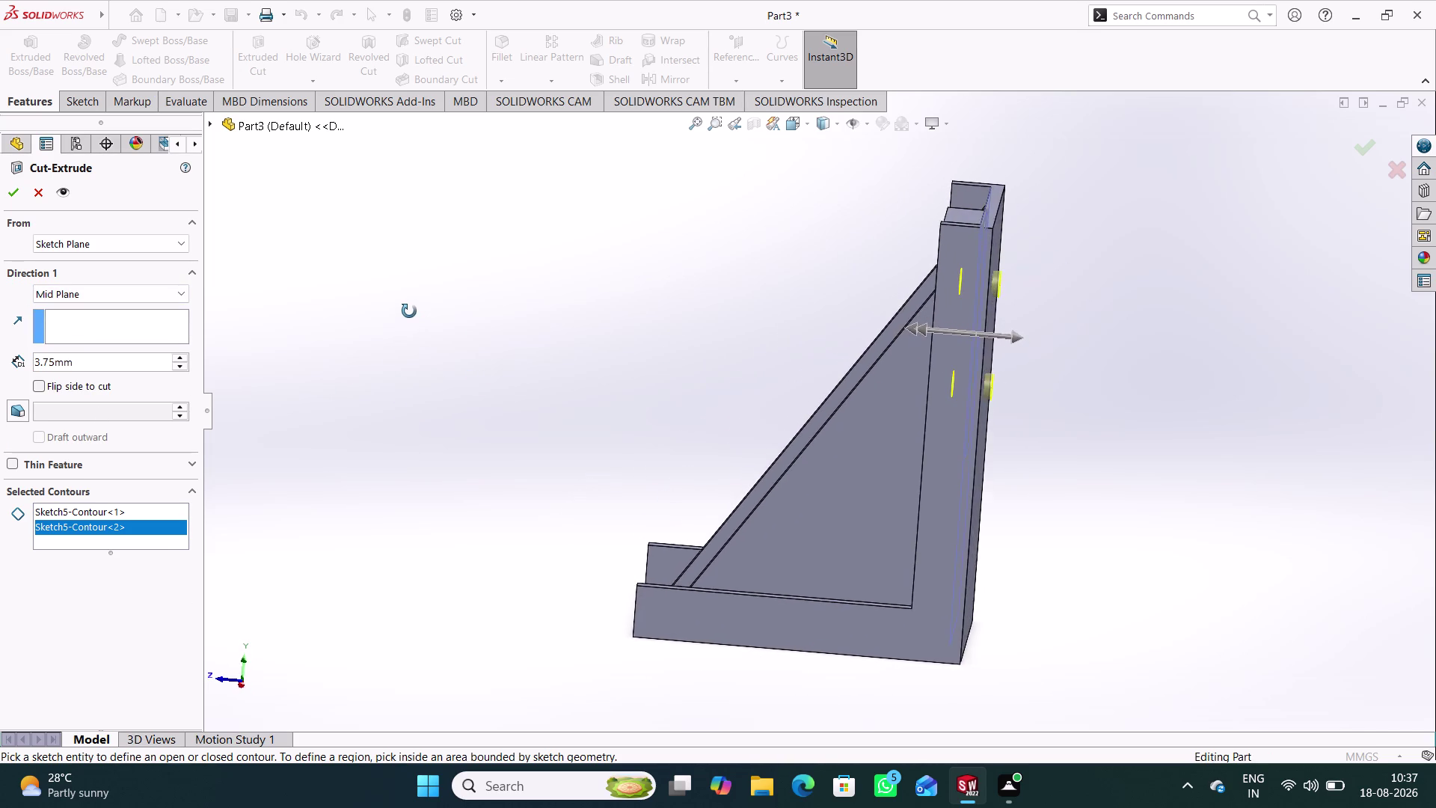
middle_drag(409, 311, 487, 301)
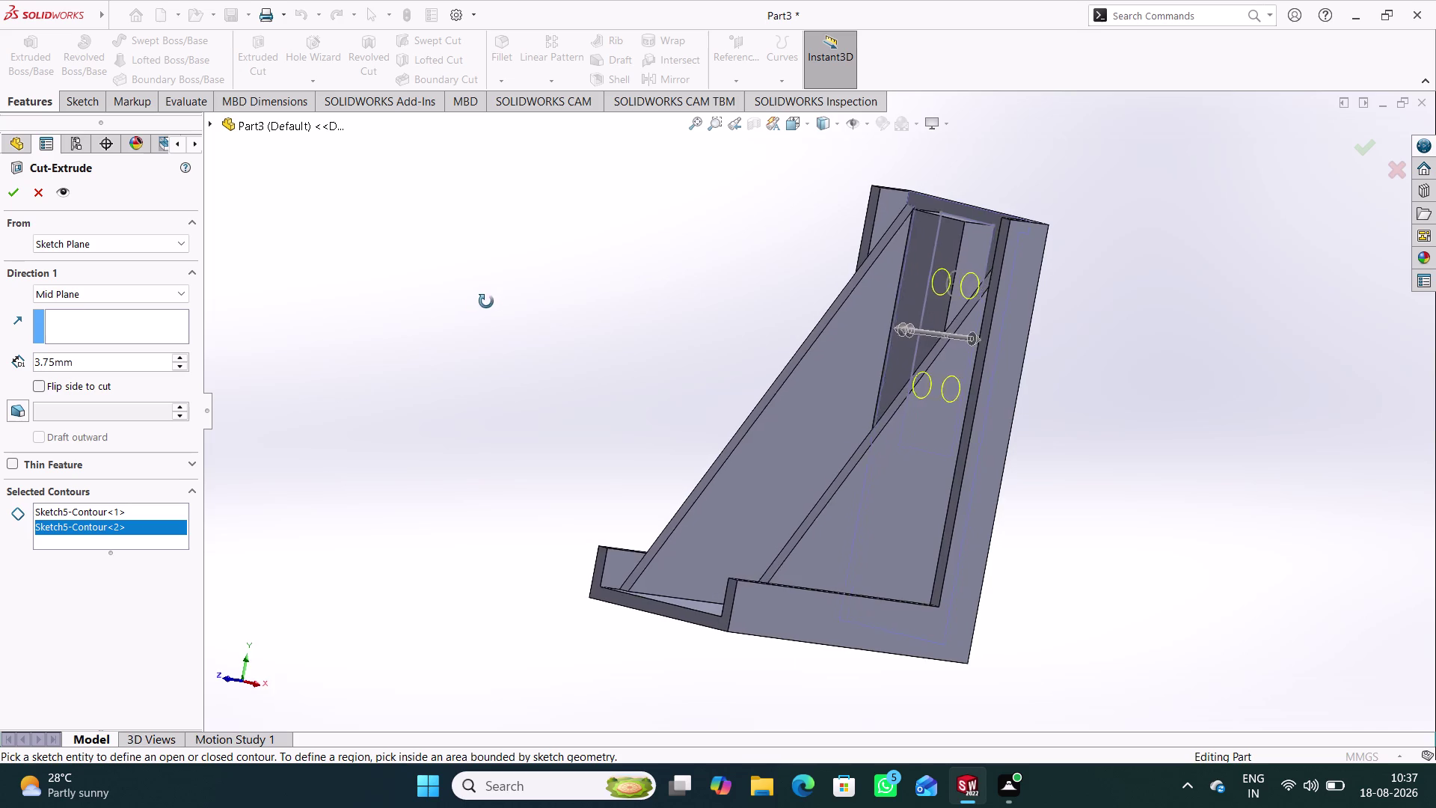
middle_drag(486, 300, 700, 433)
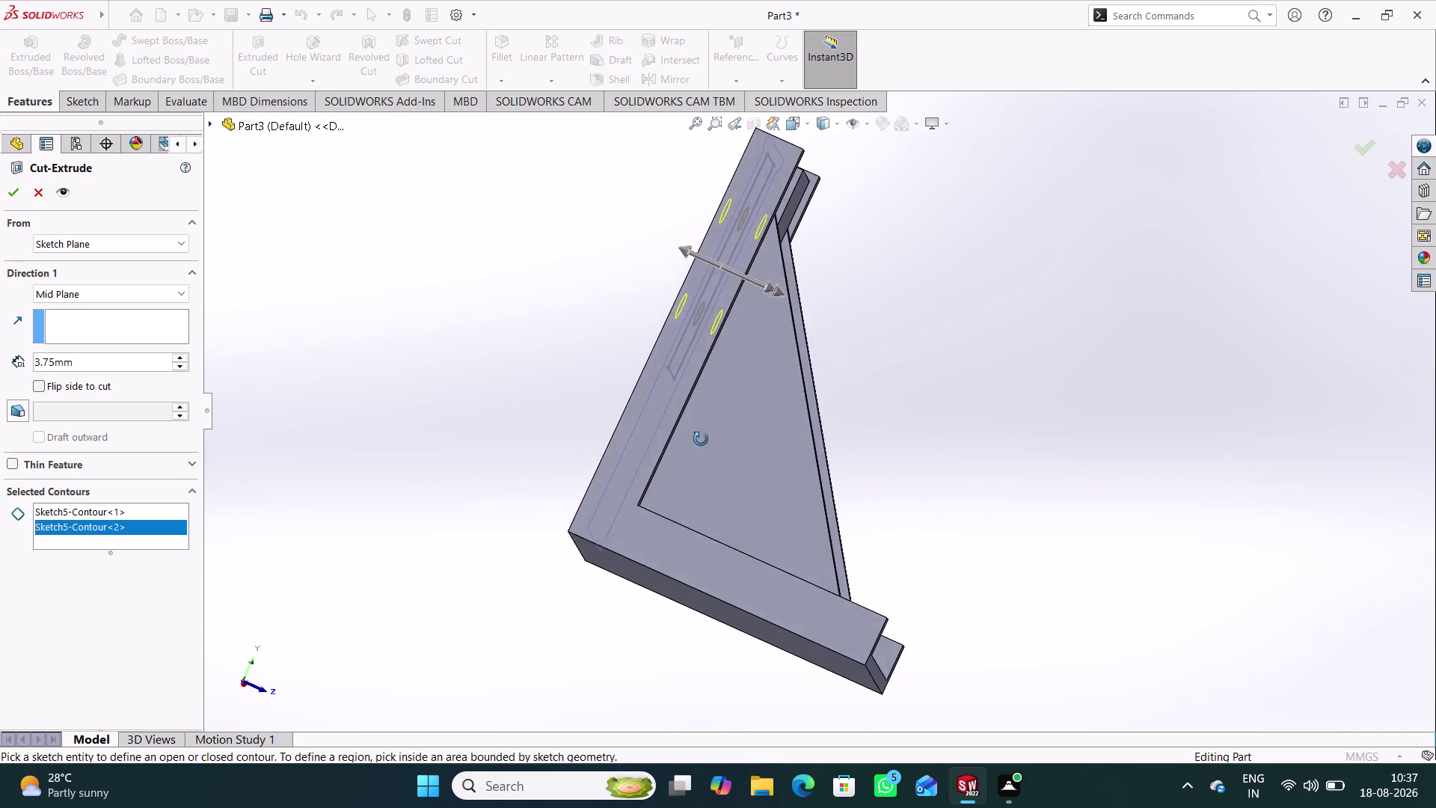
middle_drag(701, 433, 430, 323)
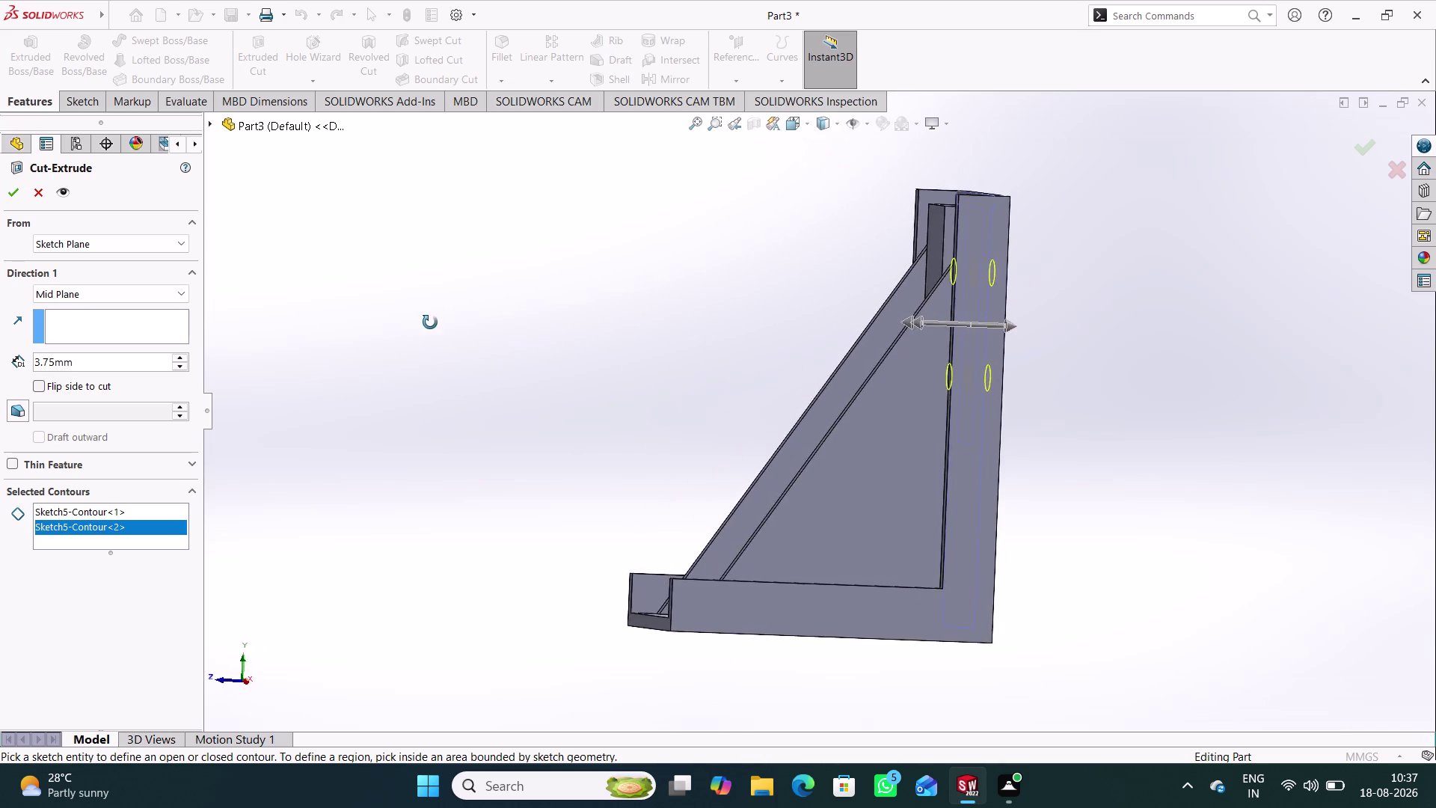
middle_drag(430, 322, 406, 460)
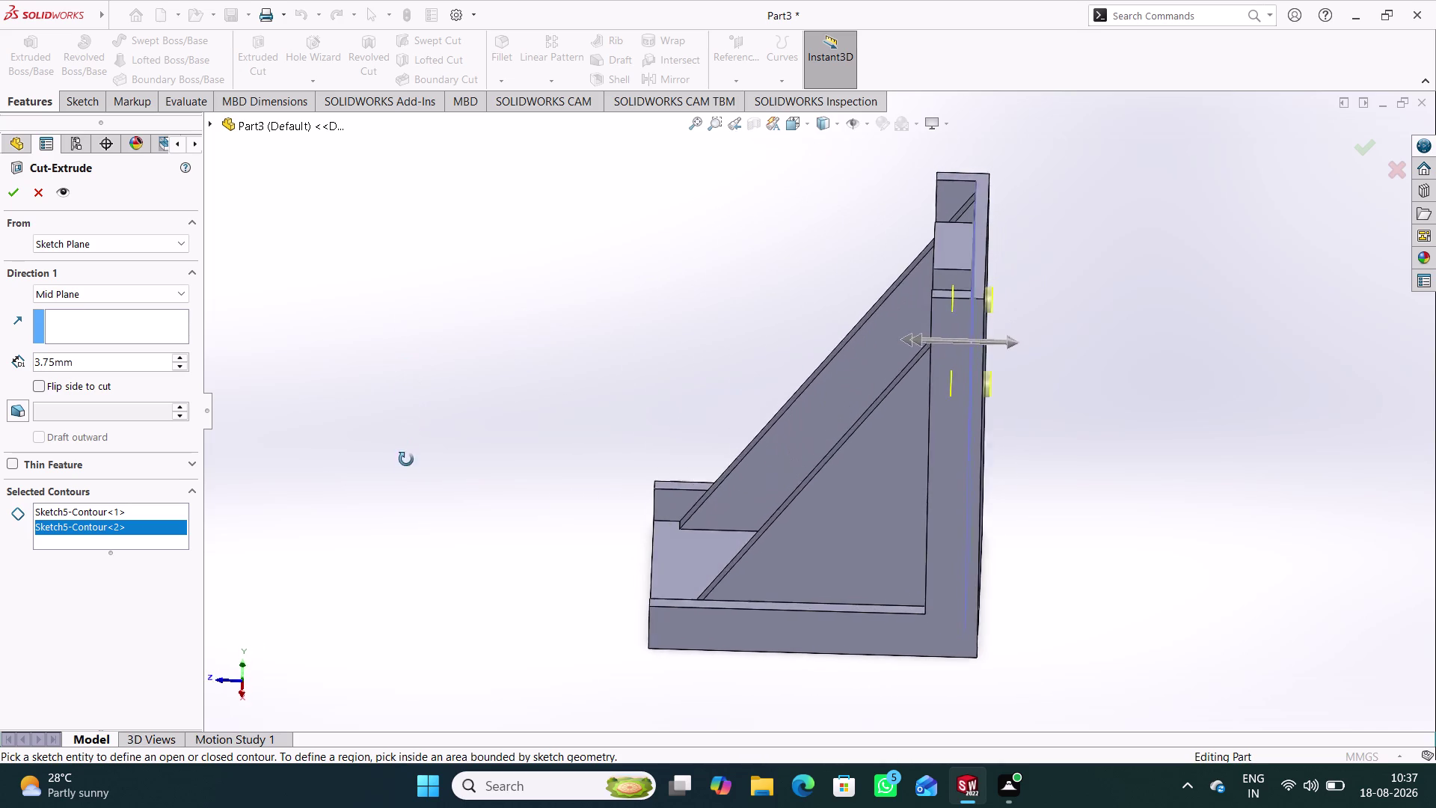
middle_drag(406, 460, 422, 527)
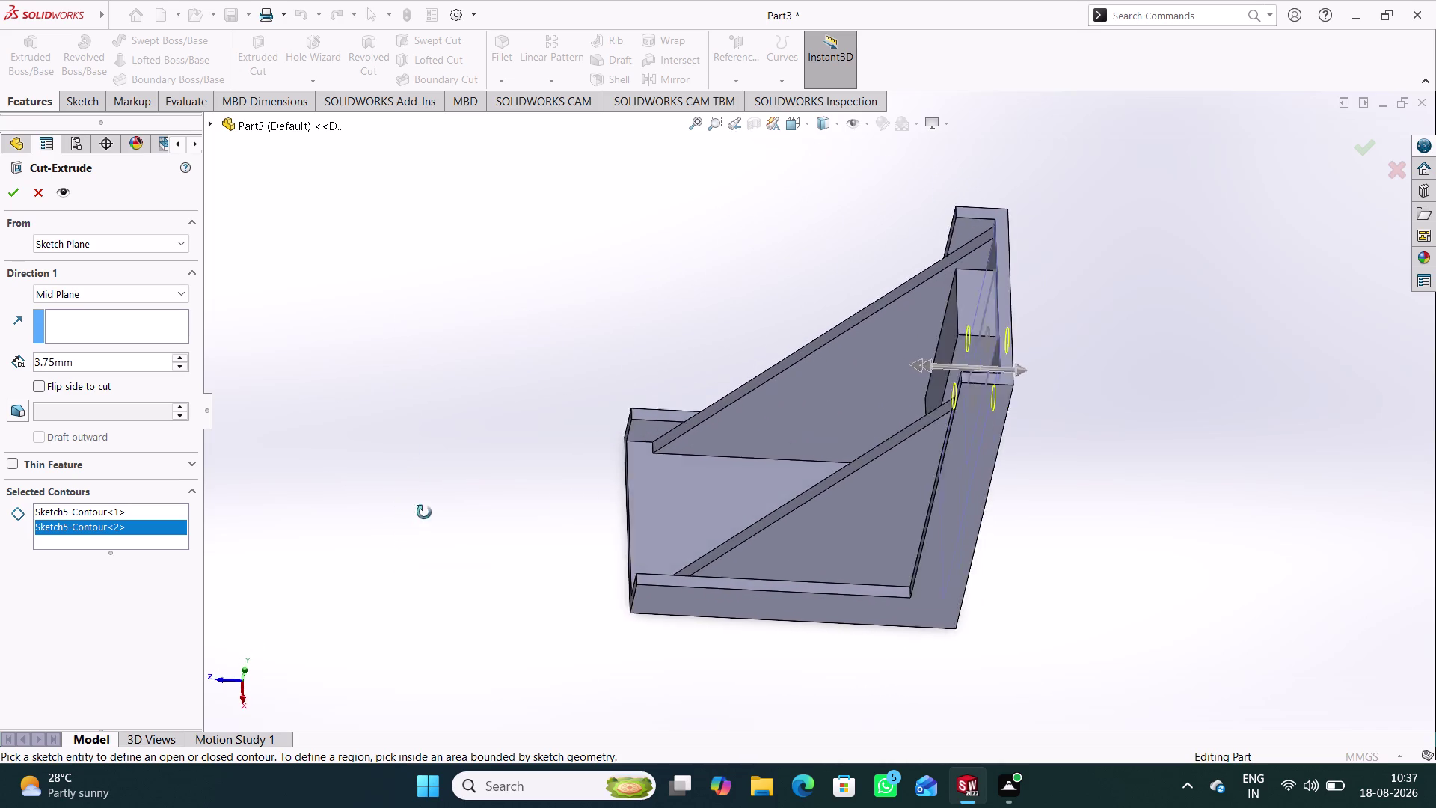
middle_drag(422, 527, 392, 444)
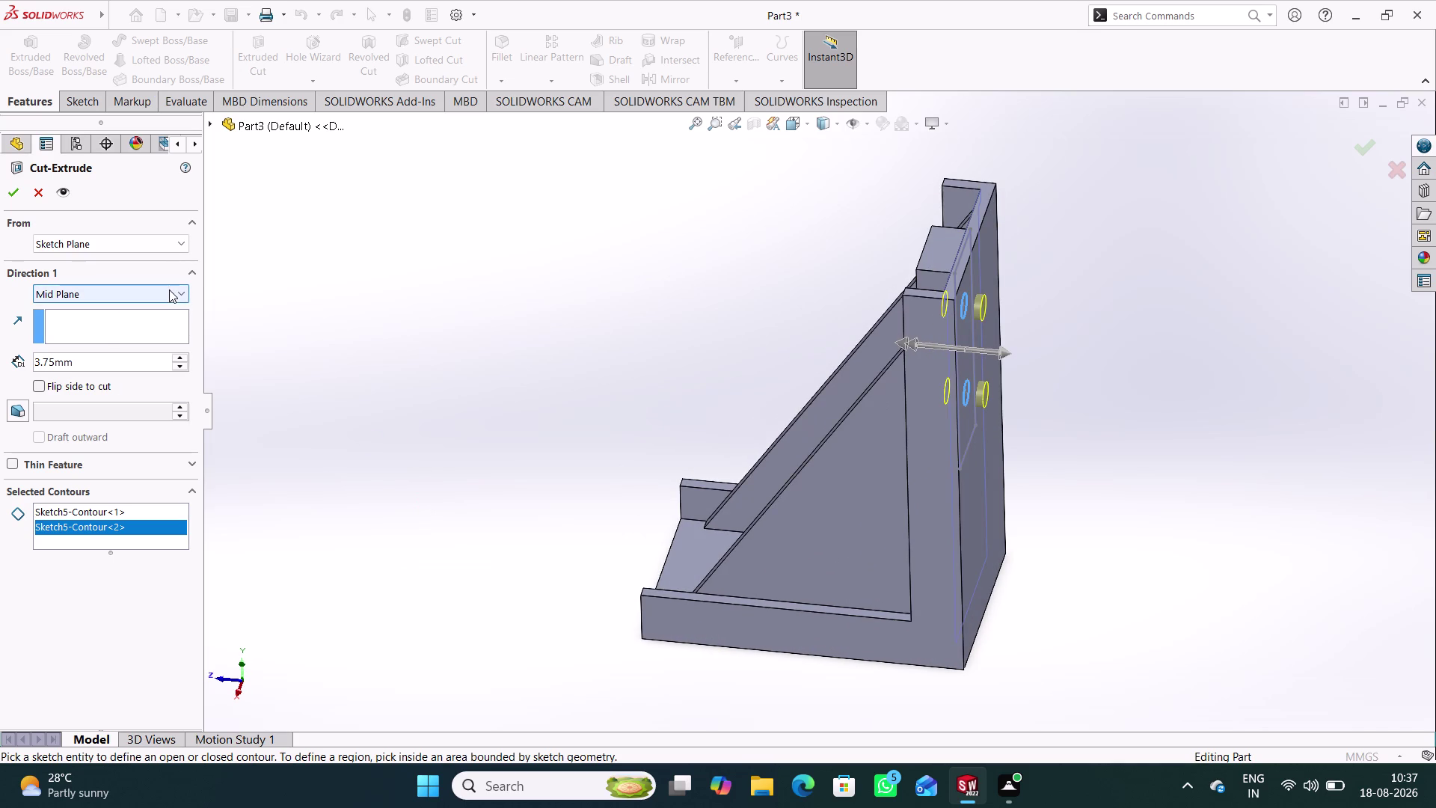
Set the cut to Through All - Both and accept it as Cut-Extrude1.
click(169, 289)
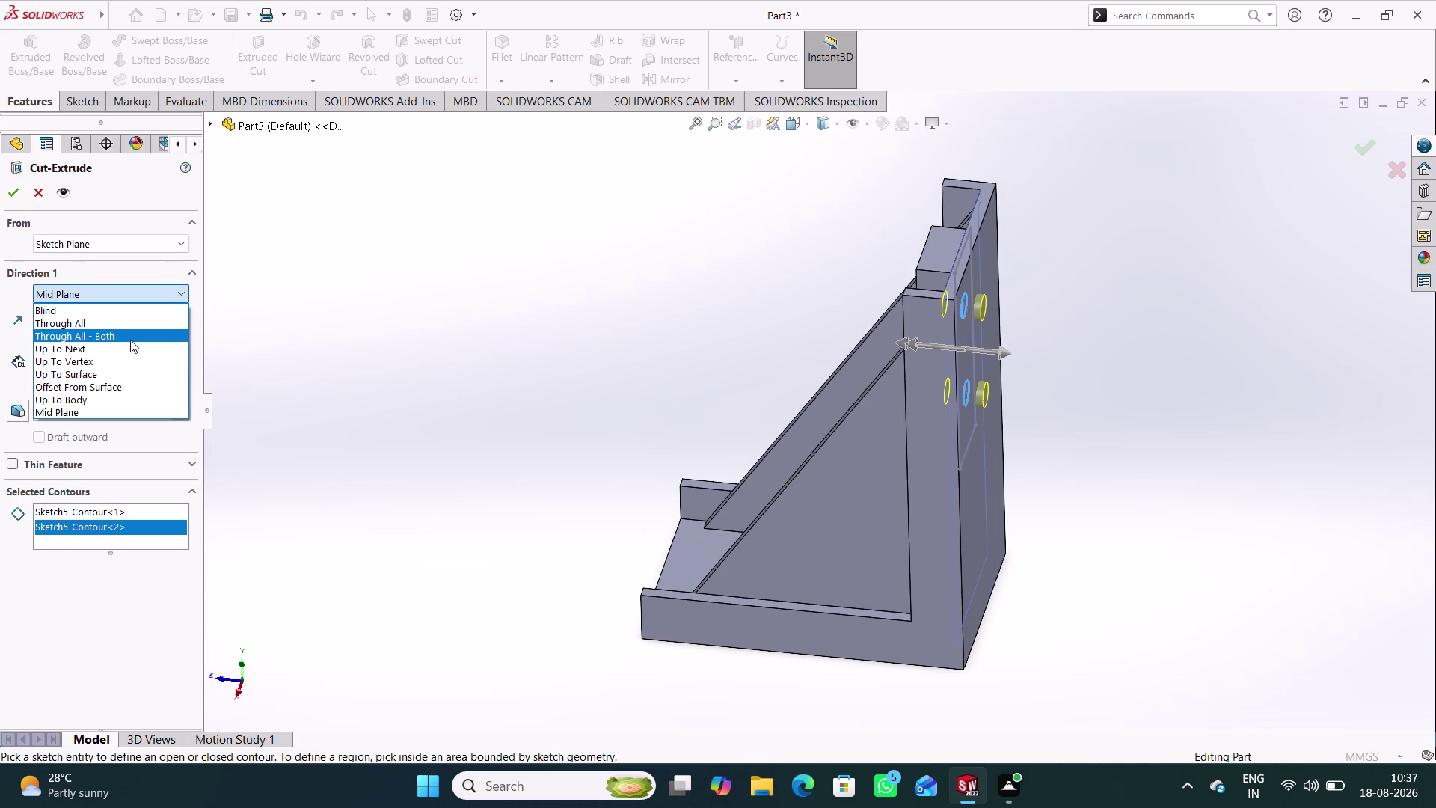
click(104, 320)
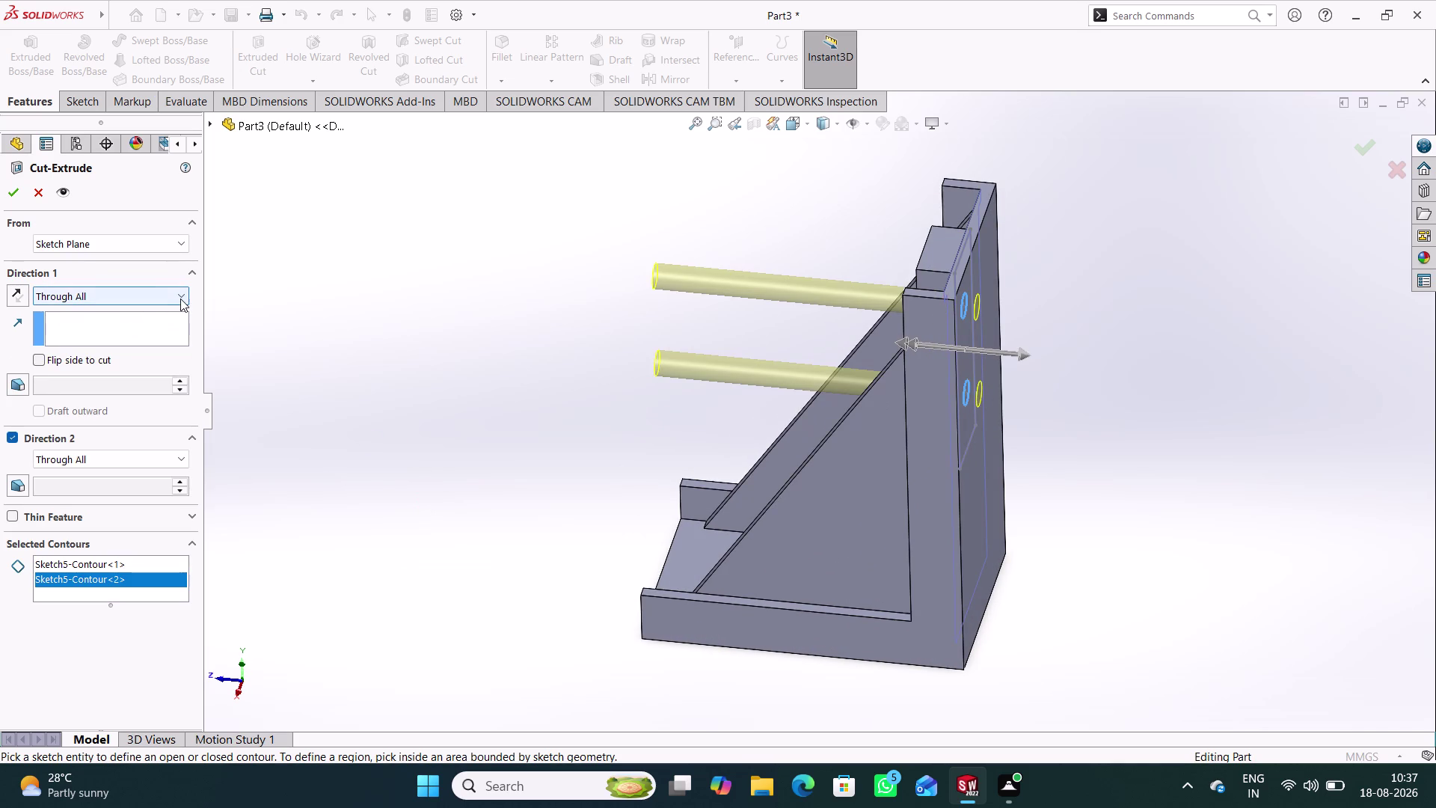
click(180, 298)
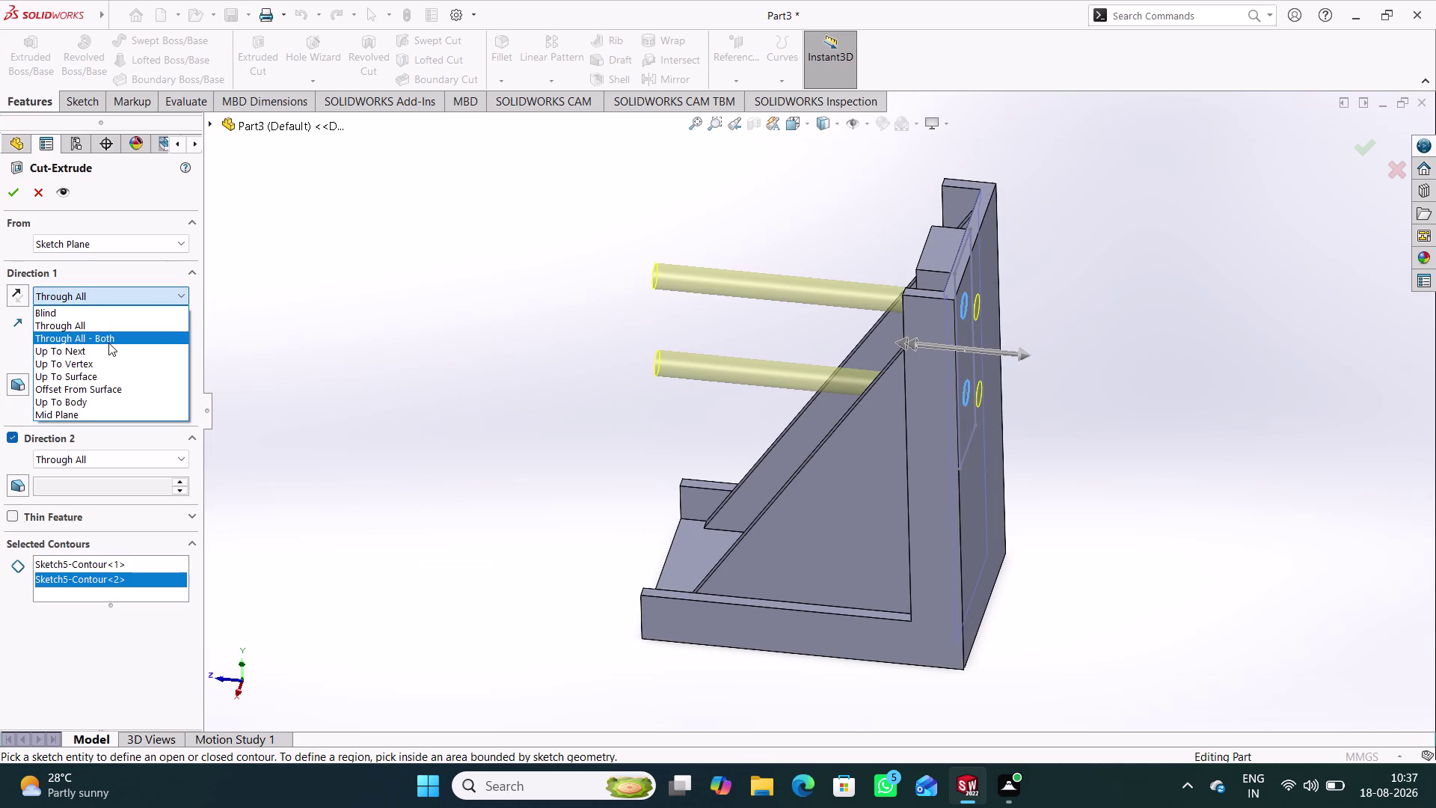
click(109, 342)
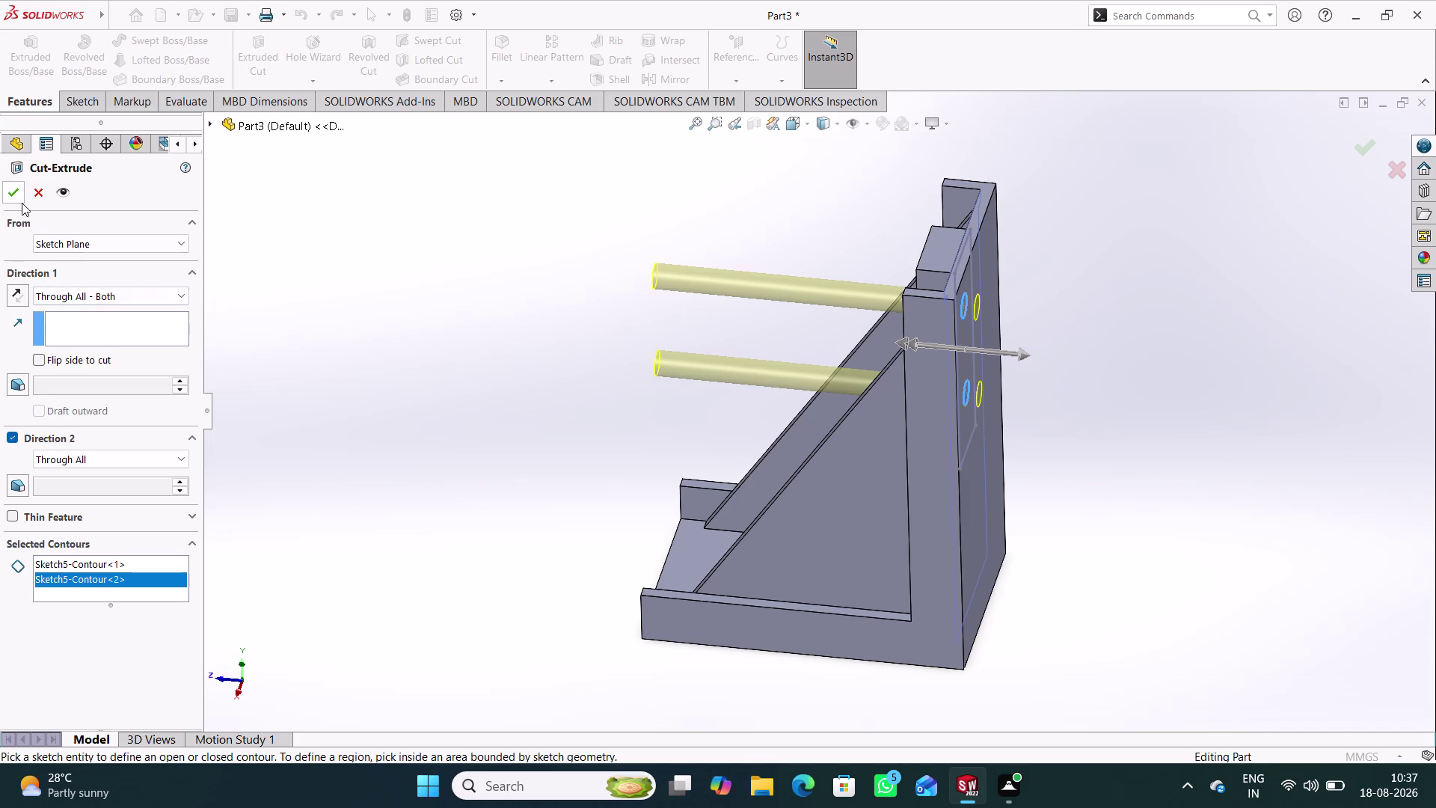
click(21, 203)
click(502, 366)
middle_drag(504, 370, 658, 332)
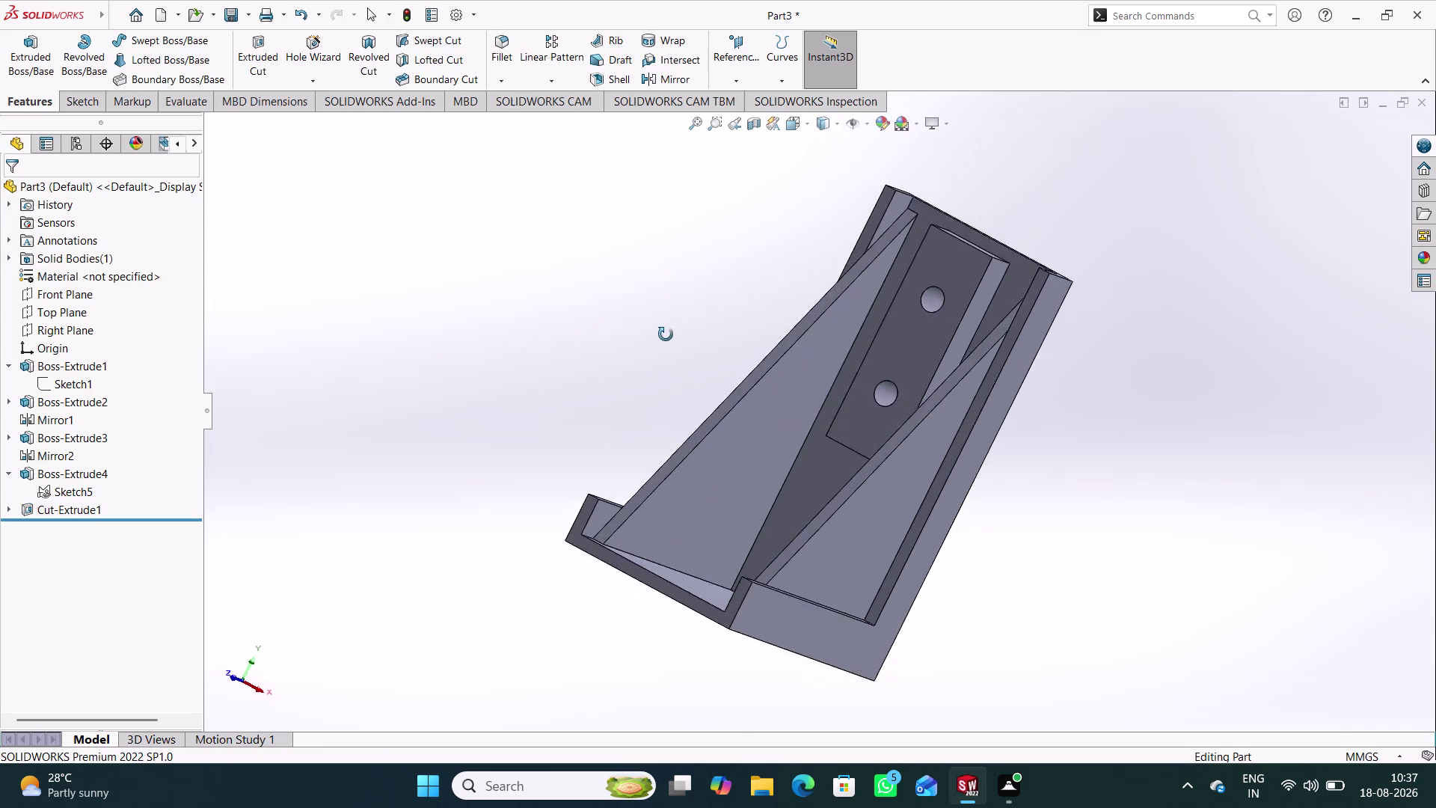
middle_drag(658, 331, 603, 380)
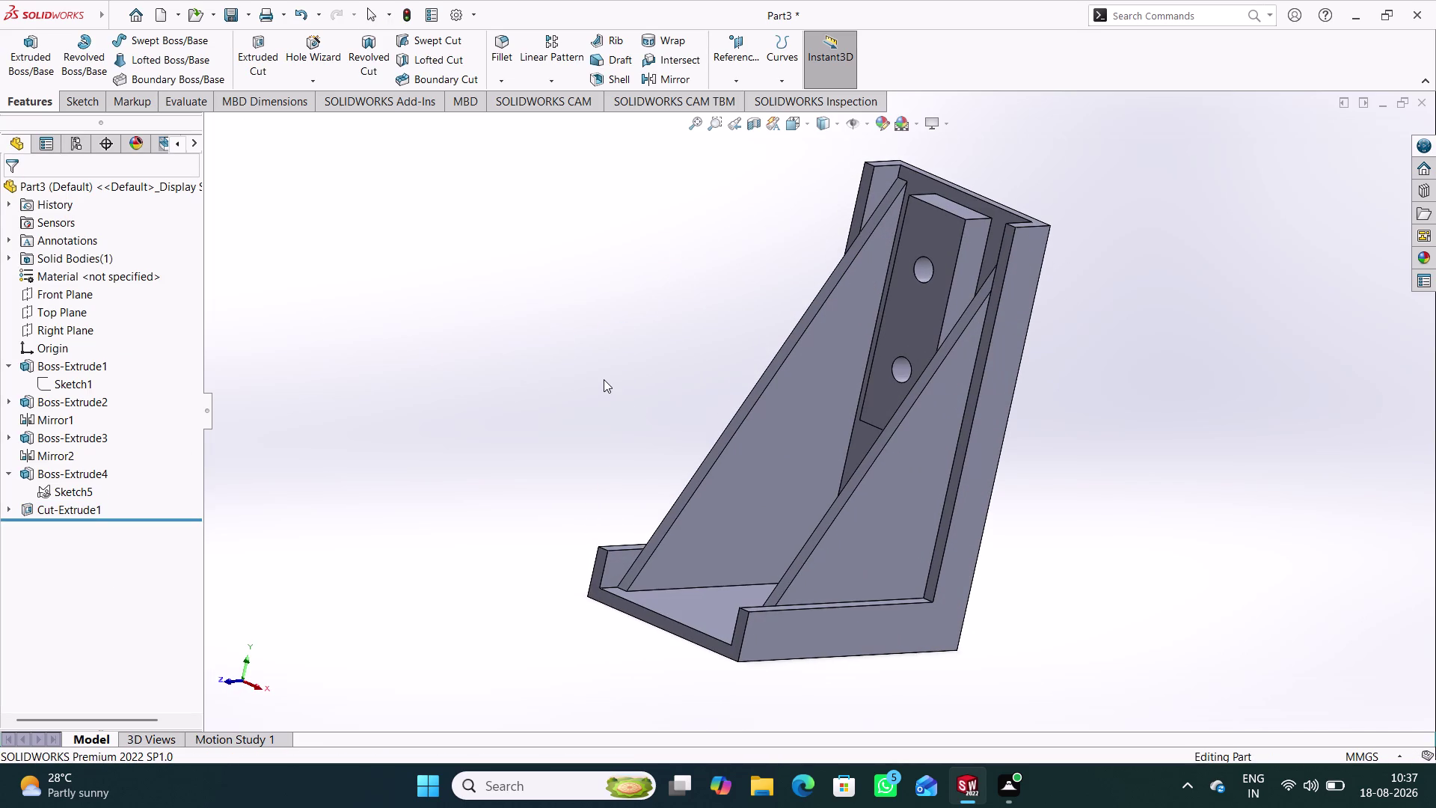